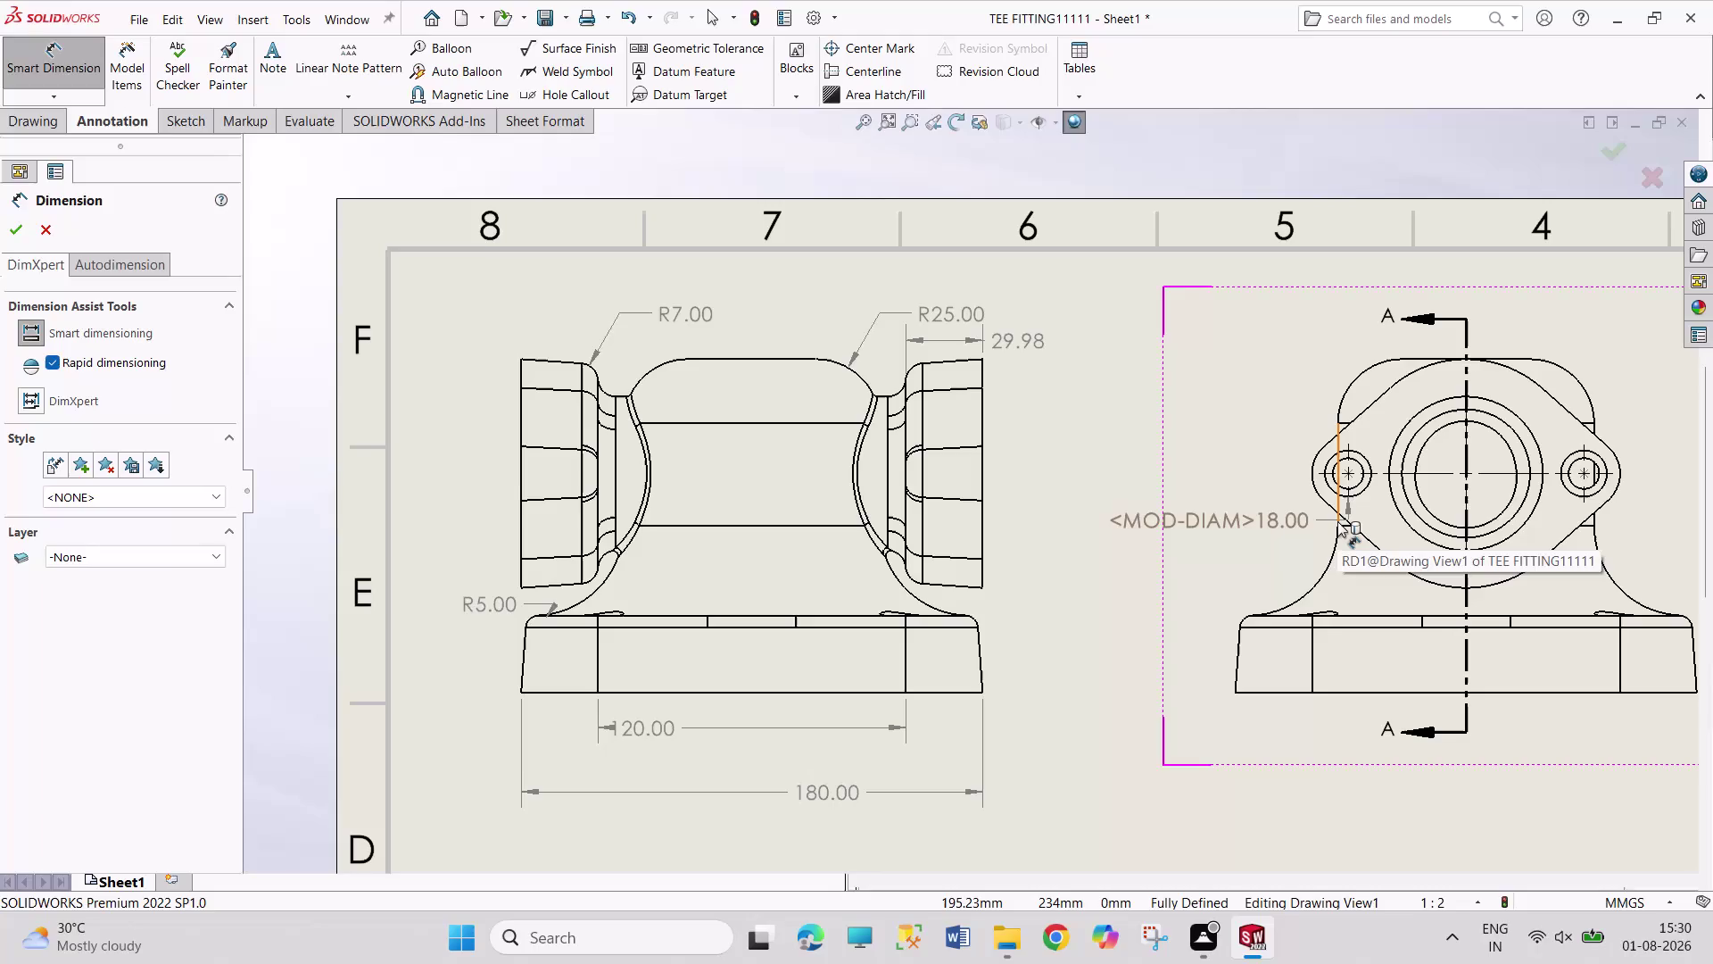
Dimension the two flange bolt holes 92.00 apart above the view.
click(1349, 473)
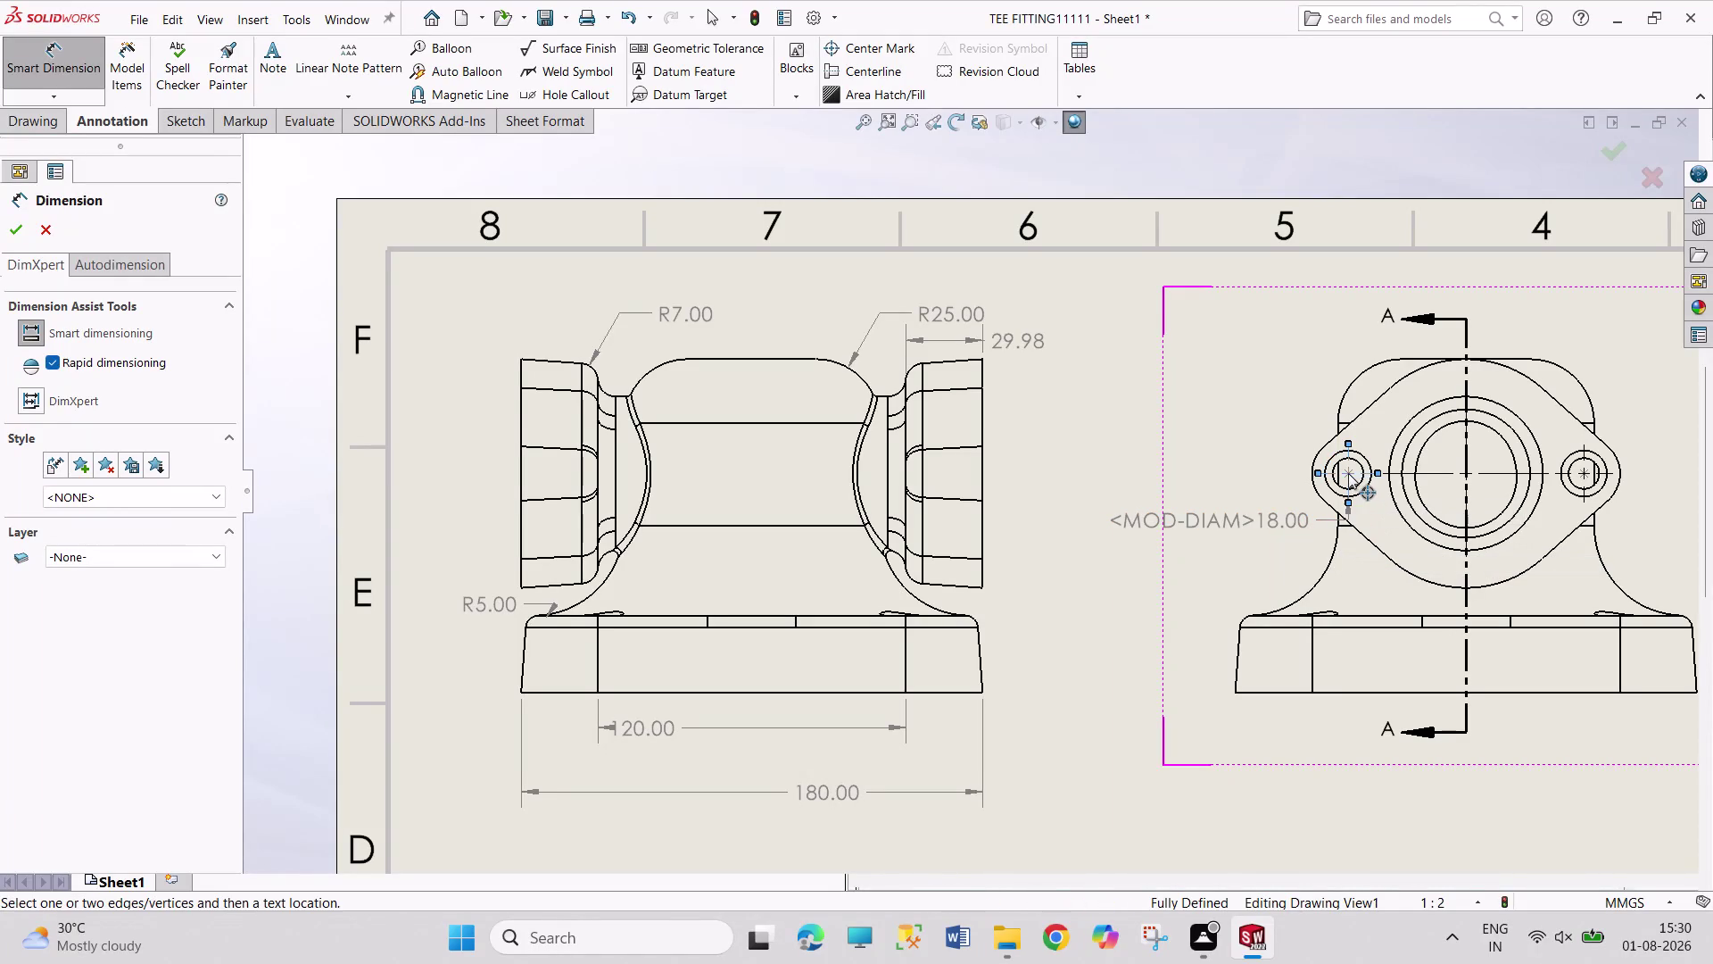
click(1582, 474)
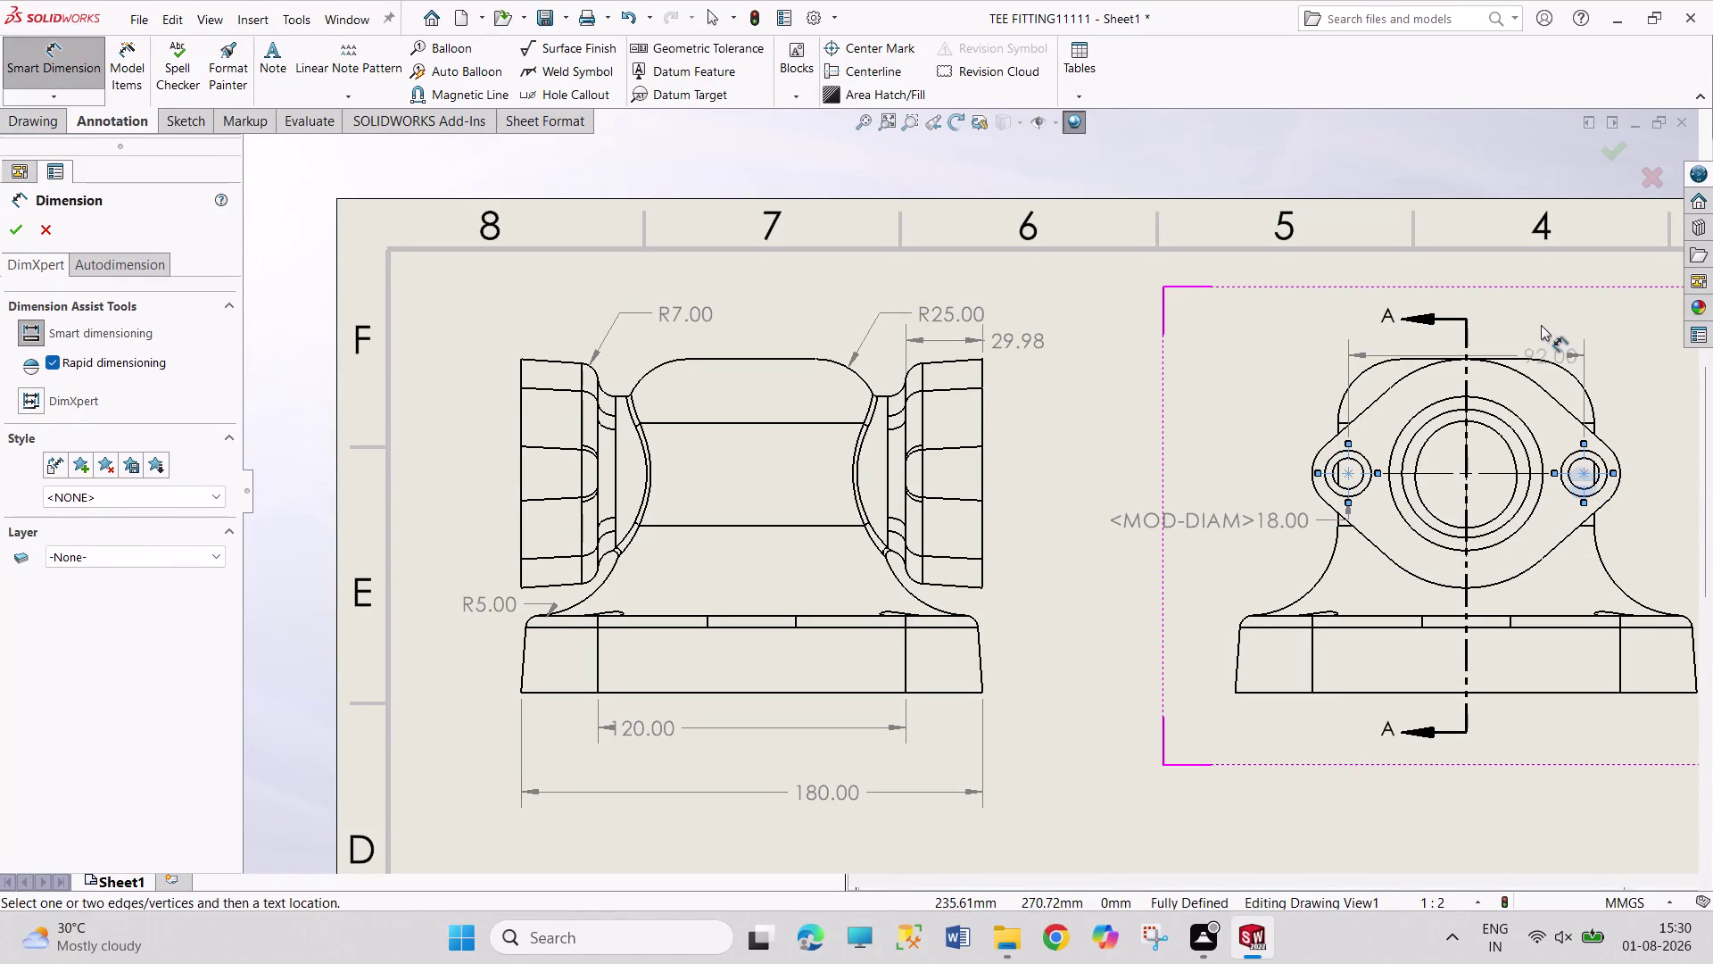
click(1500, 278)
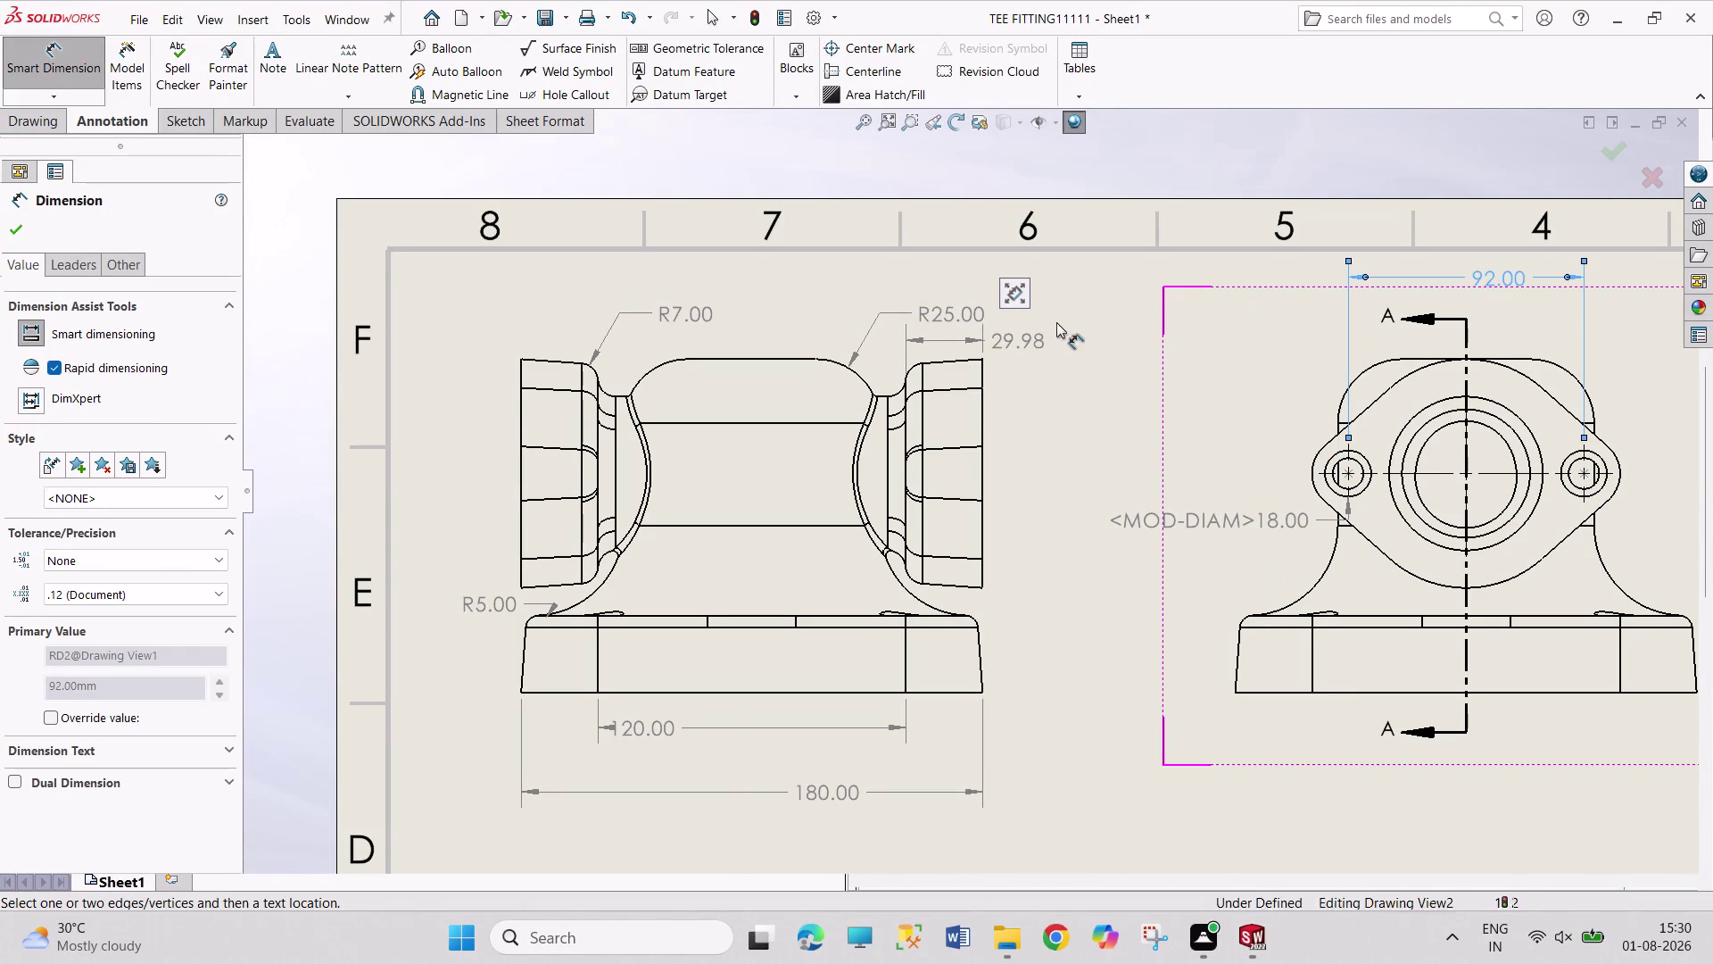
Delete the 29.98 dimension.
right_click(1041, 341)
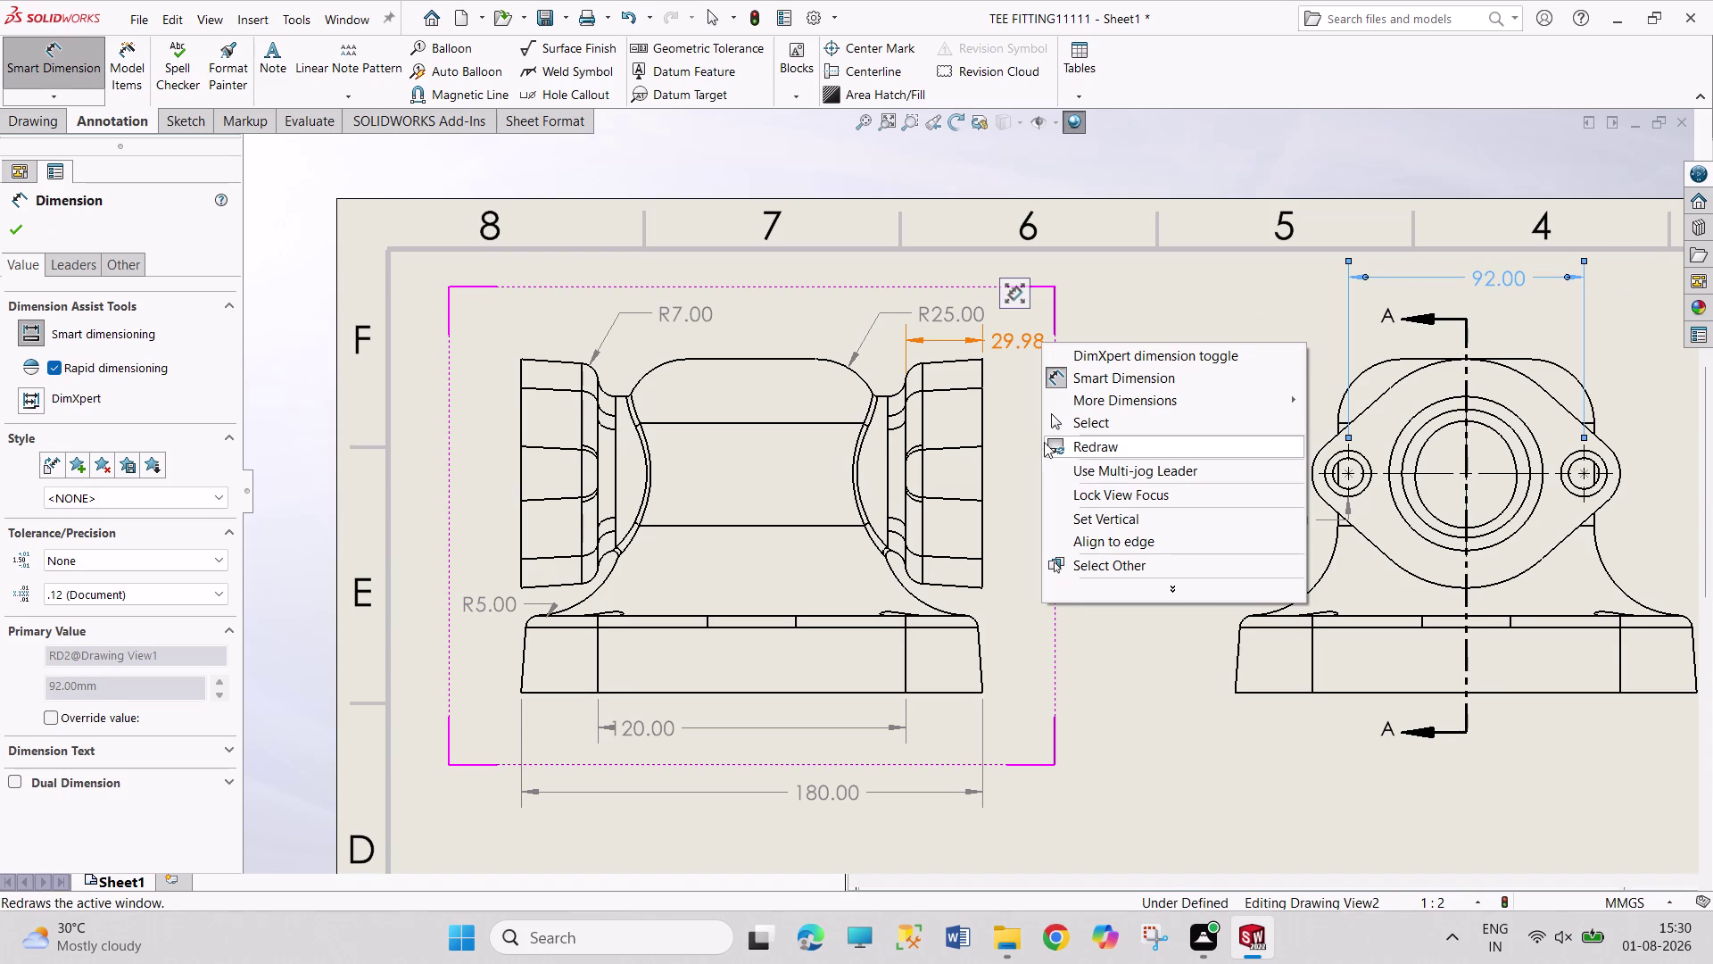
key(Delete)
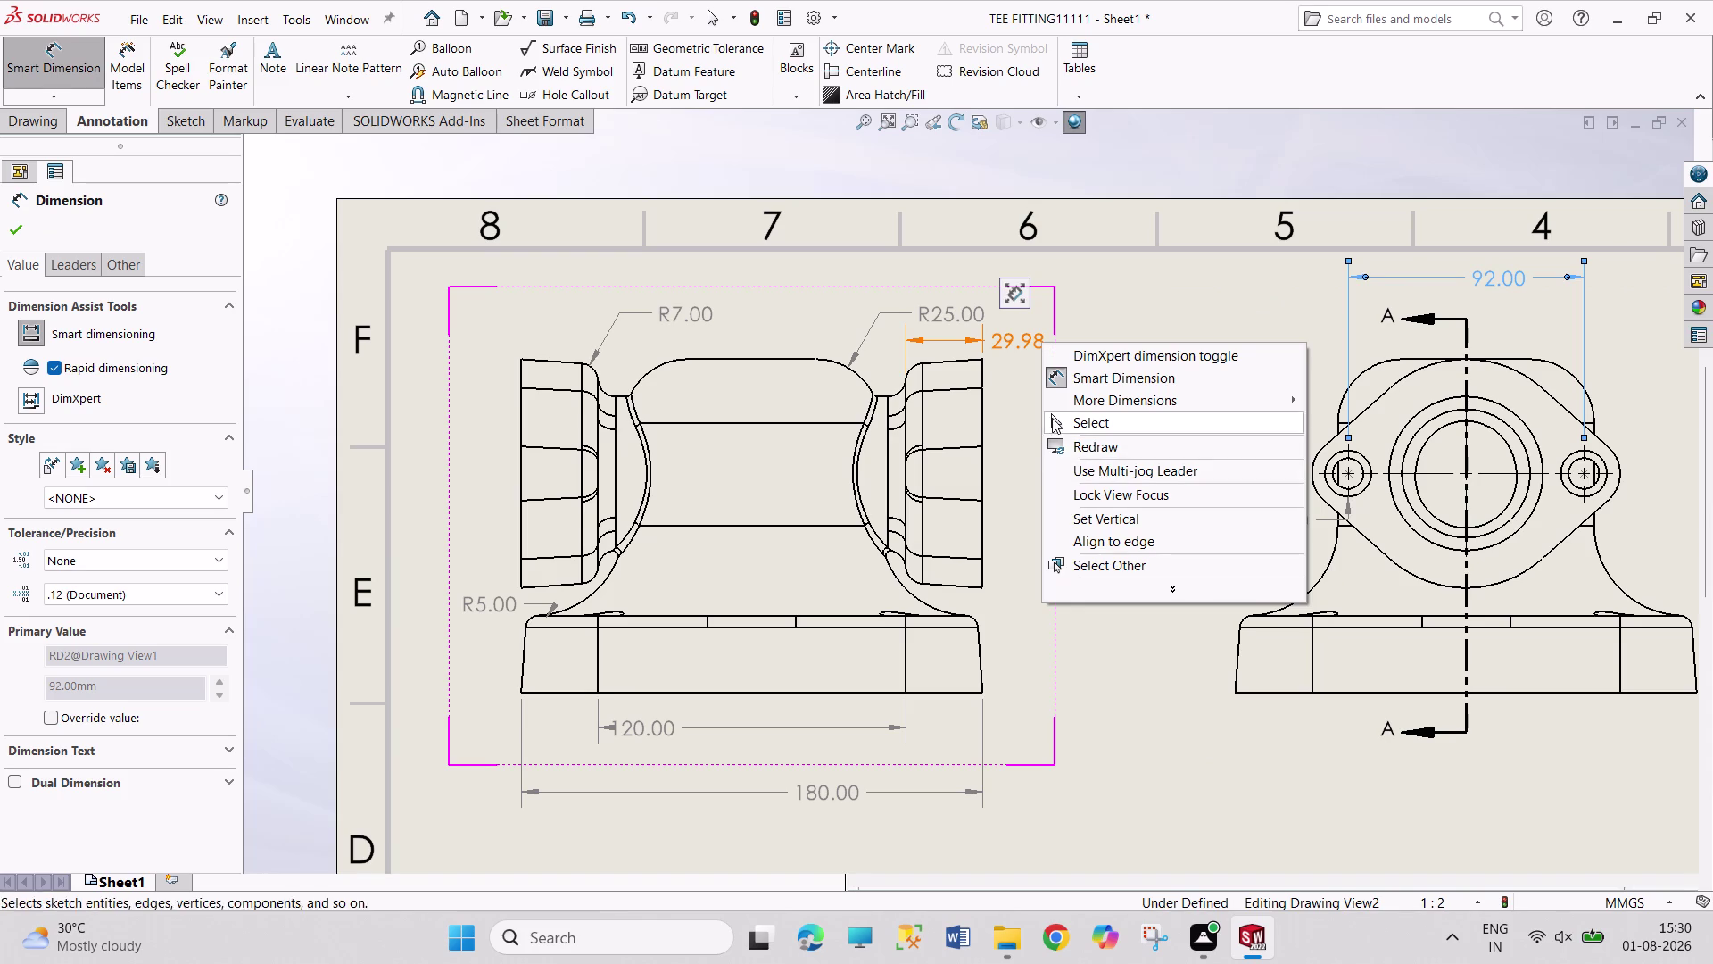
click(1016, 350)
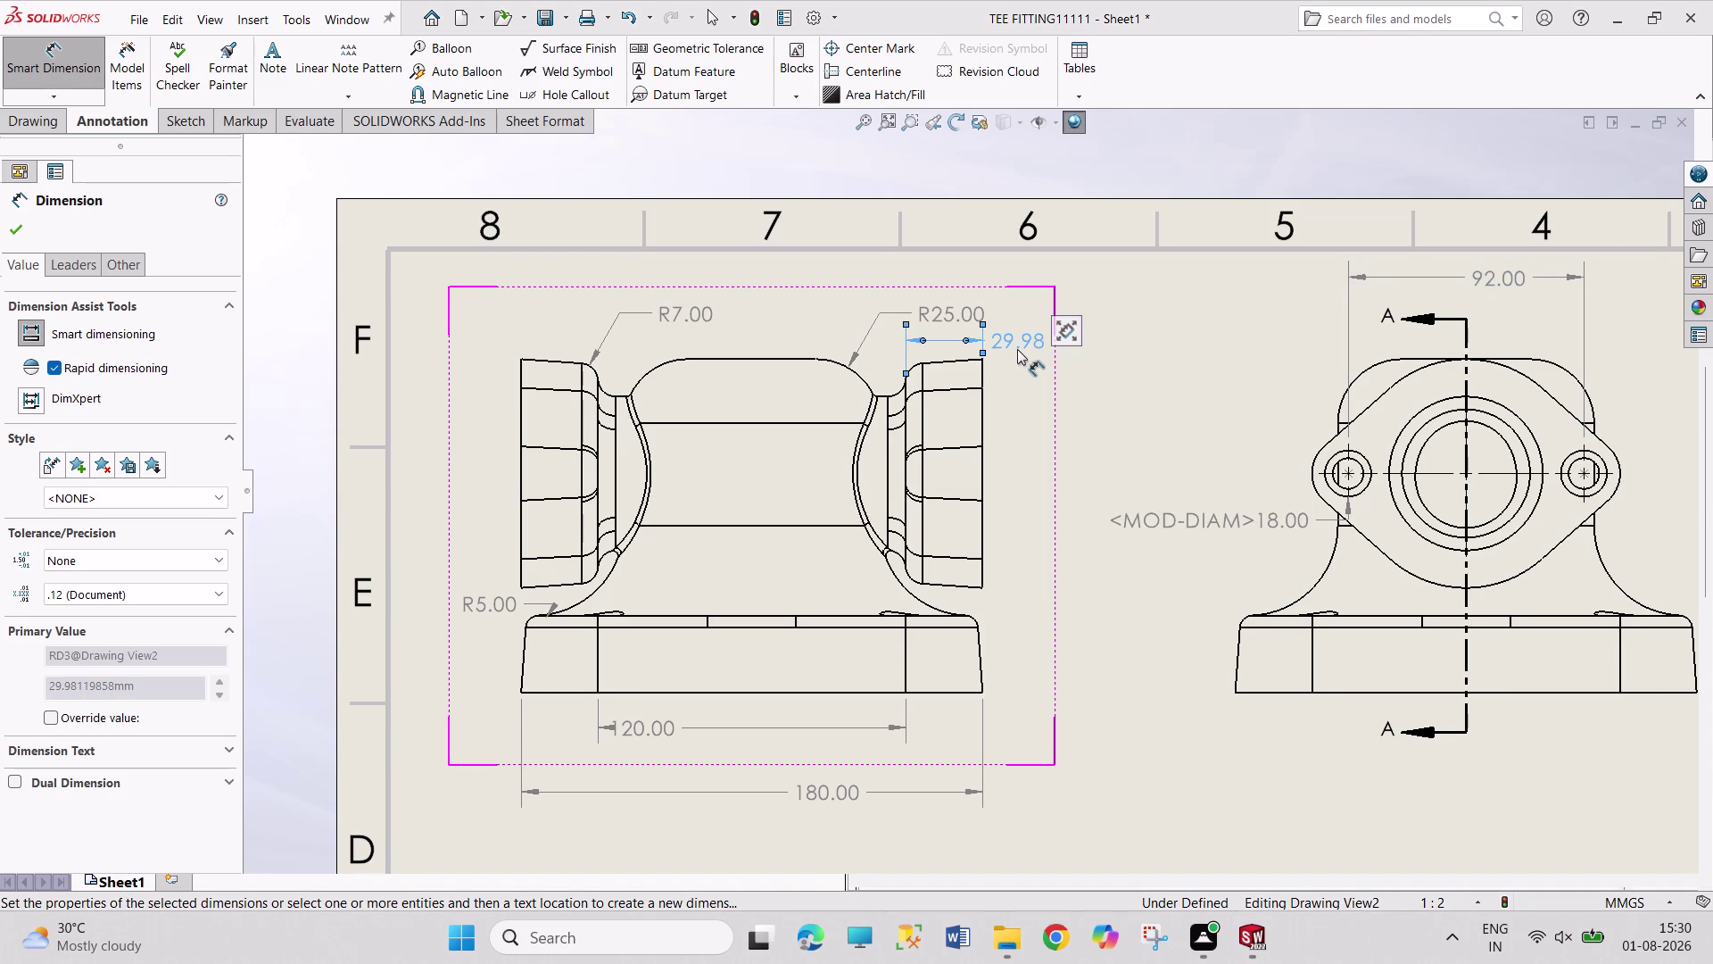
key(Delete)
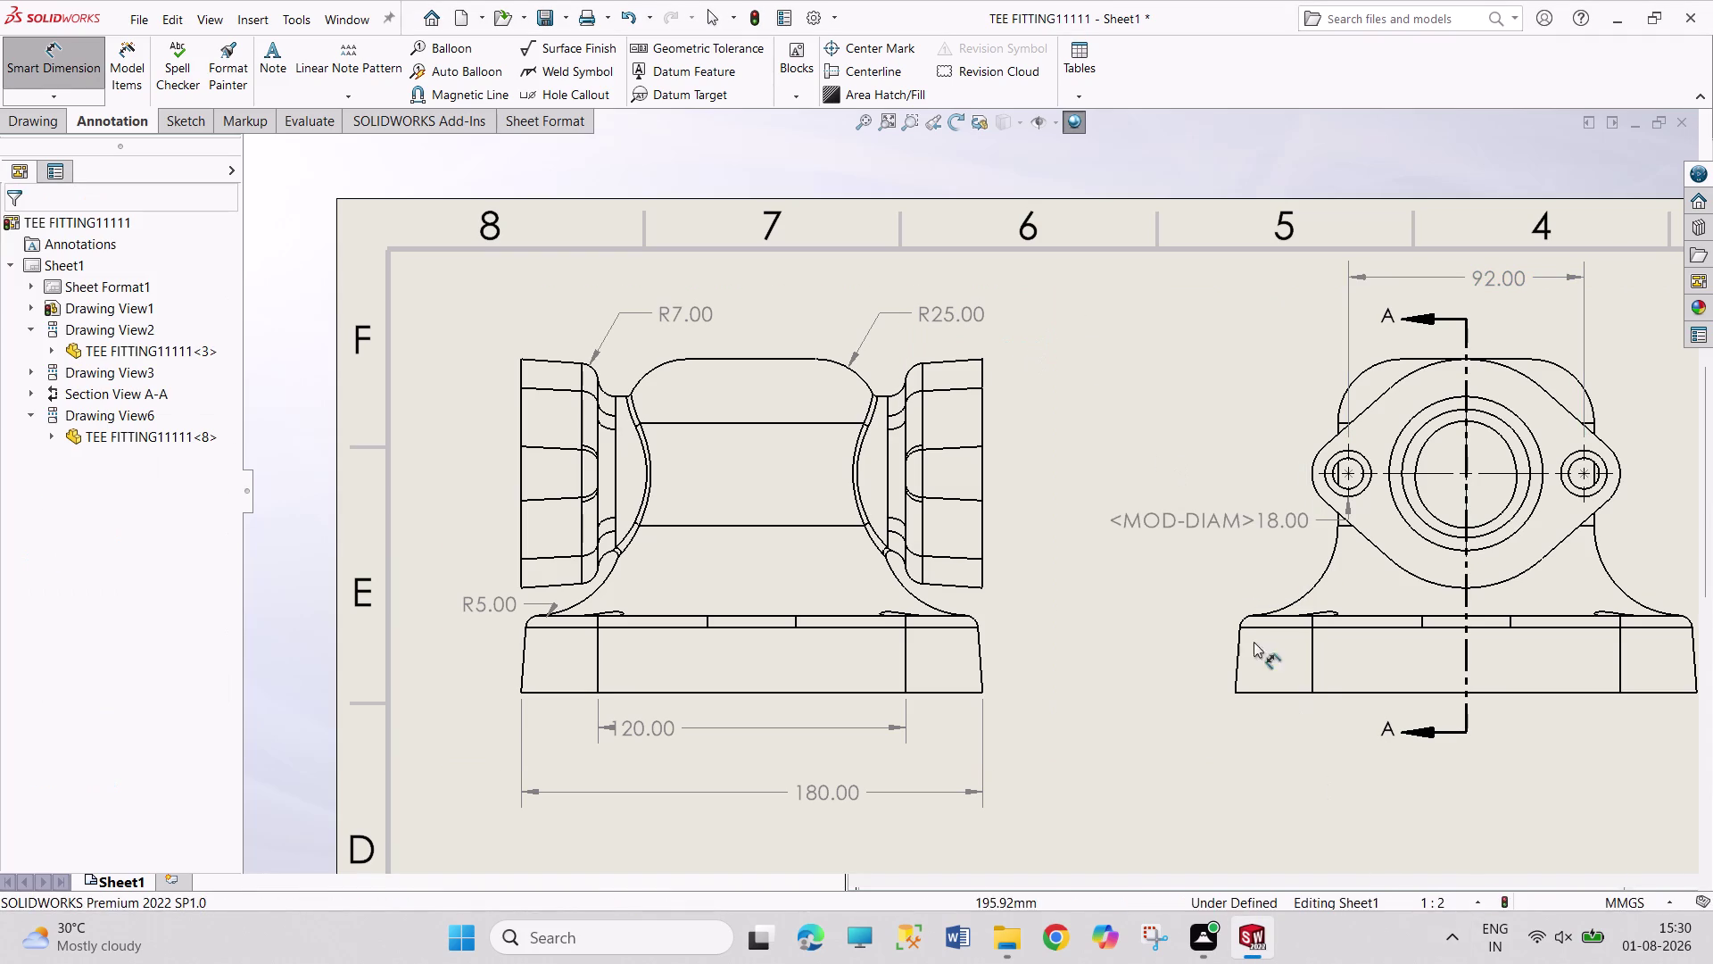
Display the 18.00 hole diameter as radius R9.00.
right_click(1239, 518)
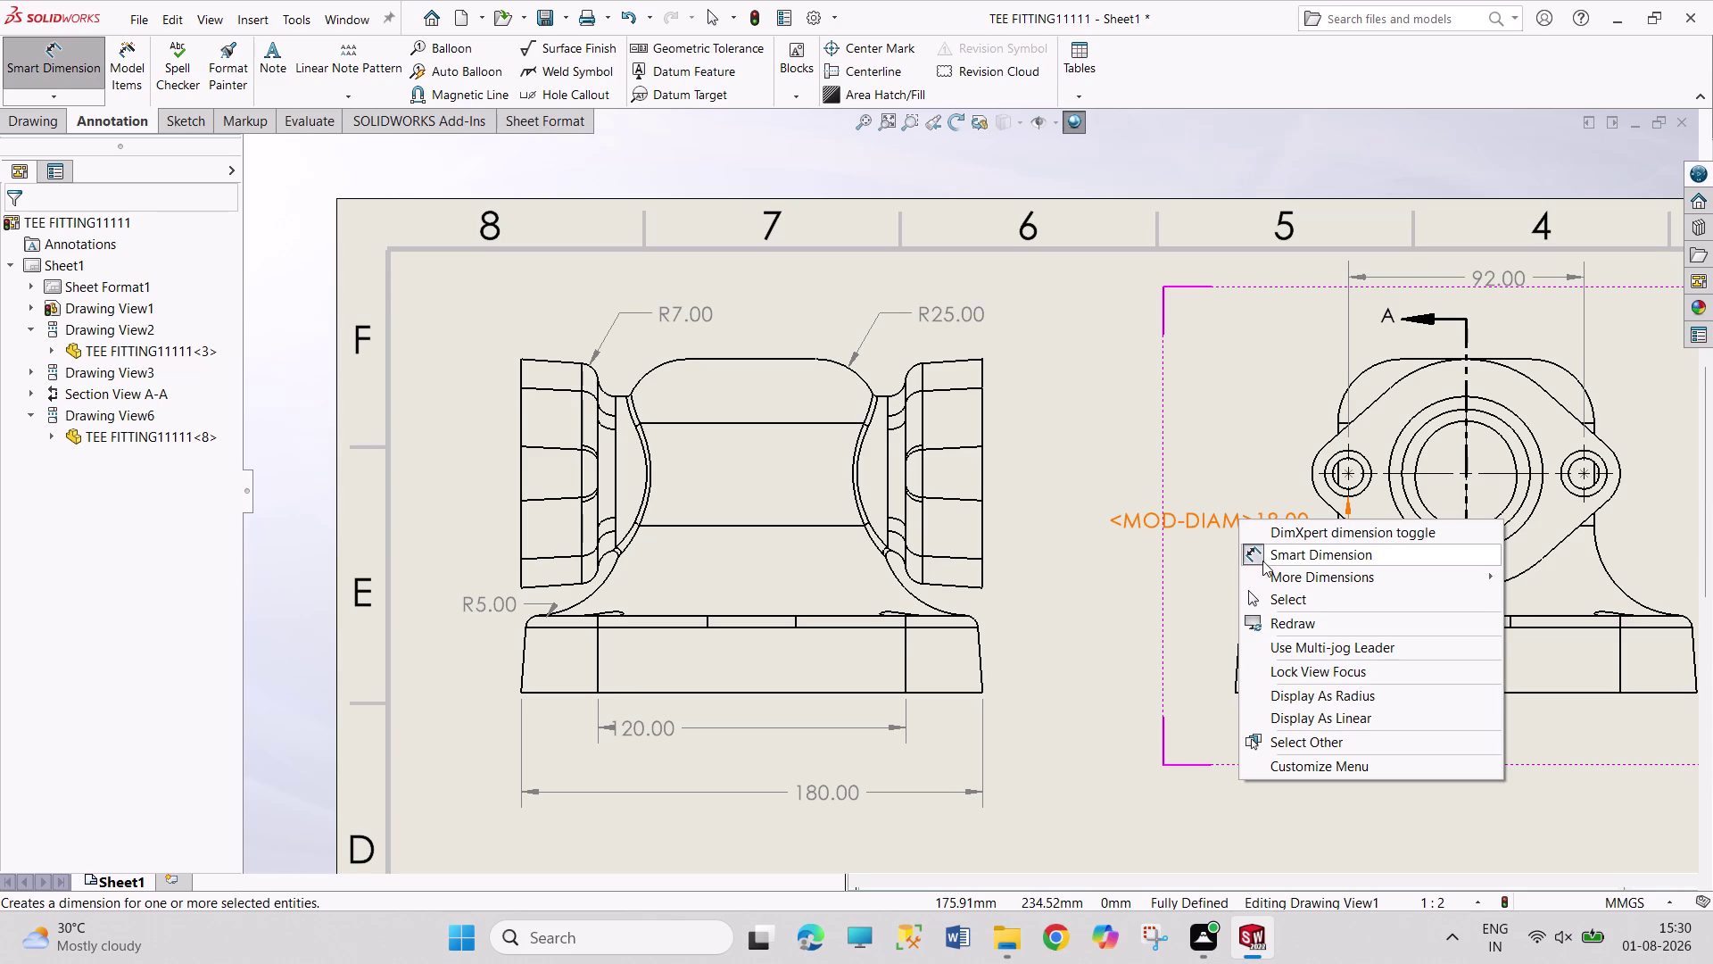
click(1234, 524)
right_click(1254, 563)
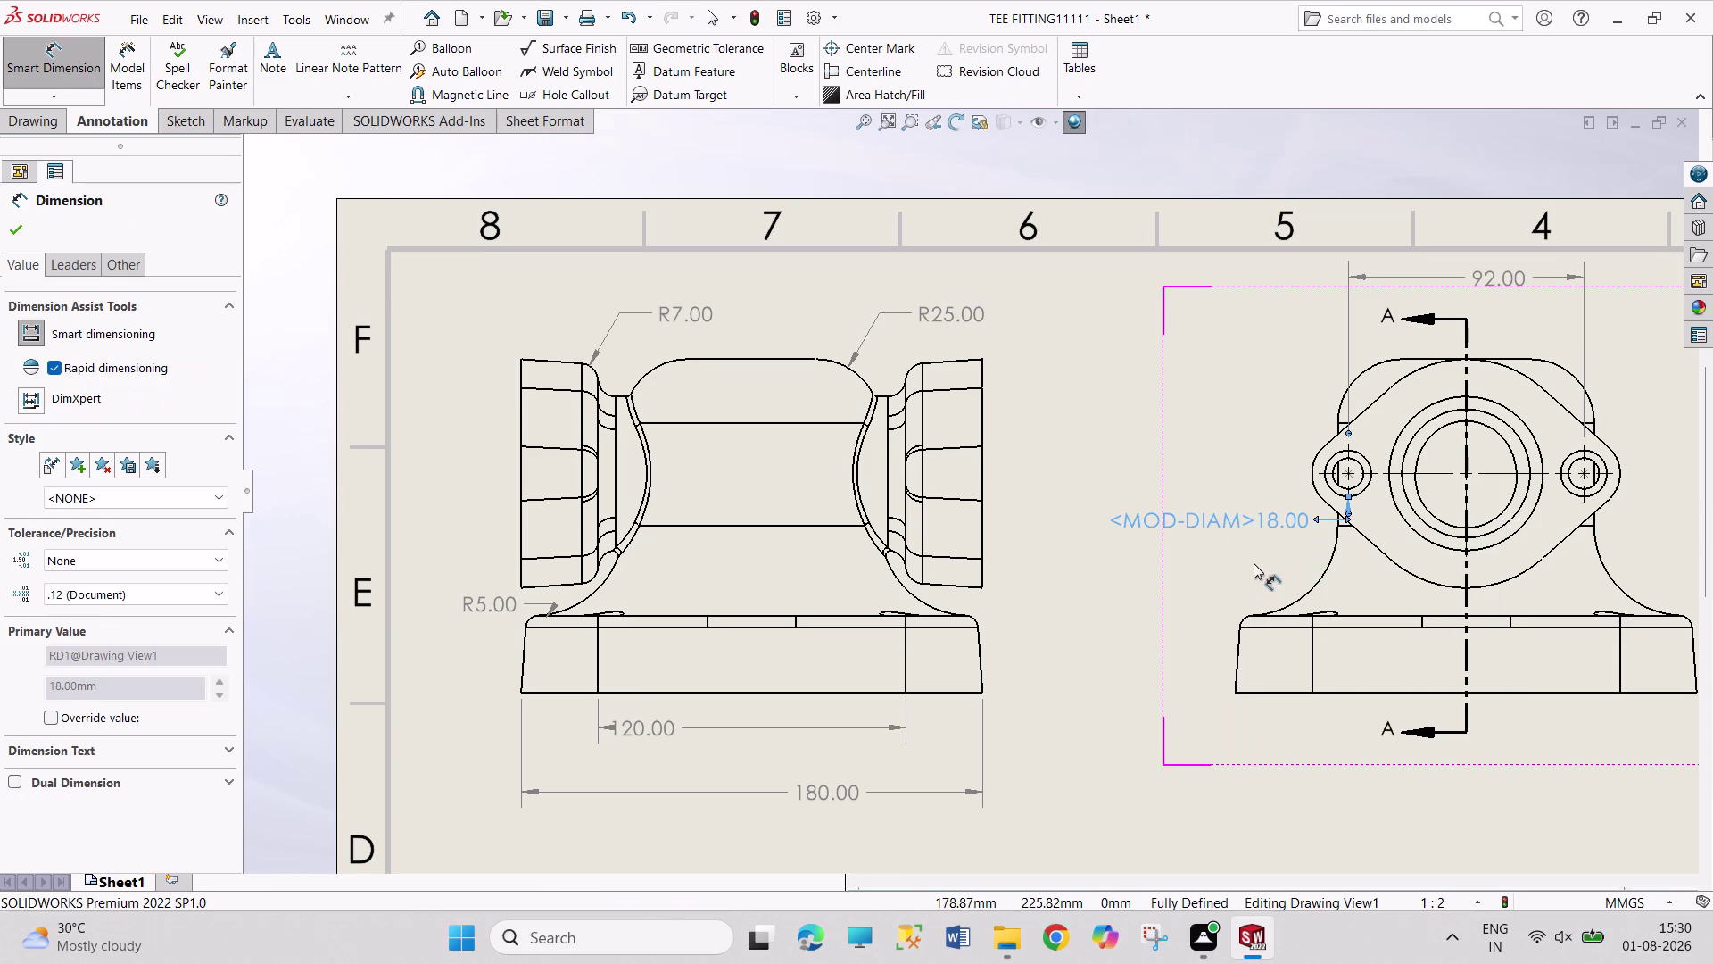
click(1298, 649)
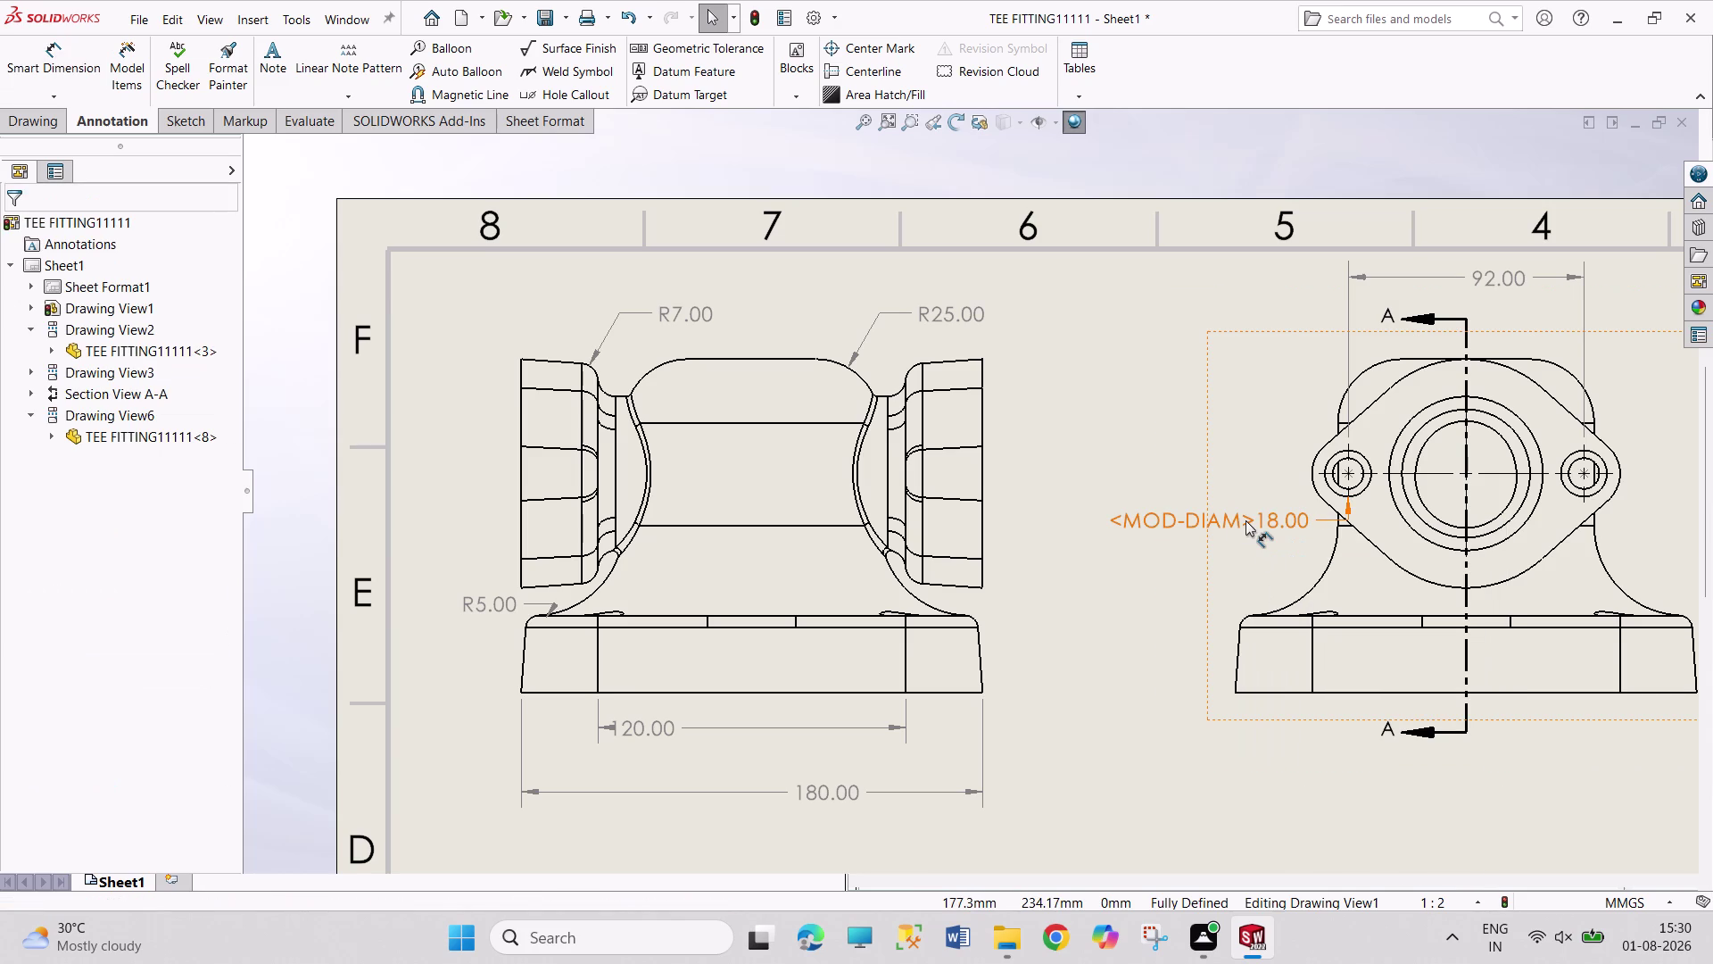
right_click(1245, 520)
click(1264, 496)
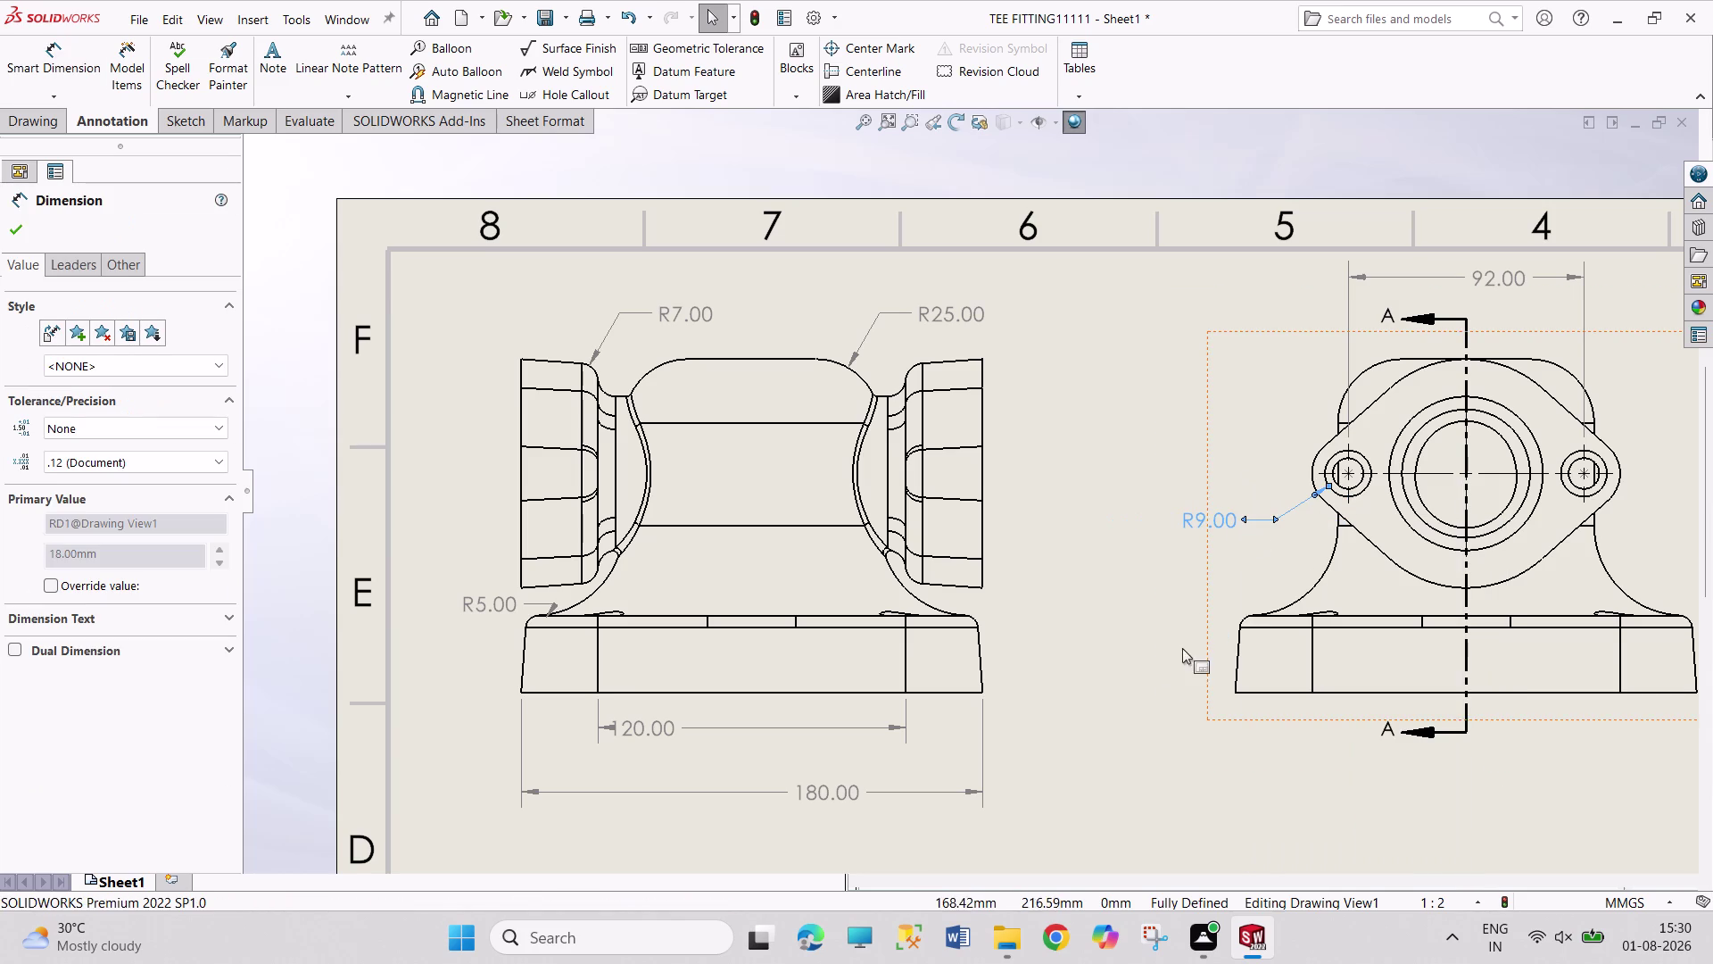
click(1125, 670)
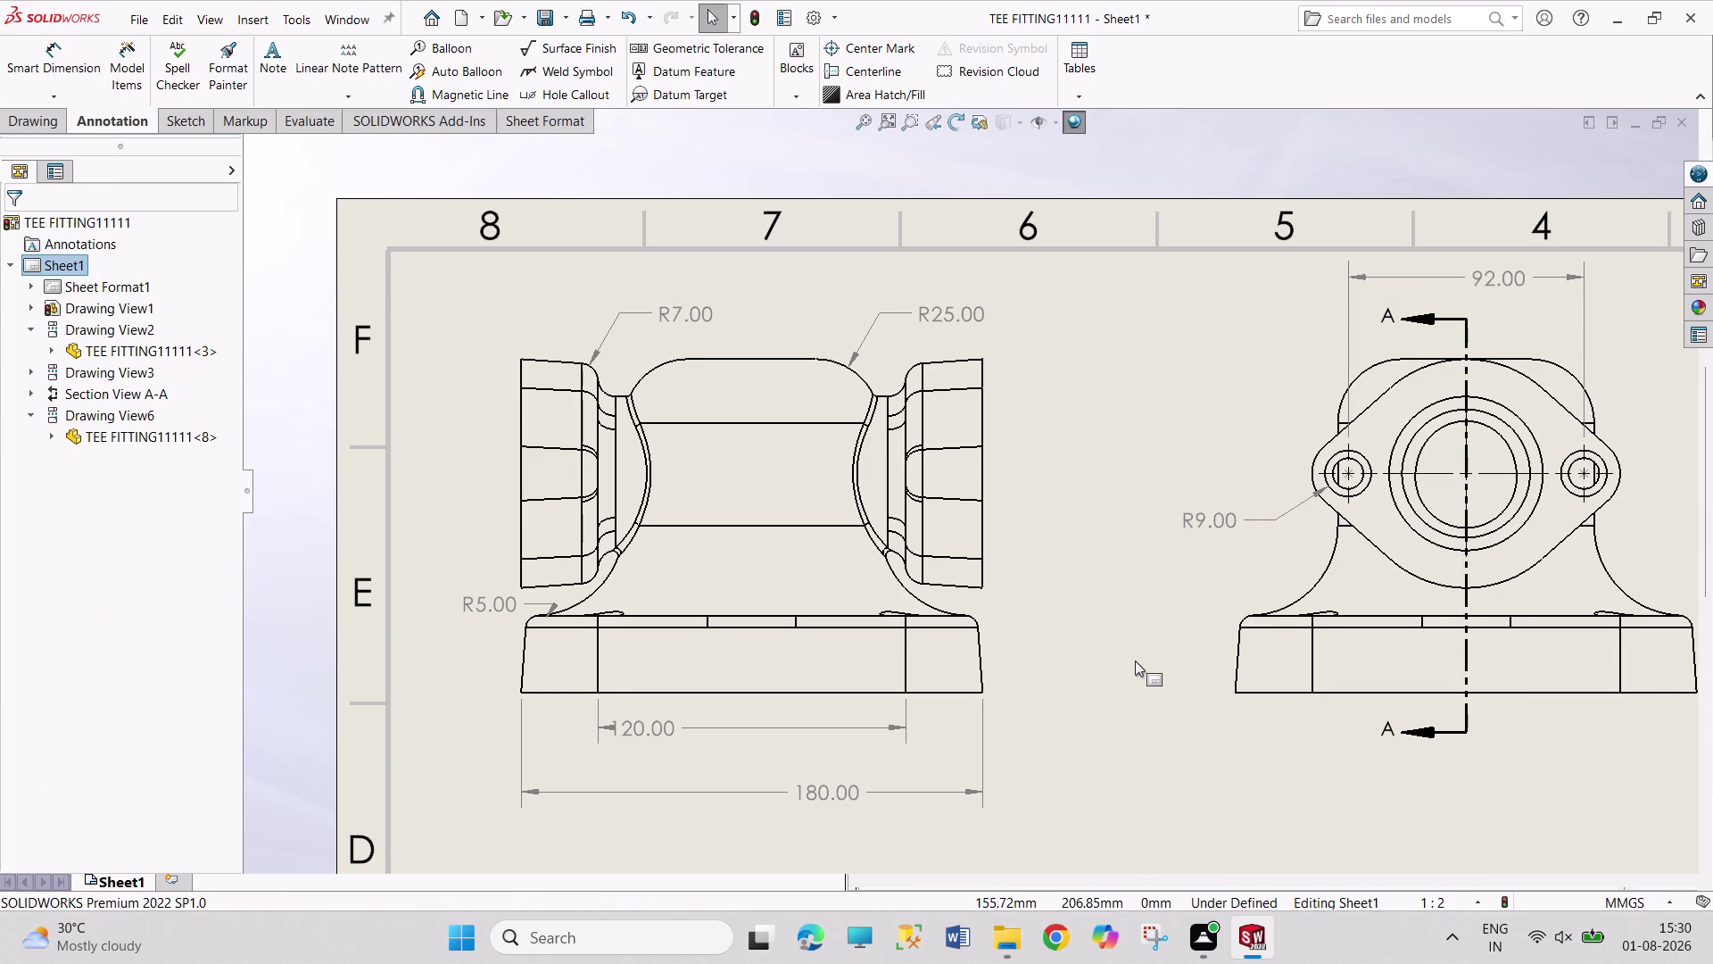
right_drag(1139, 584, 1131, 364)
Add the R14.10 flange boss radius and the 30.00 base height.
click(1316, 463)
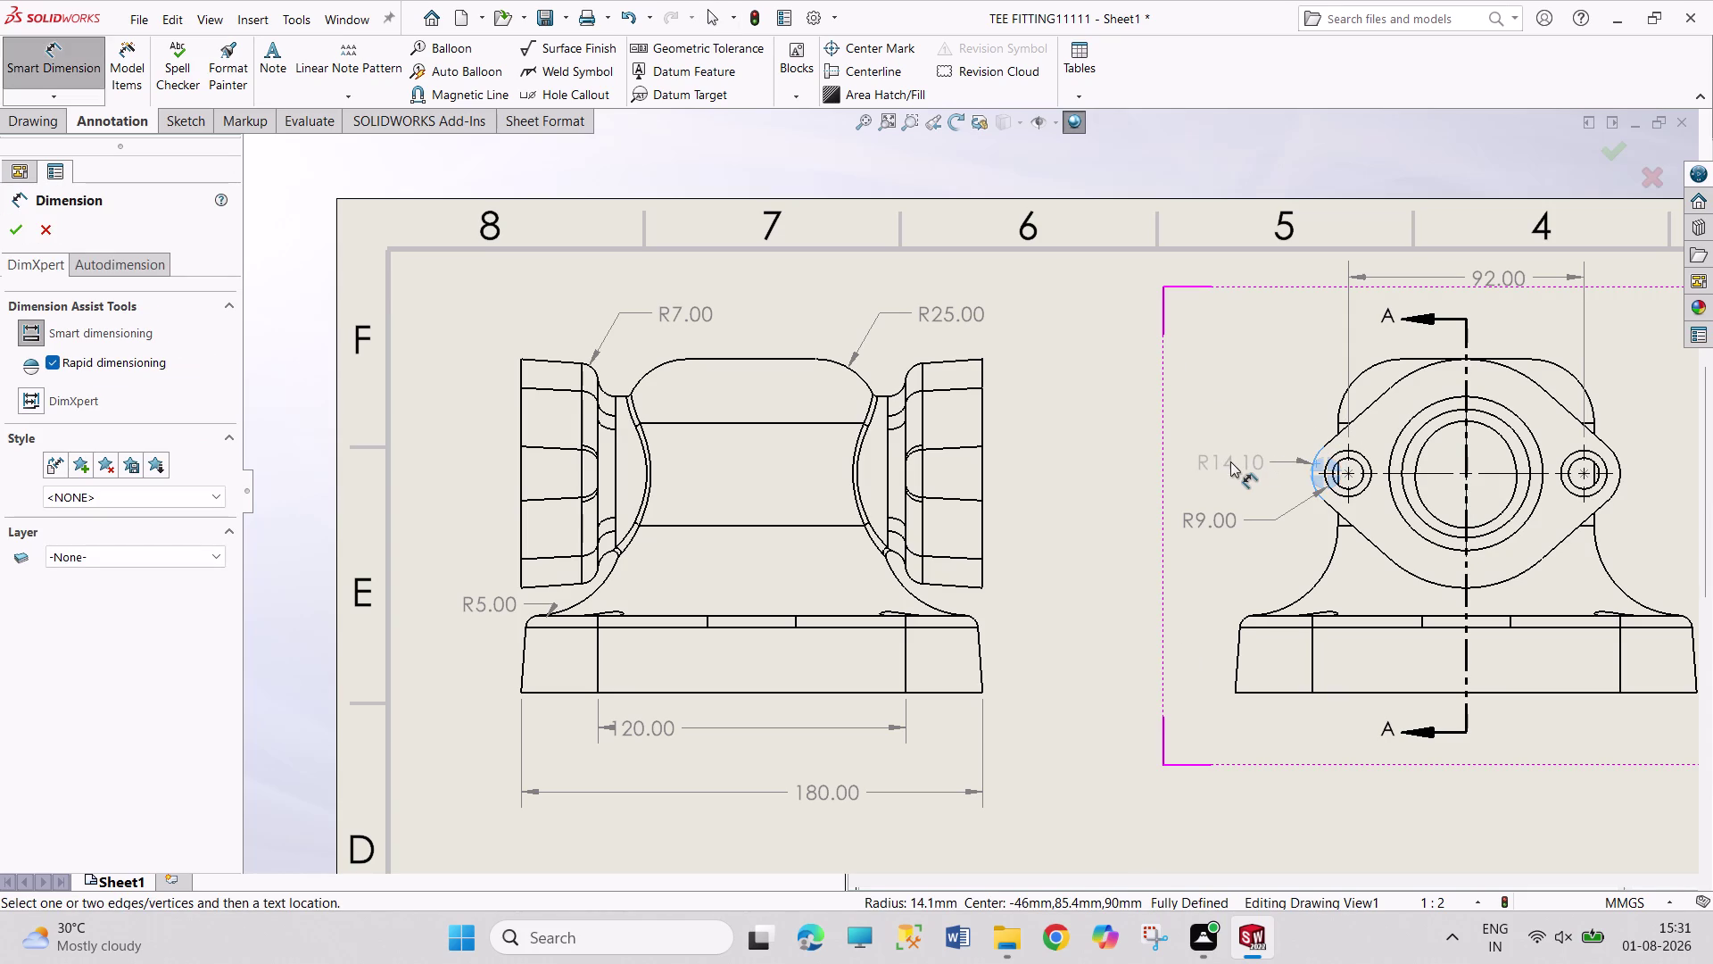
click(1231, 462)
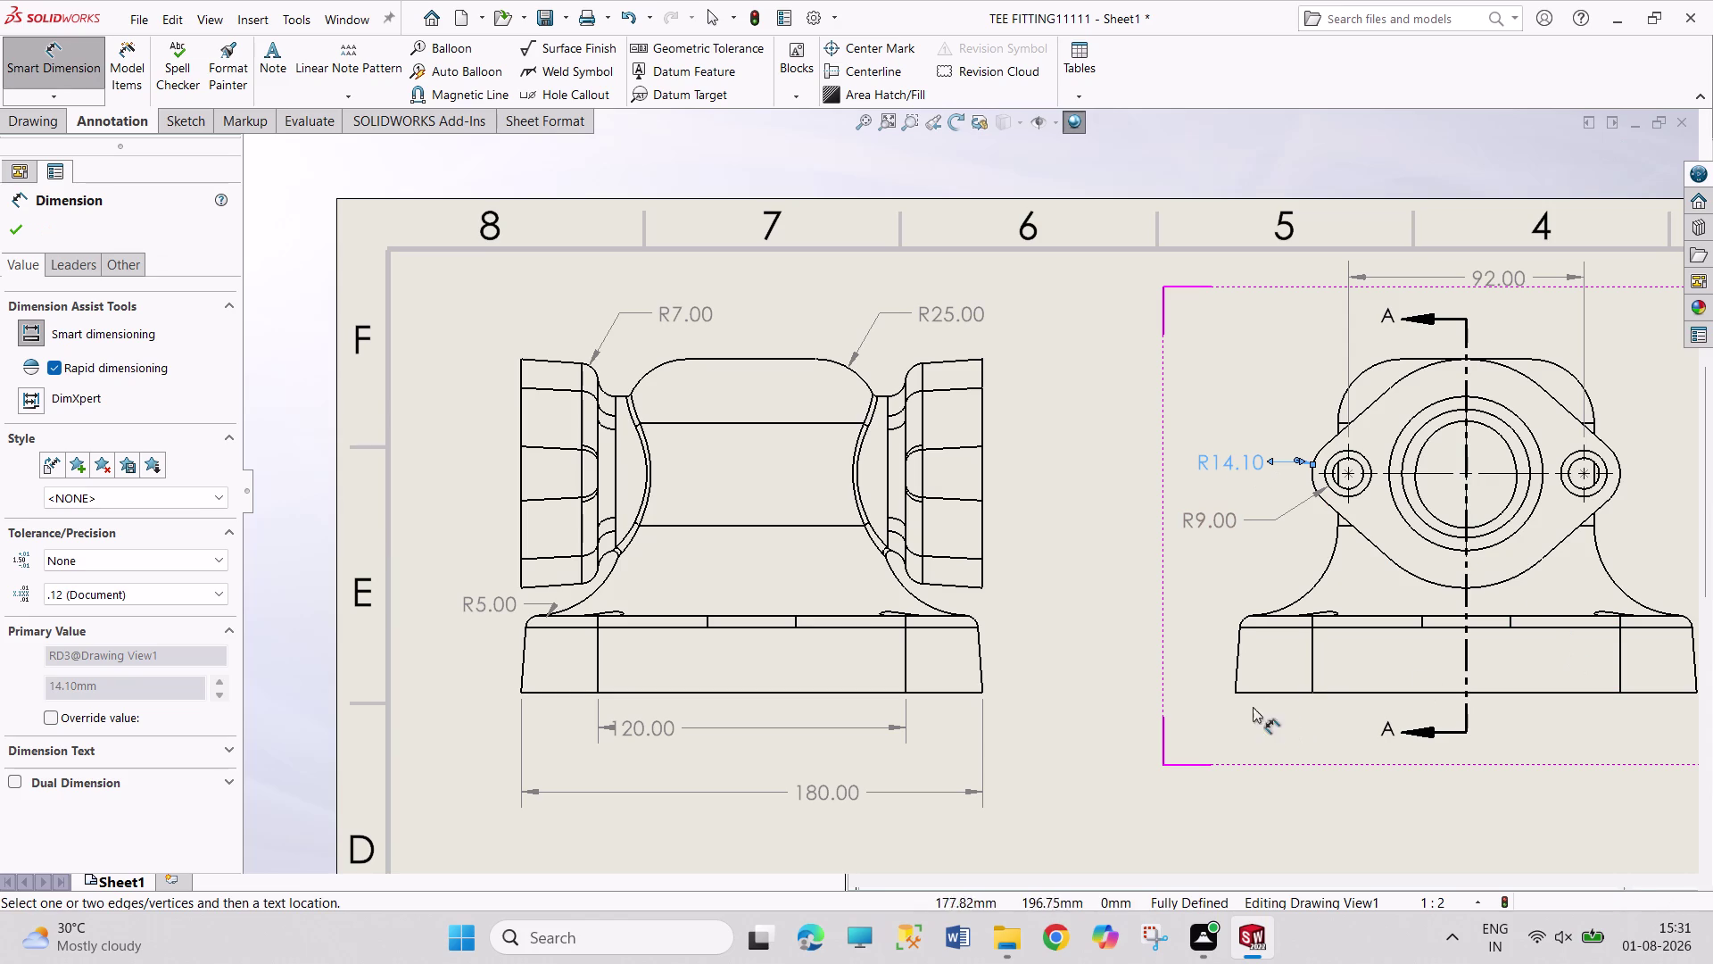
click(1265, 691)
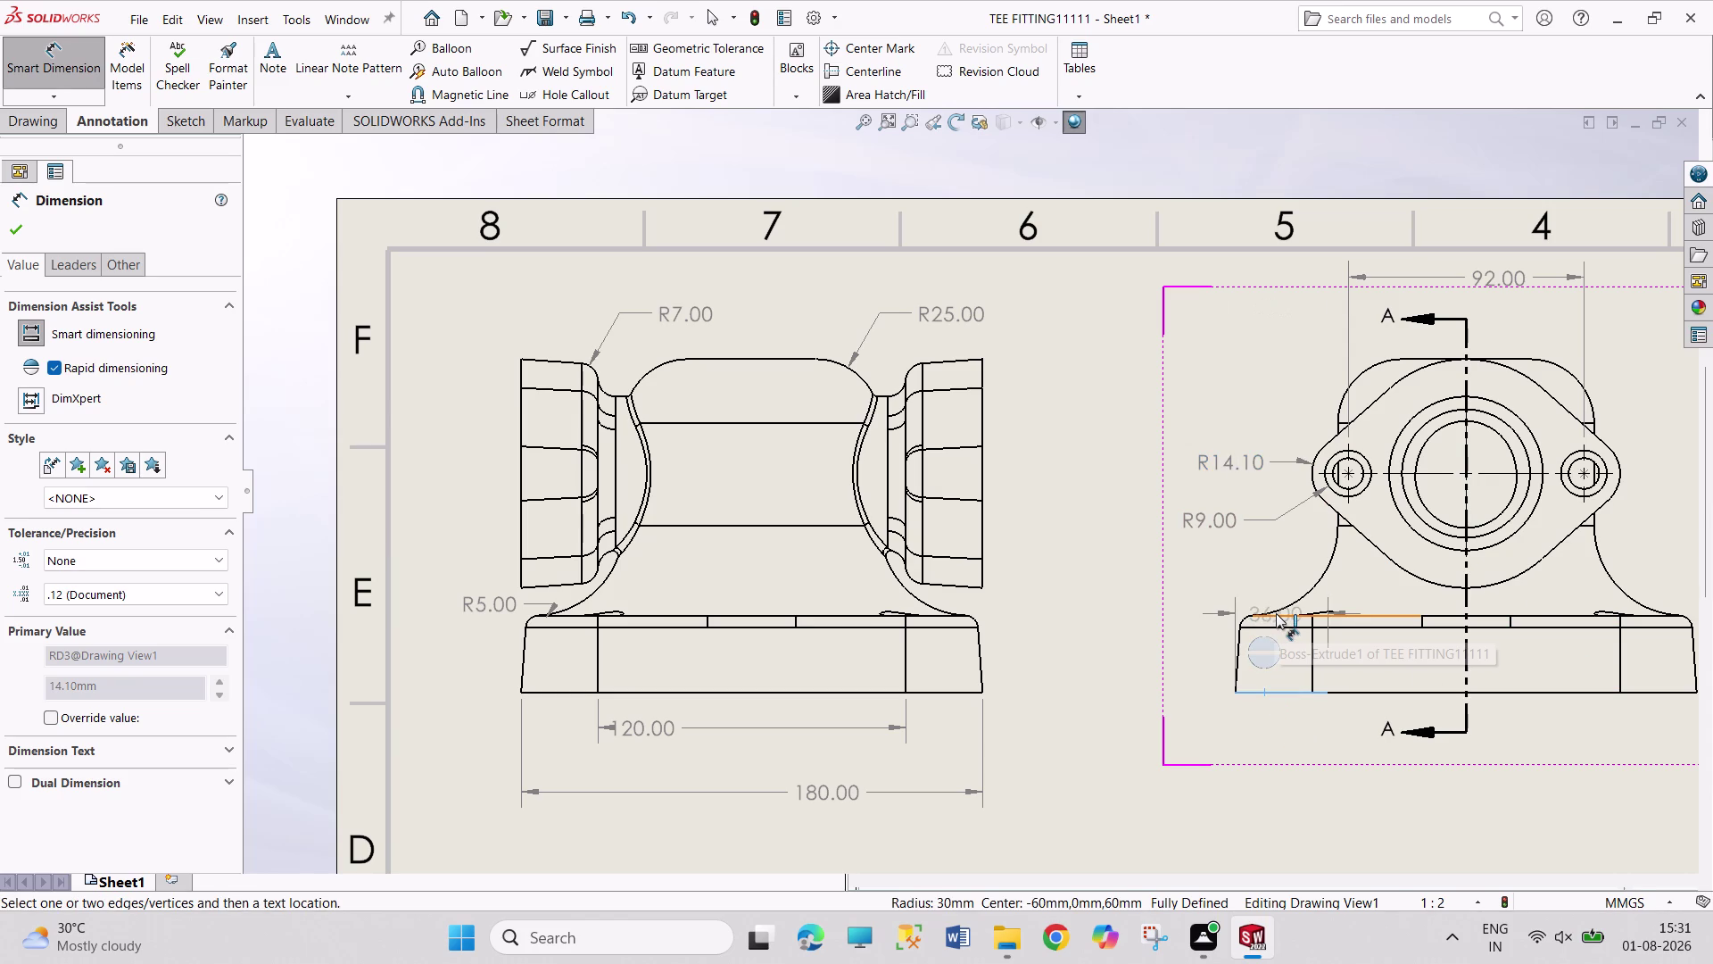
click(1276, 613)
click(1189, 662)
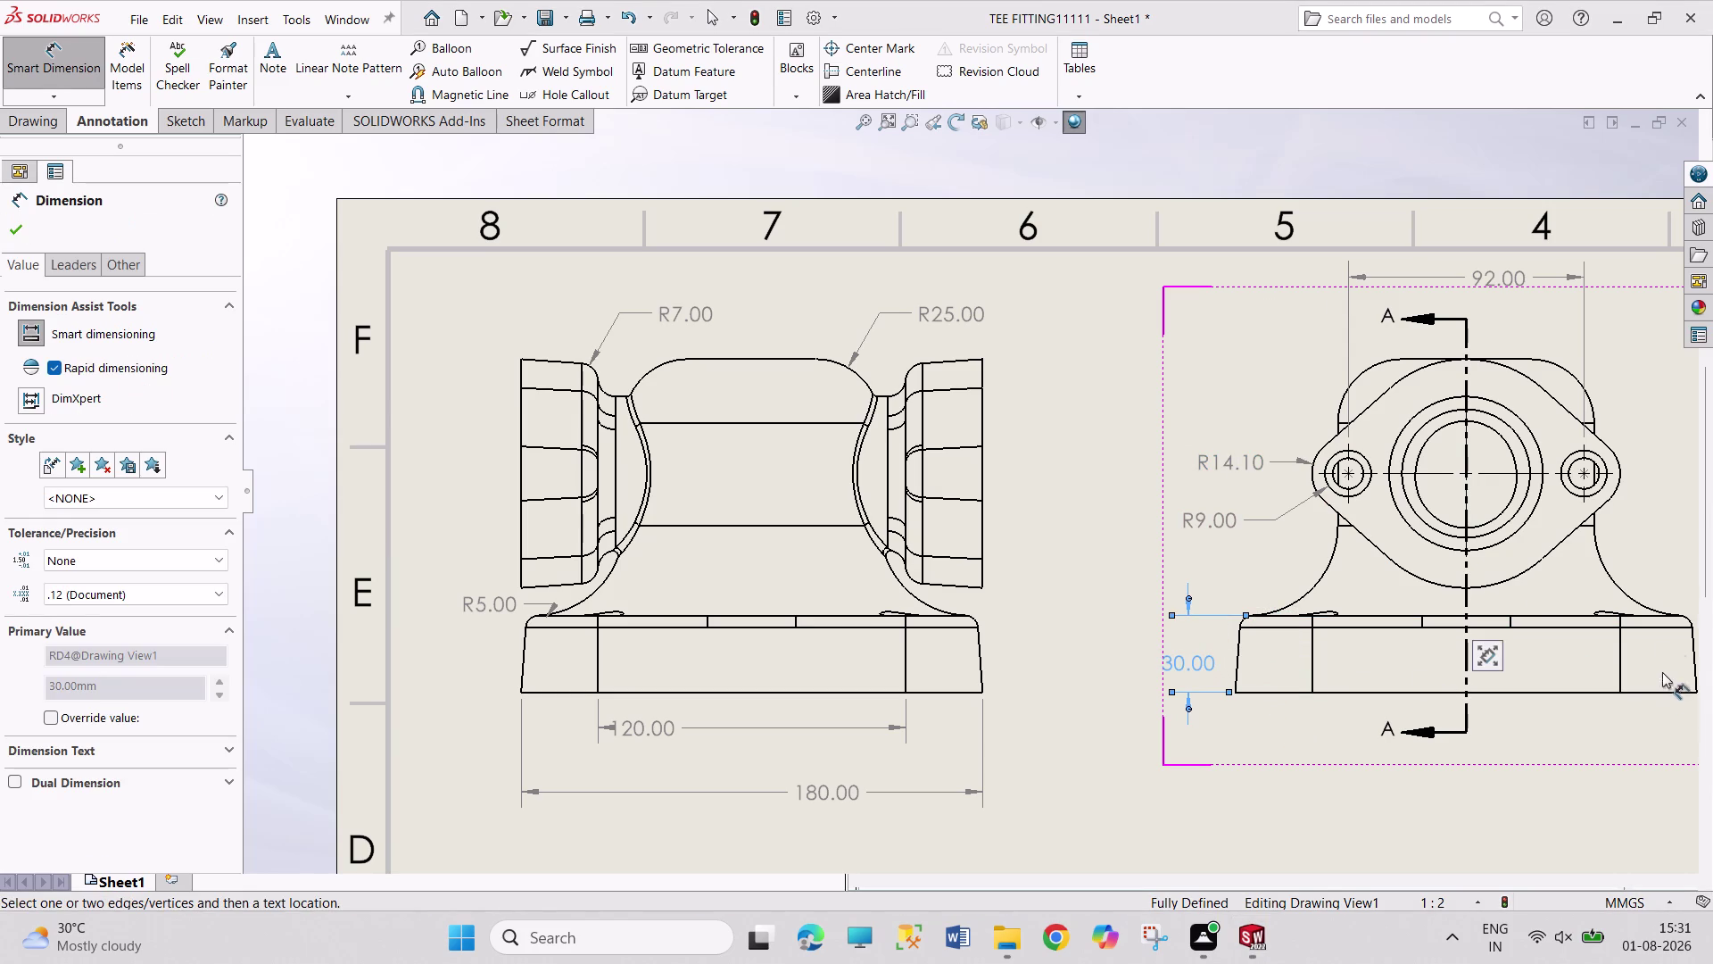
click(1613, 576)
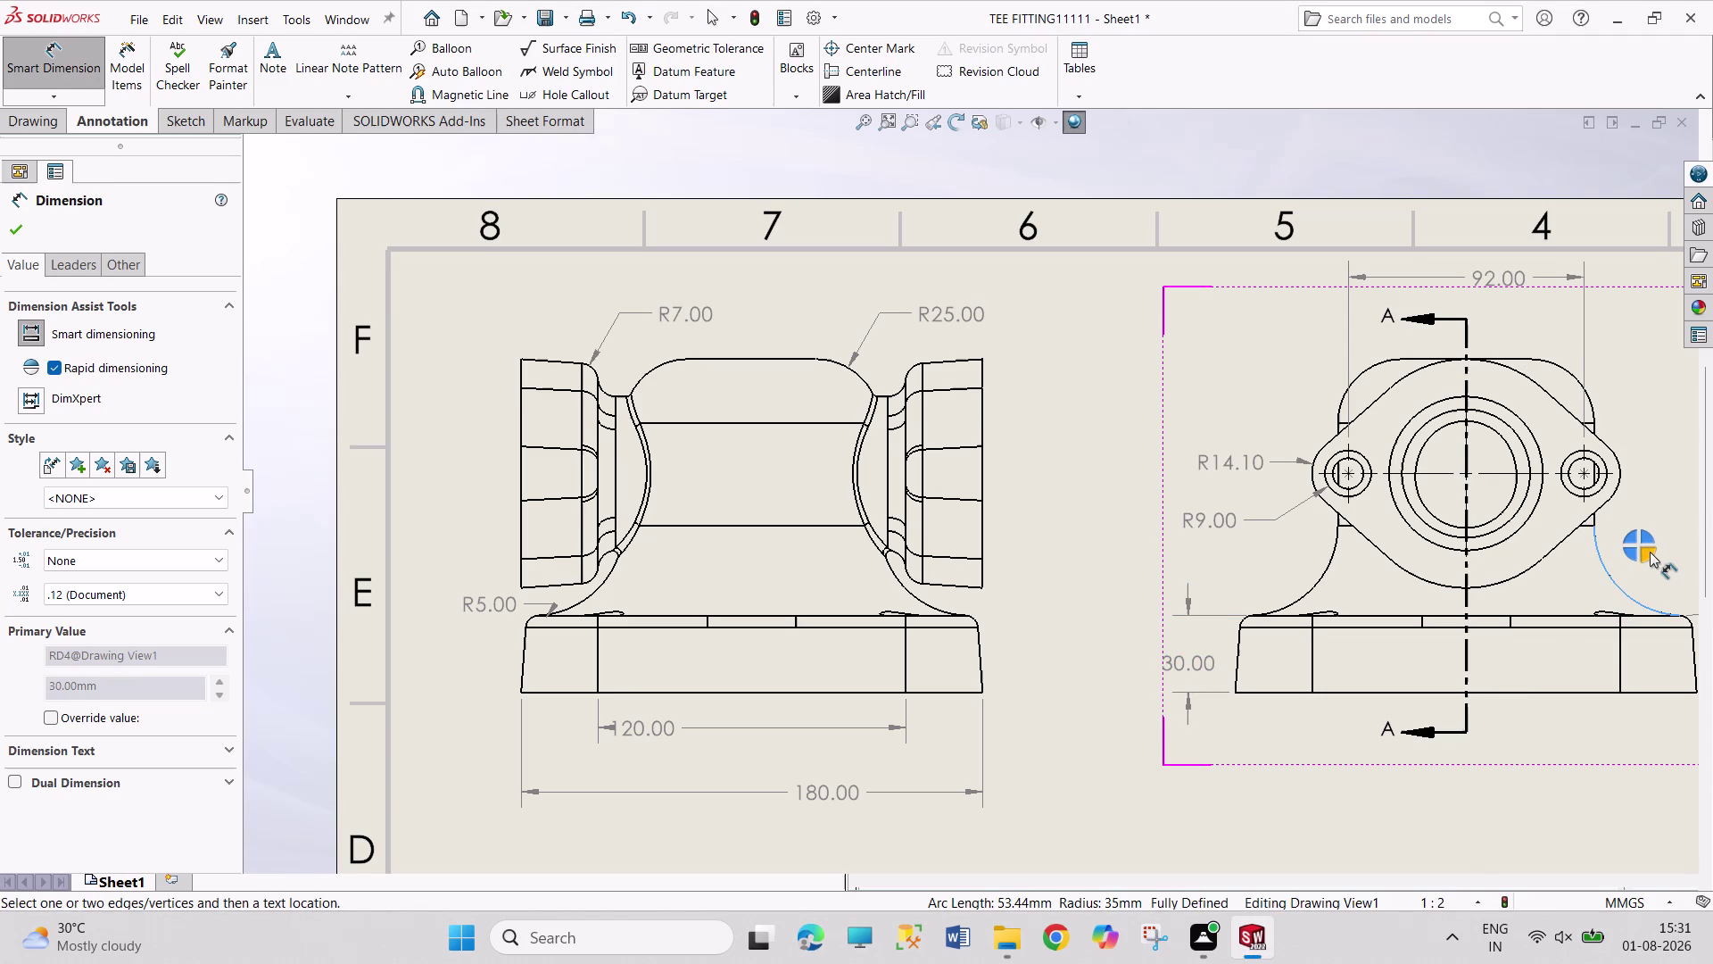
Add the R35.00 side-arc radius and the 100.00 vertical dimension.
click(1650, 552)
scroll(up, 3)
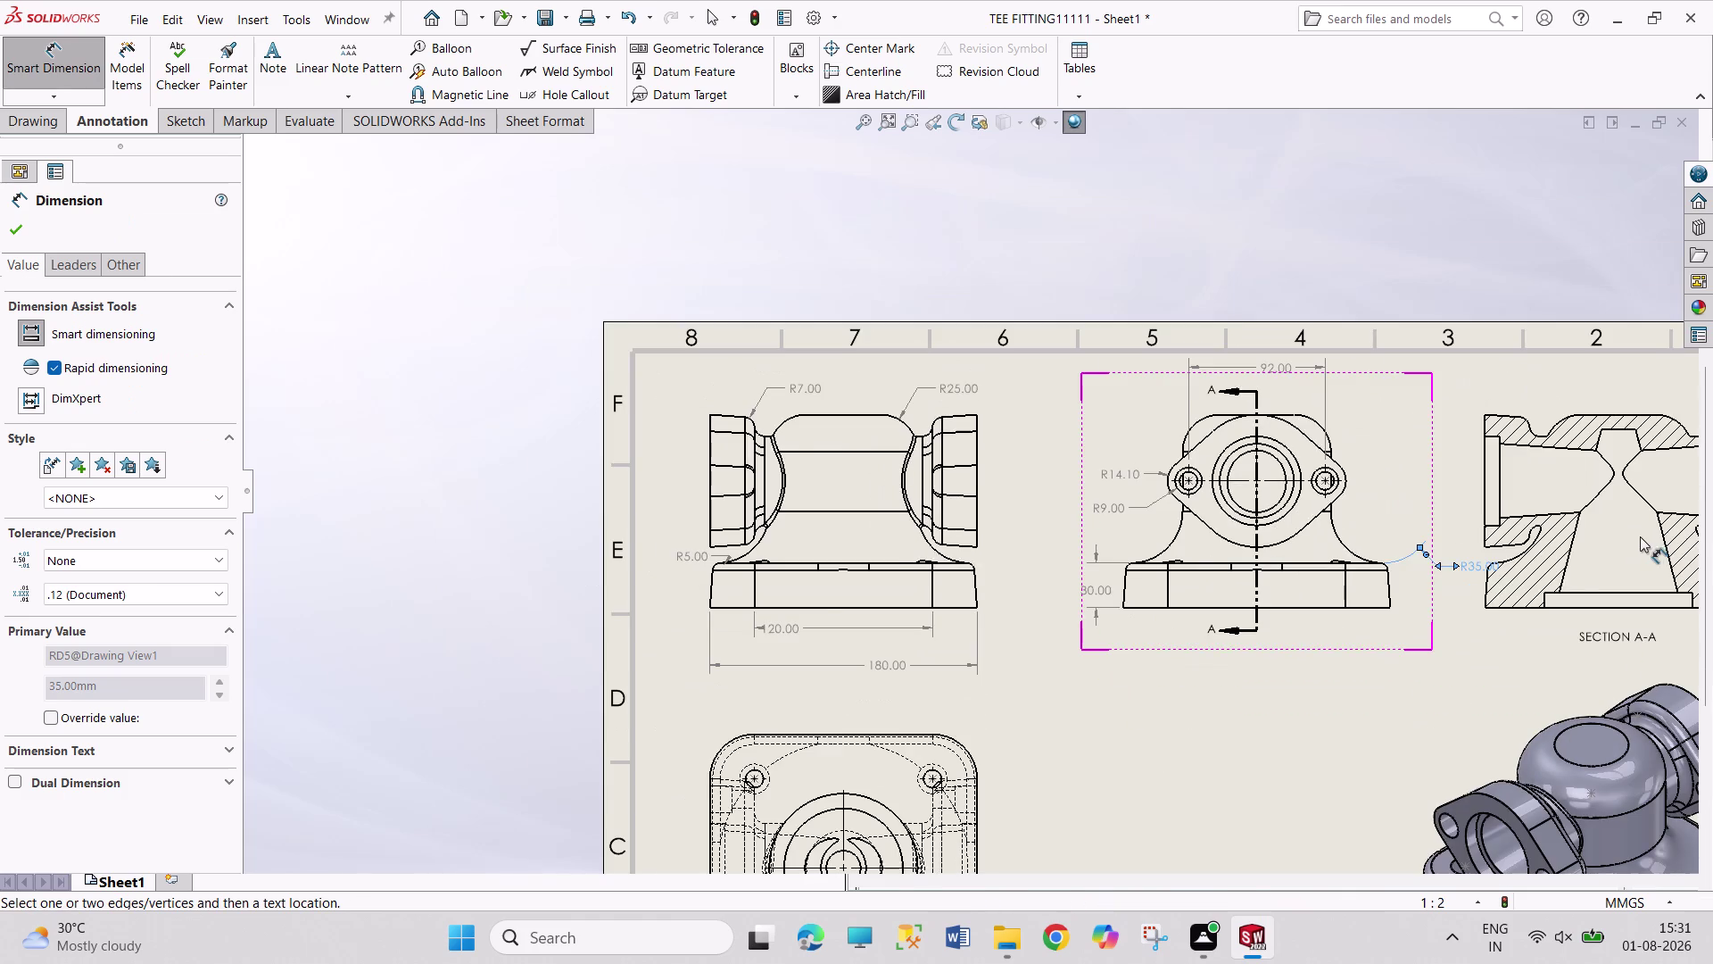
scroll(down, 3)
drag(1390, 564, 1348, 512)
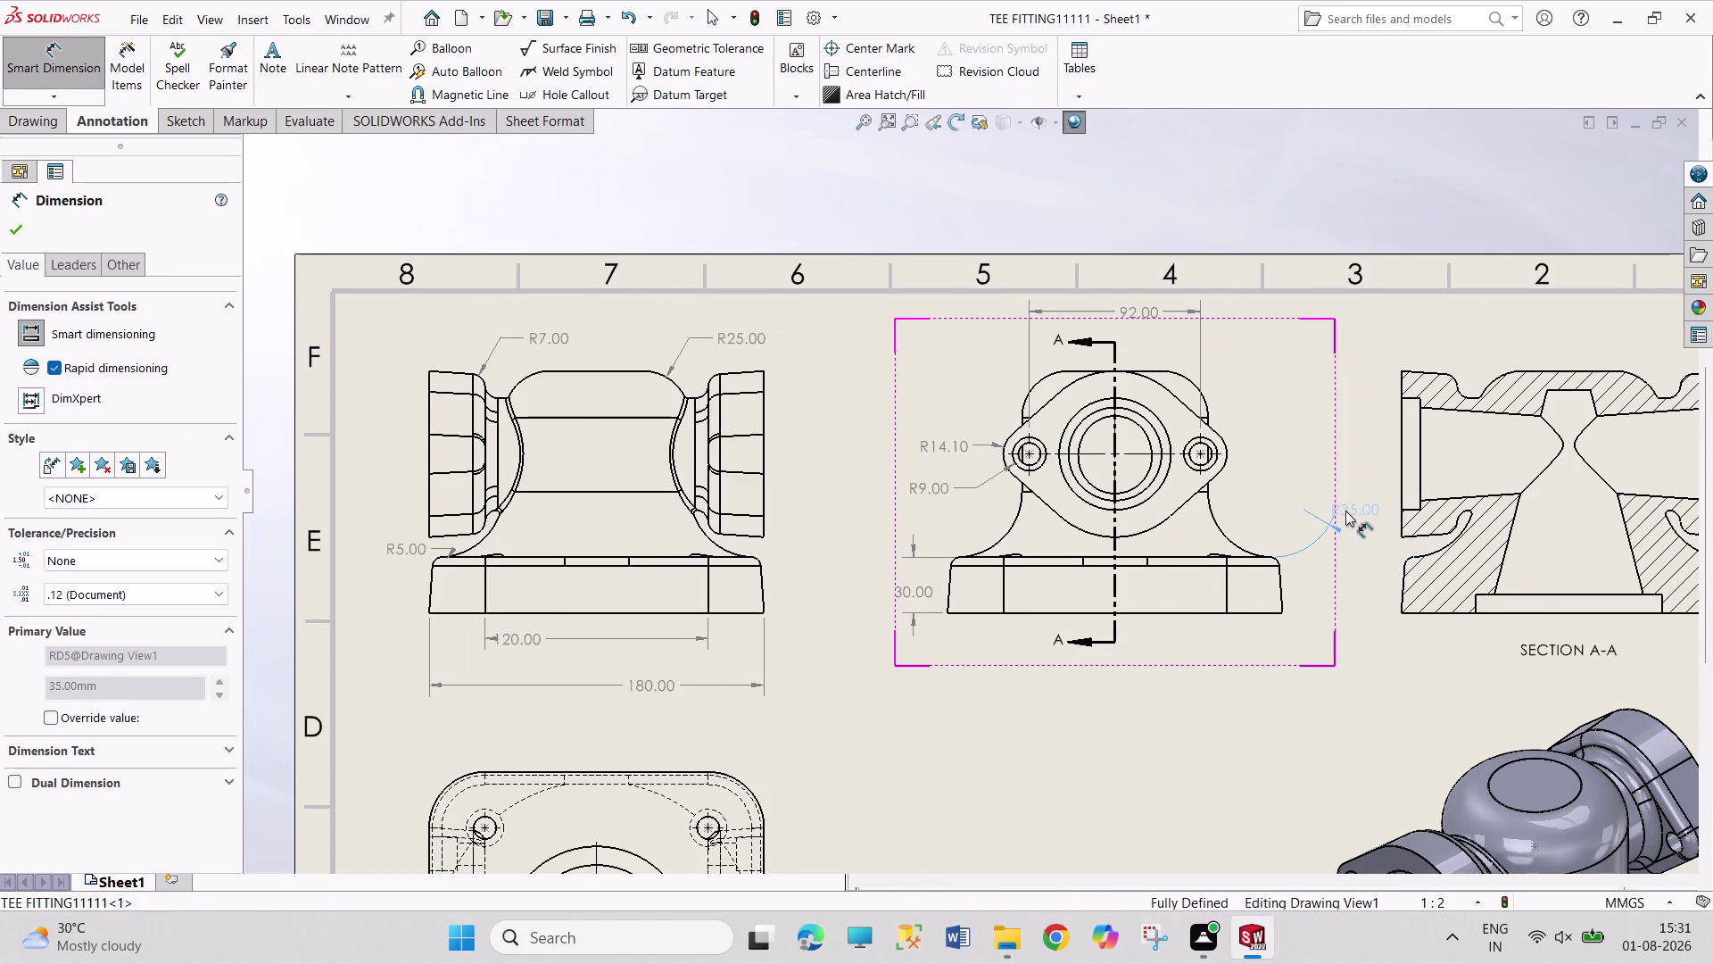
drag(1348, 512, 1294, 505)
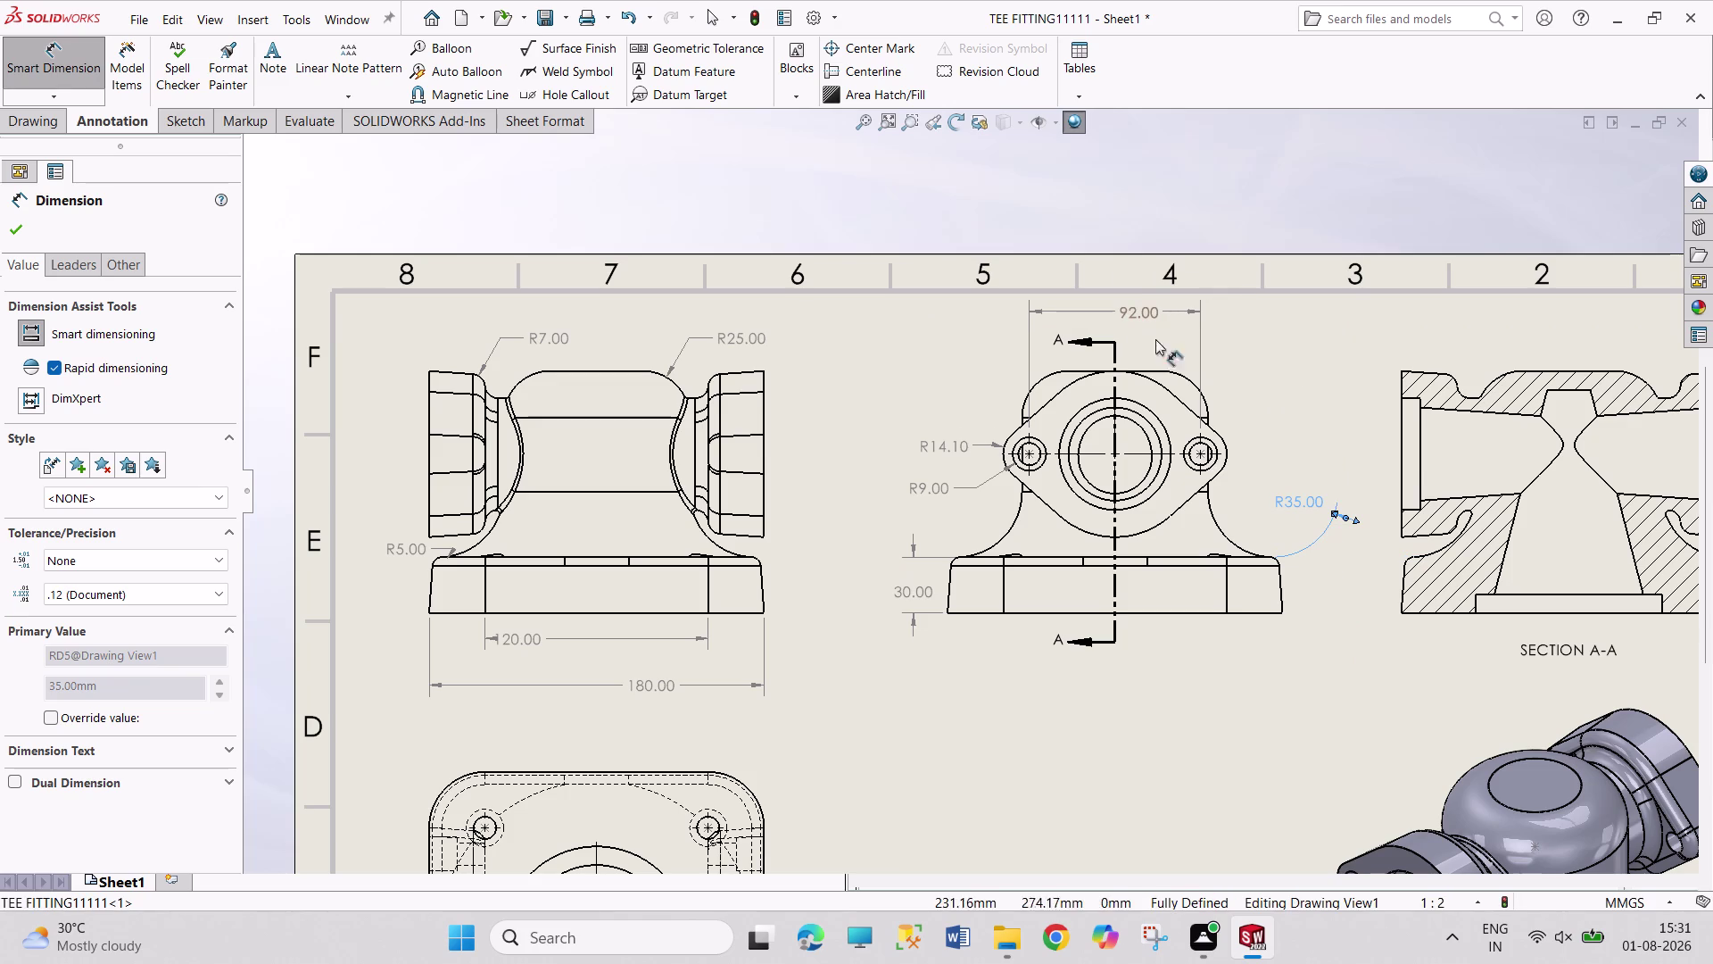
click(1153, 371)
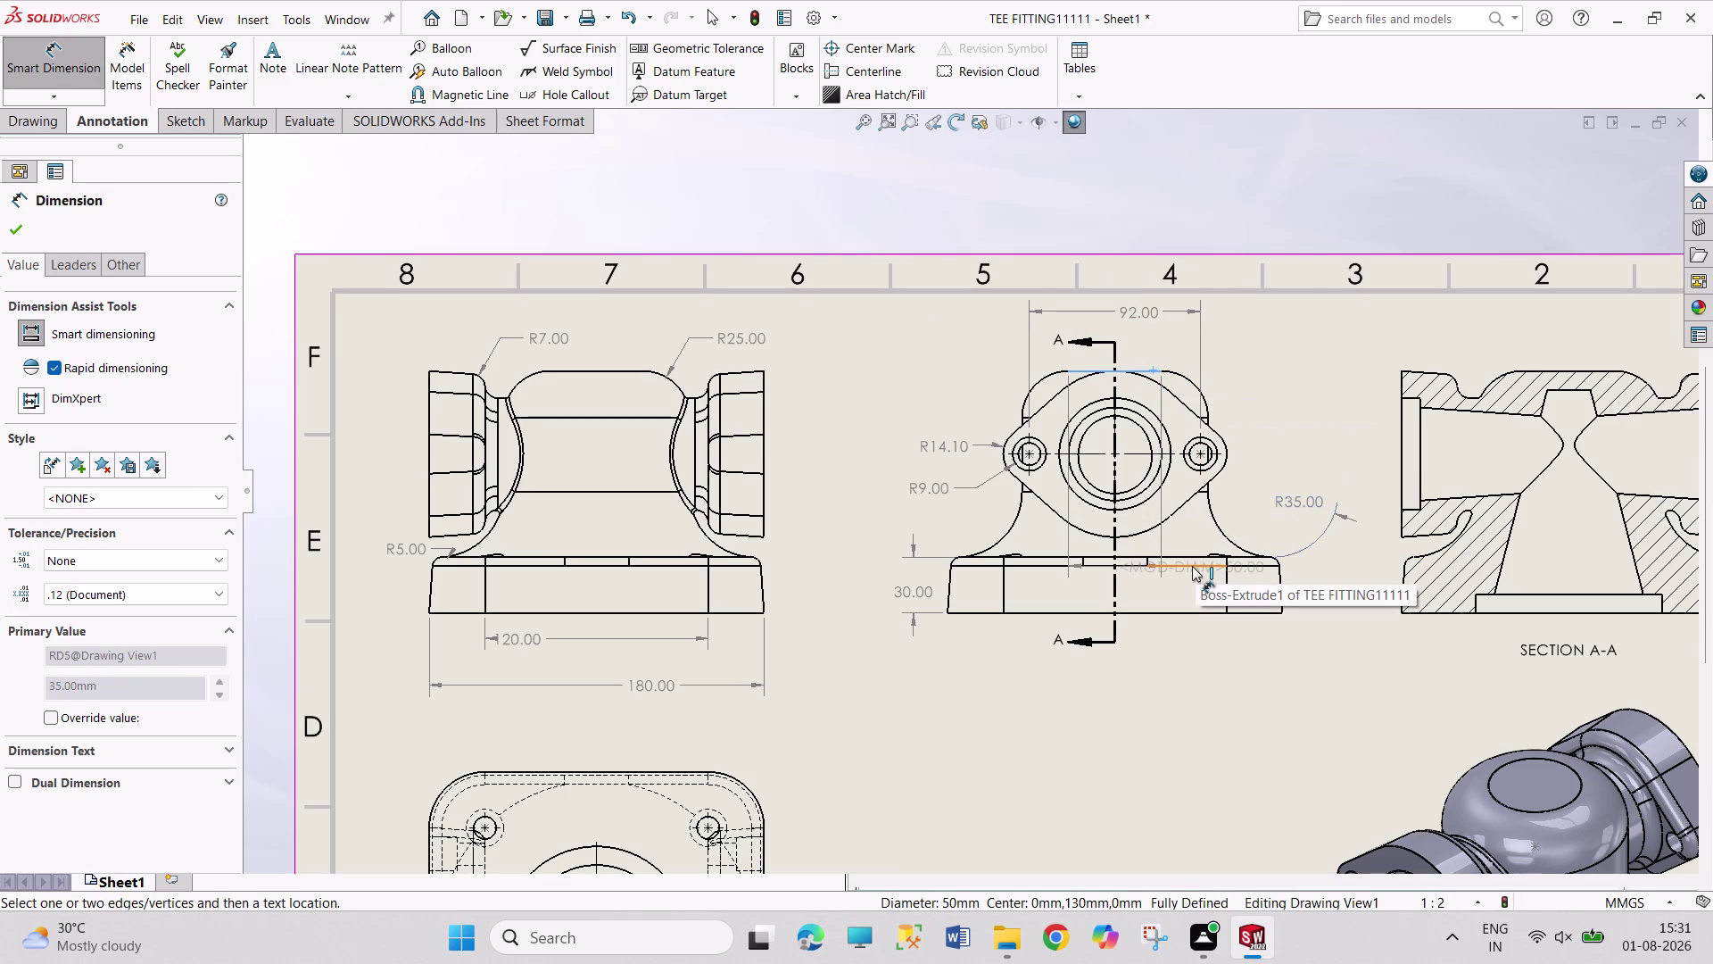
click(1245, 556)
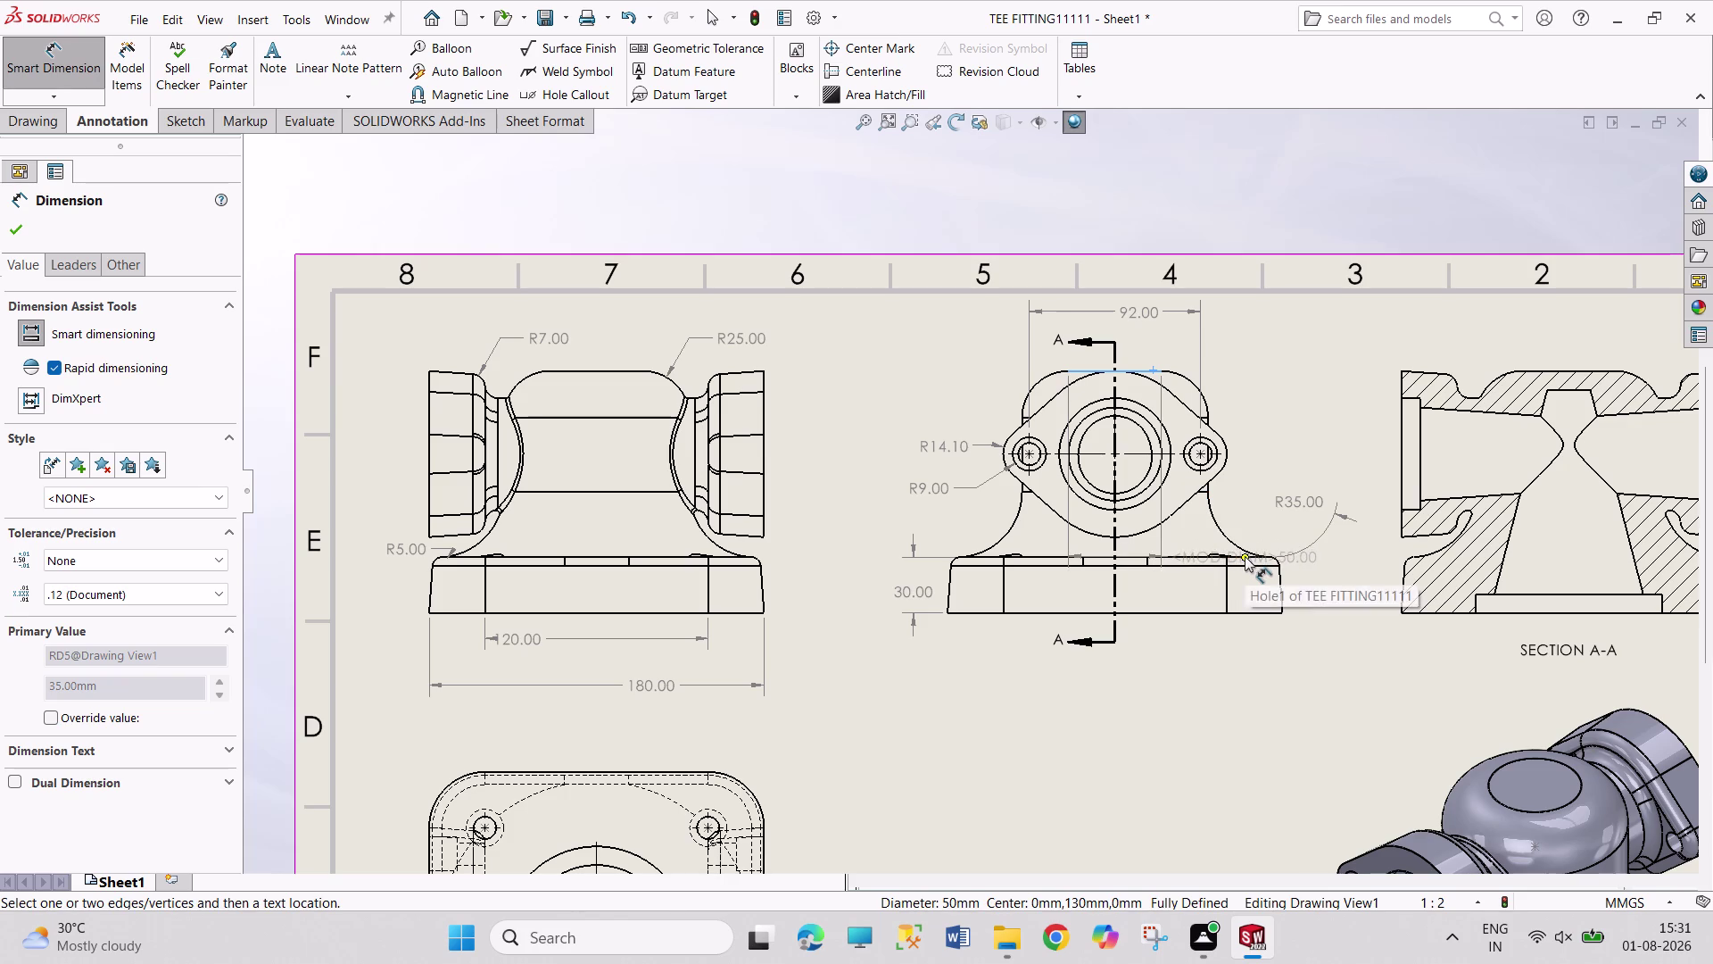
click(1365, 459)
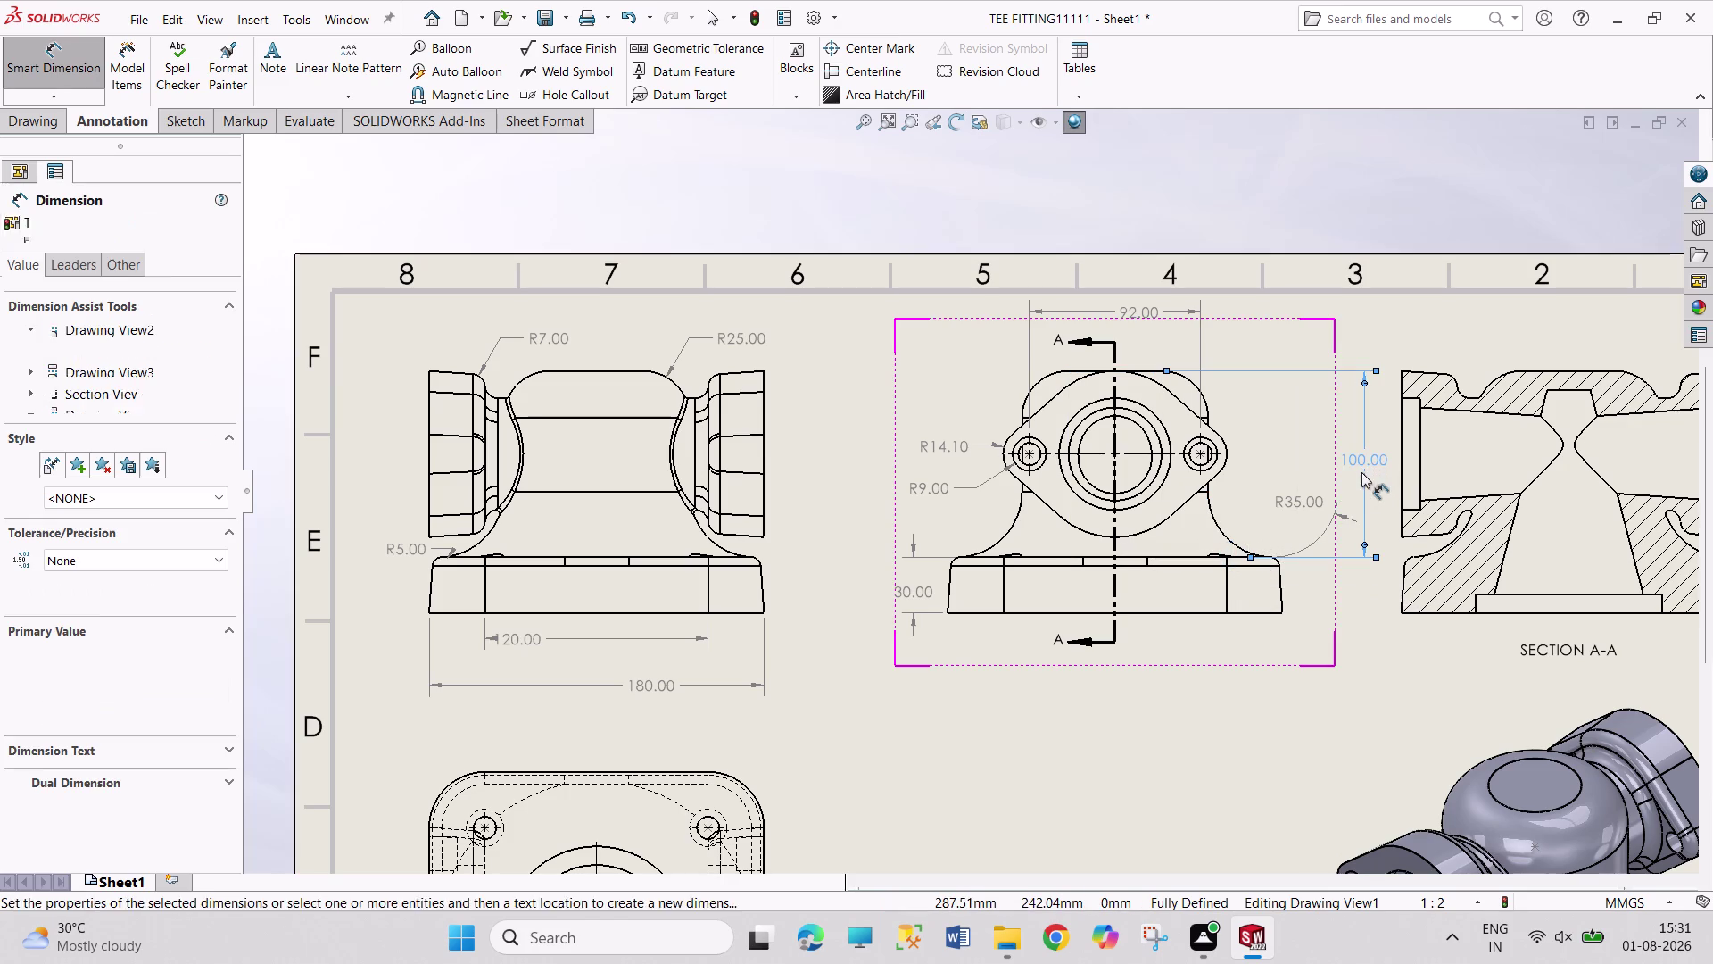
scroll(up, 3)
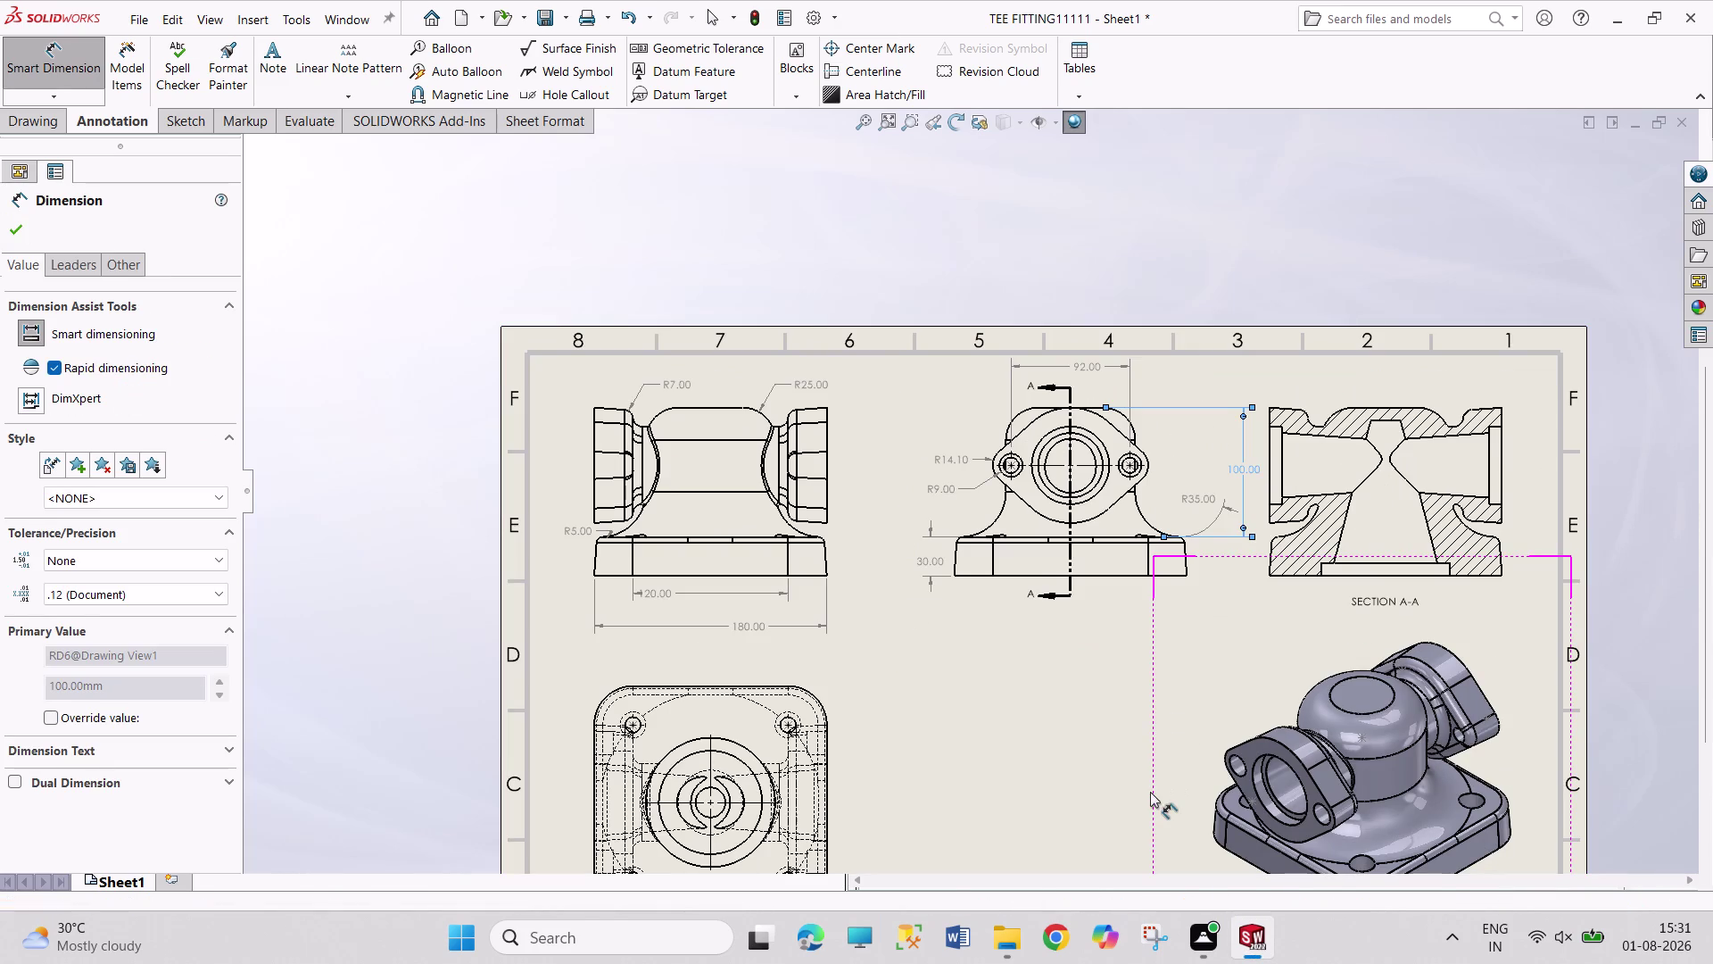
Dimension the 29° and 8° taper angles in Section View A-A.
scroll(up, 3)
scroll(down, 3)
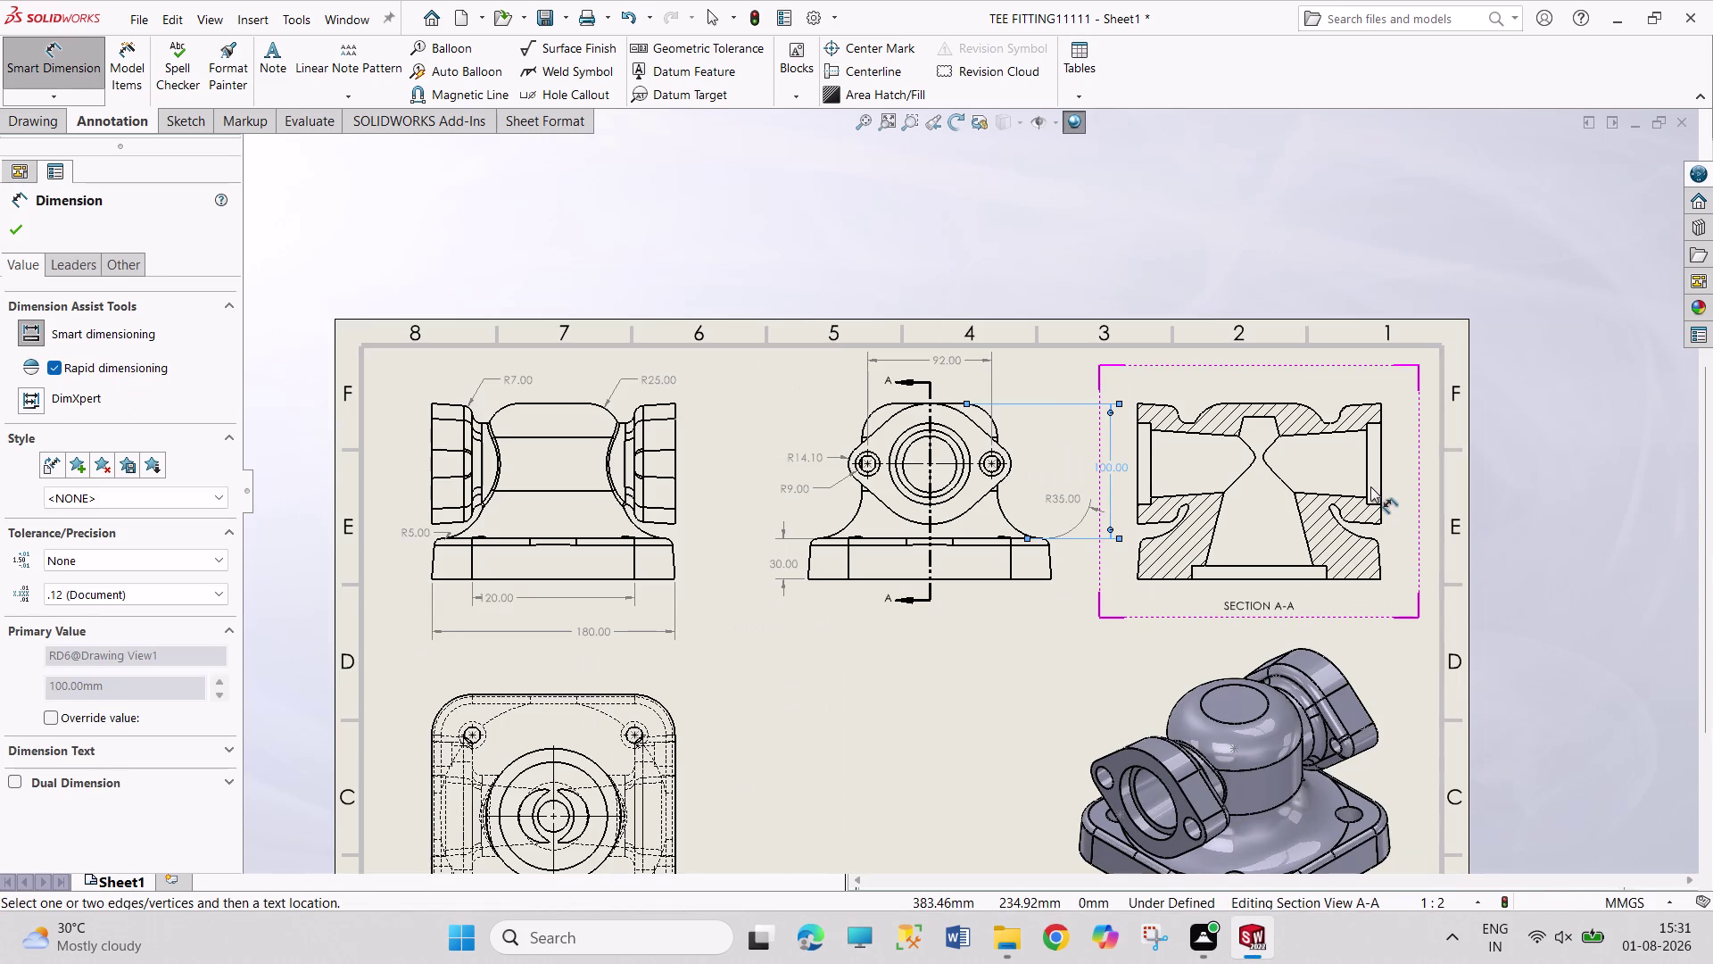
click(1215, 529)
click(1302, 532)
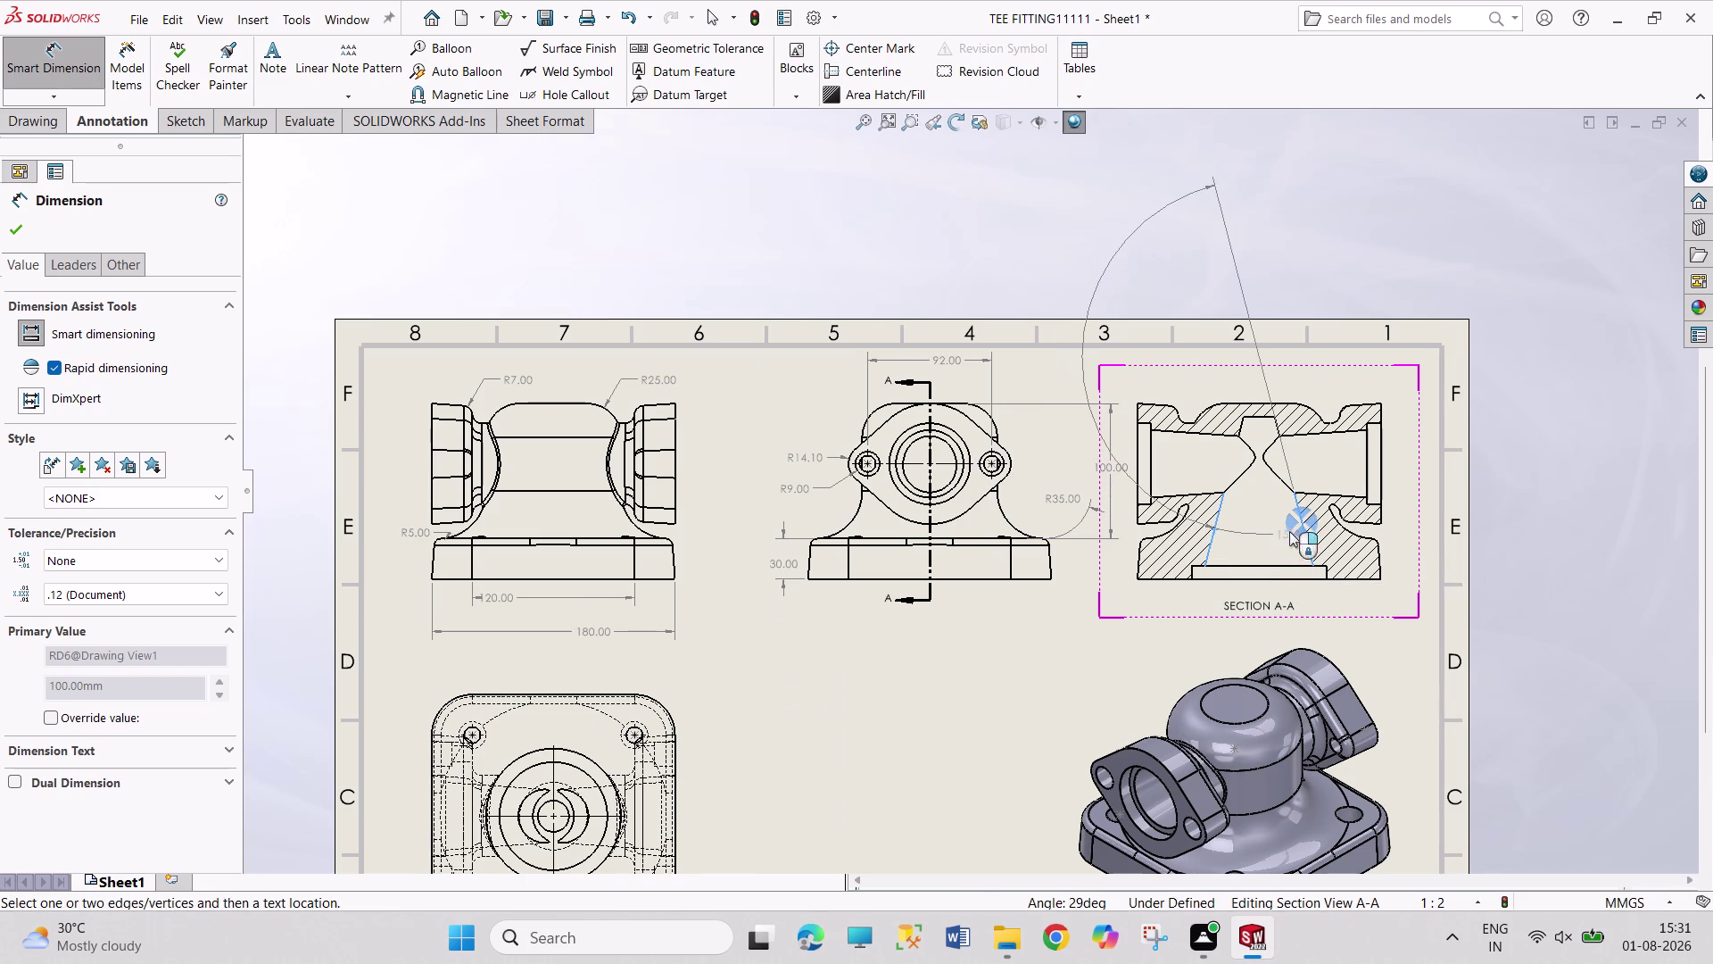
click(1269, 554)
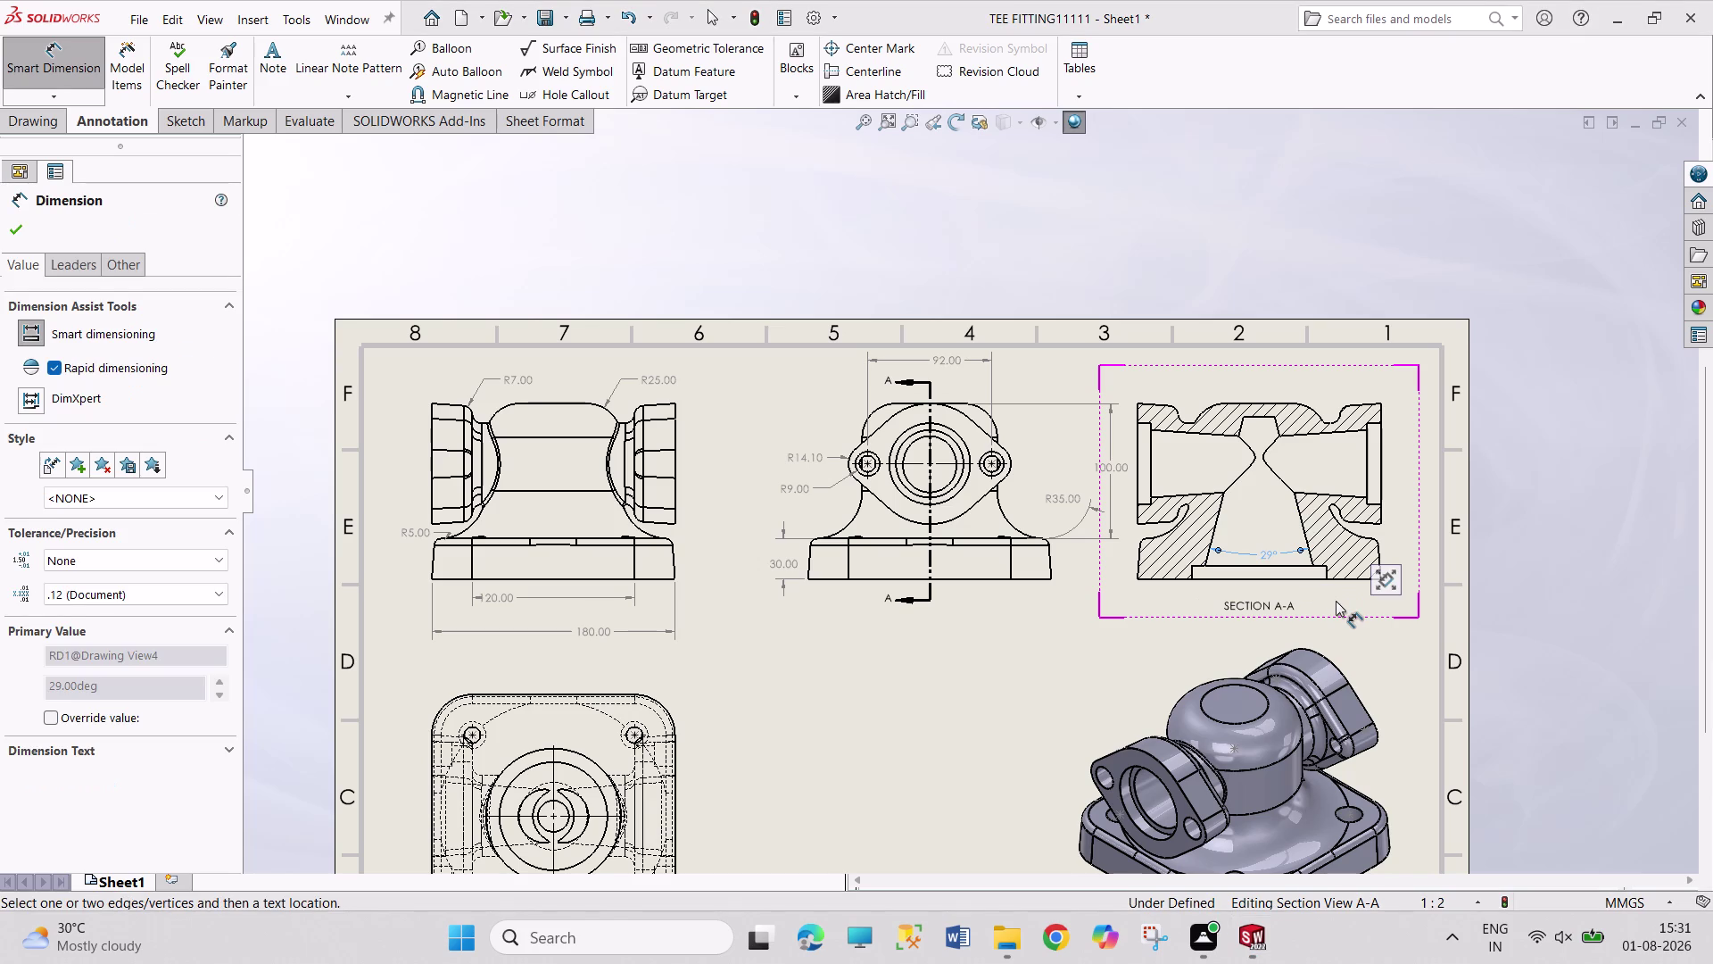
click(1333, 434)
click(1310, 492)
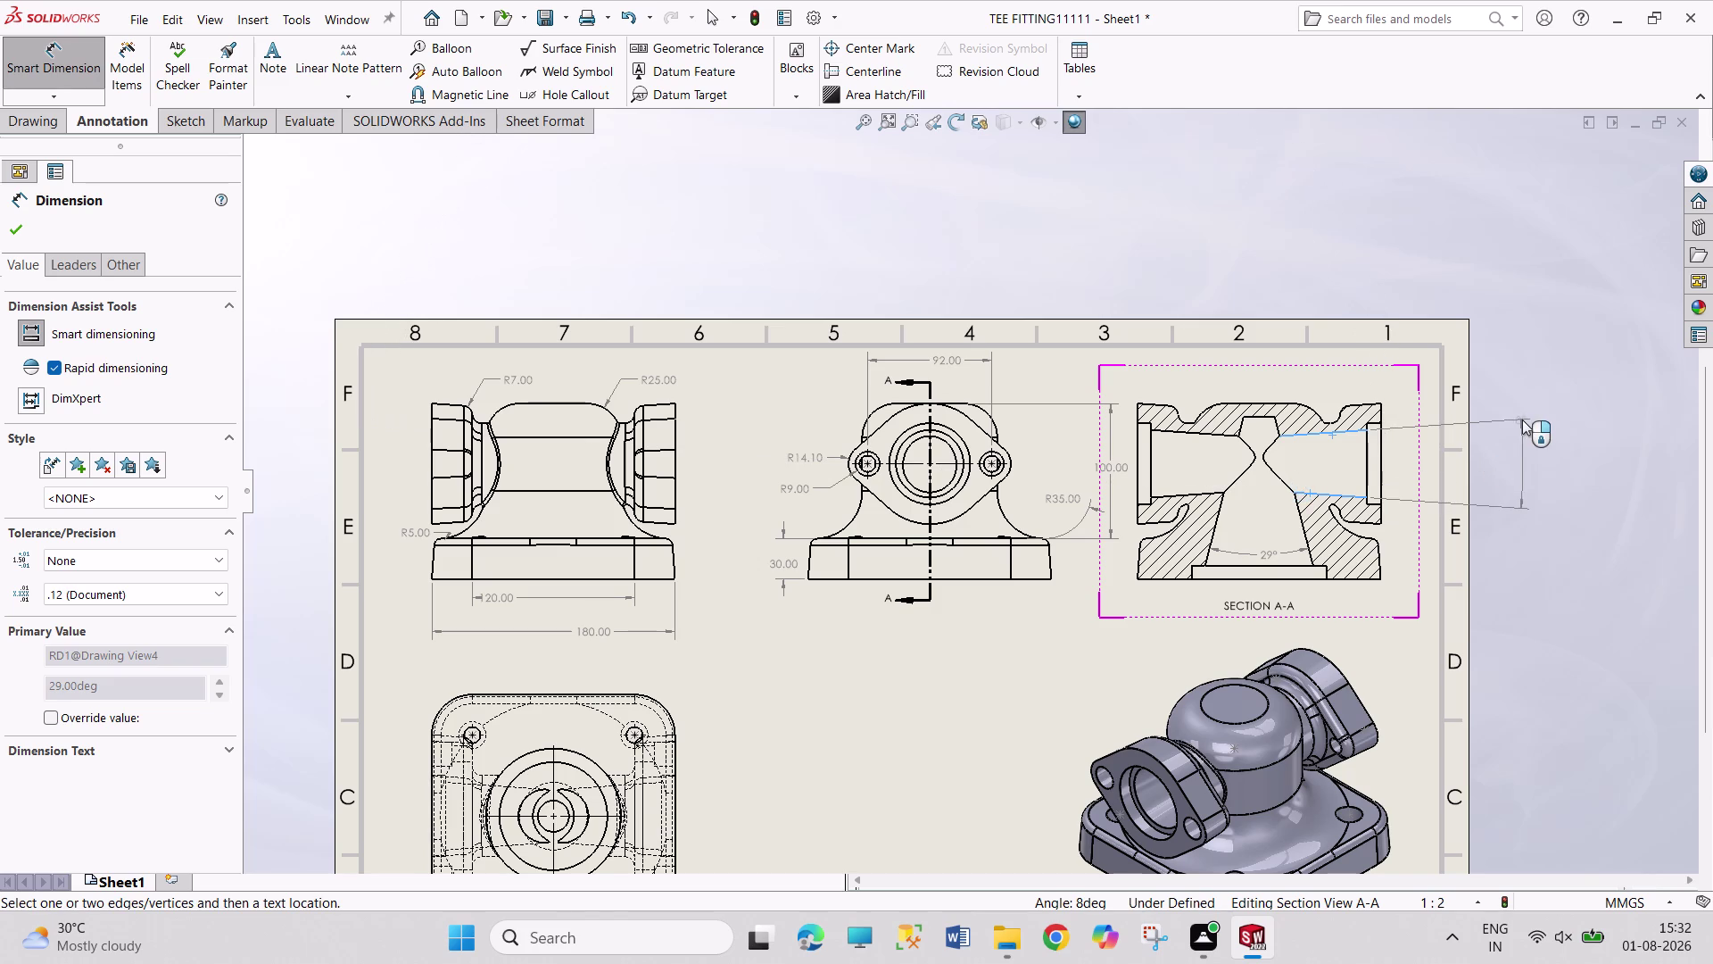
click(1409, 462)
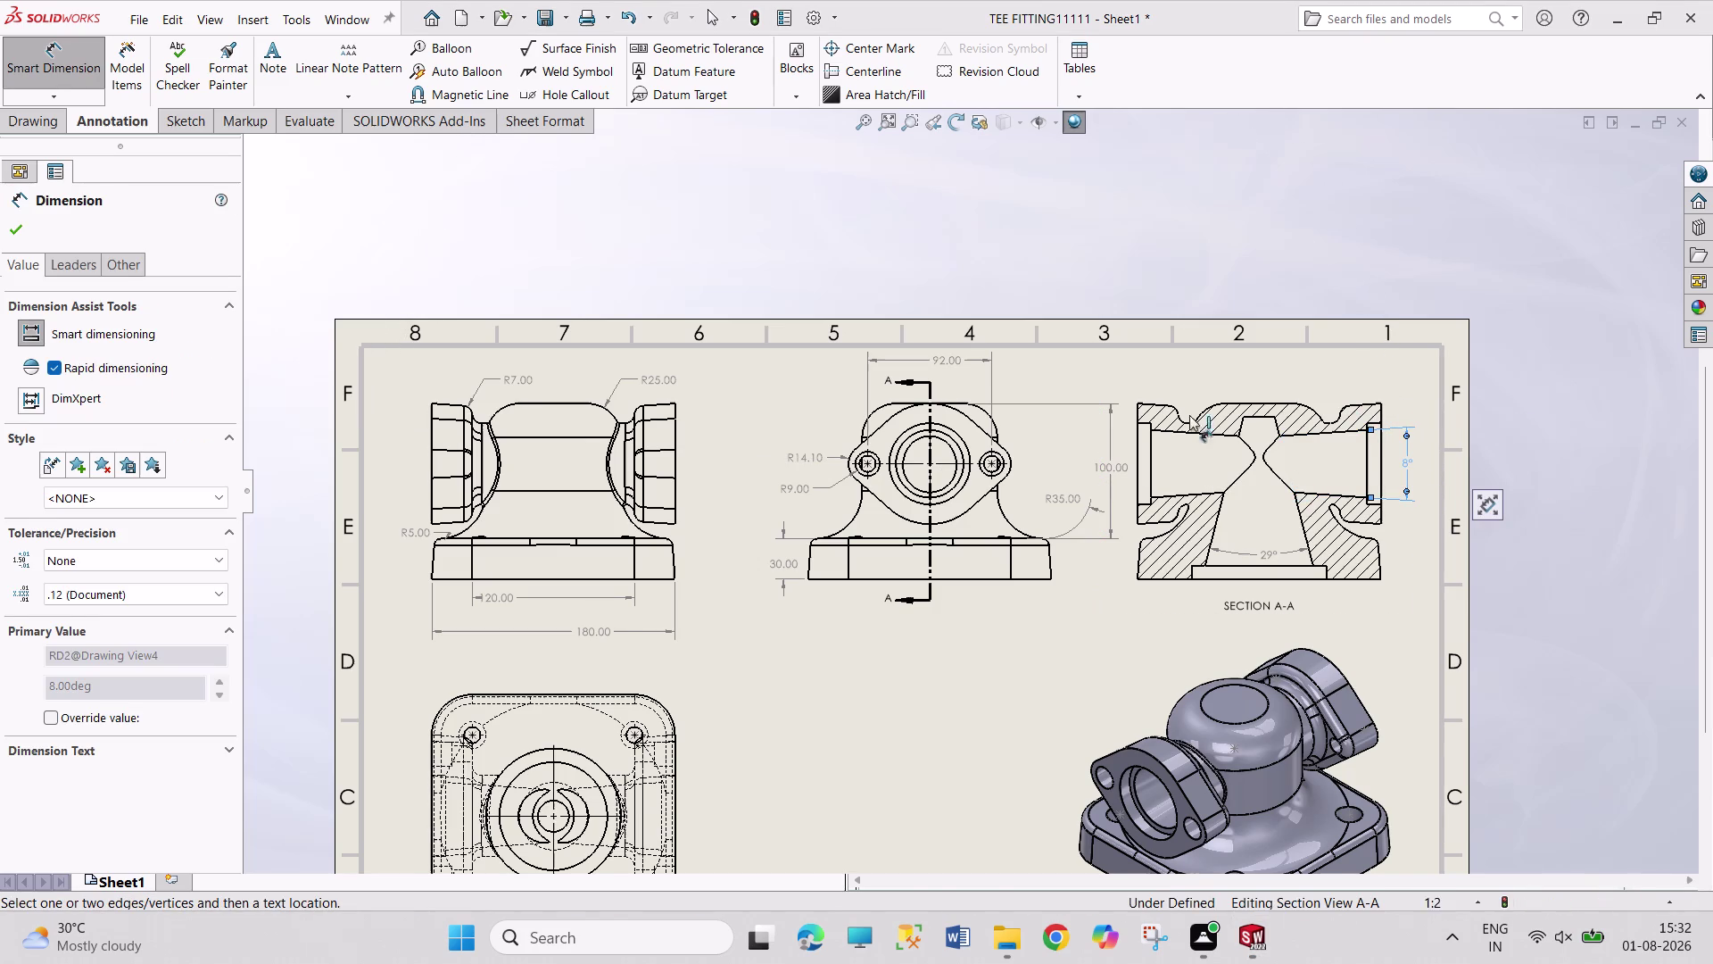
Add the 10.00 left bore size and the 180.00 overall length.
click(1139, 457)
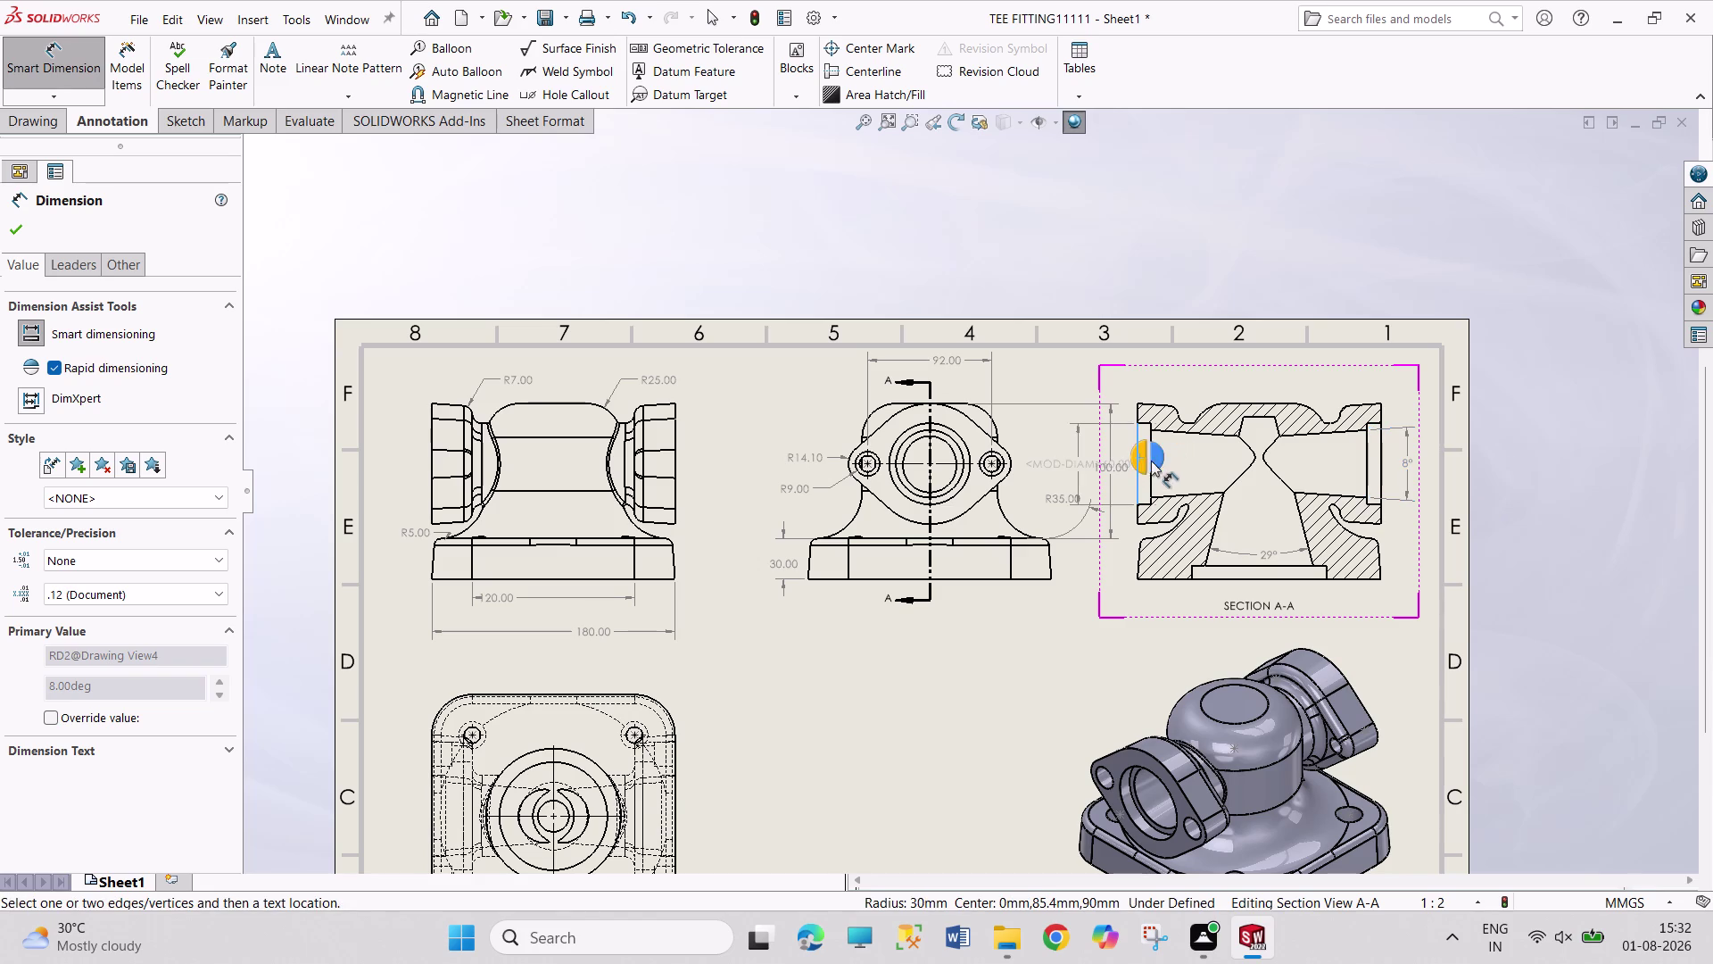
click(1150, 481)
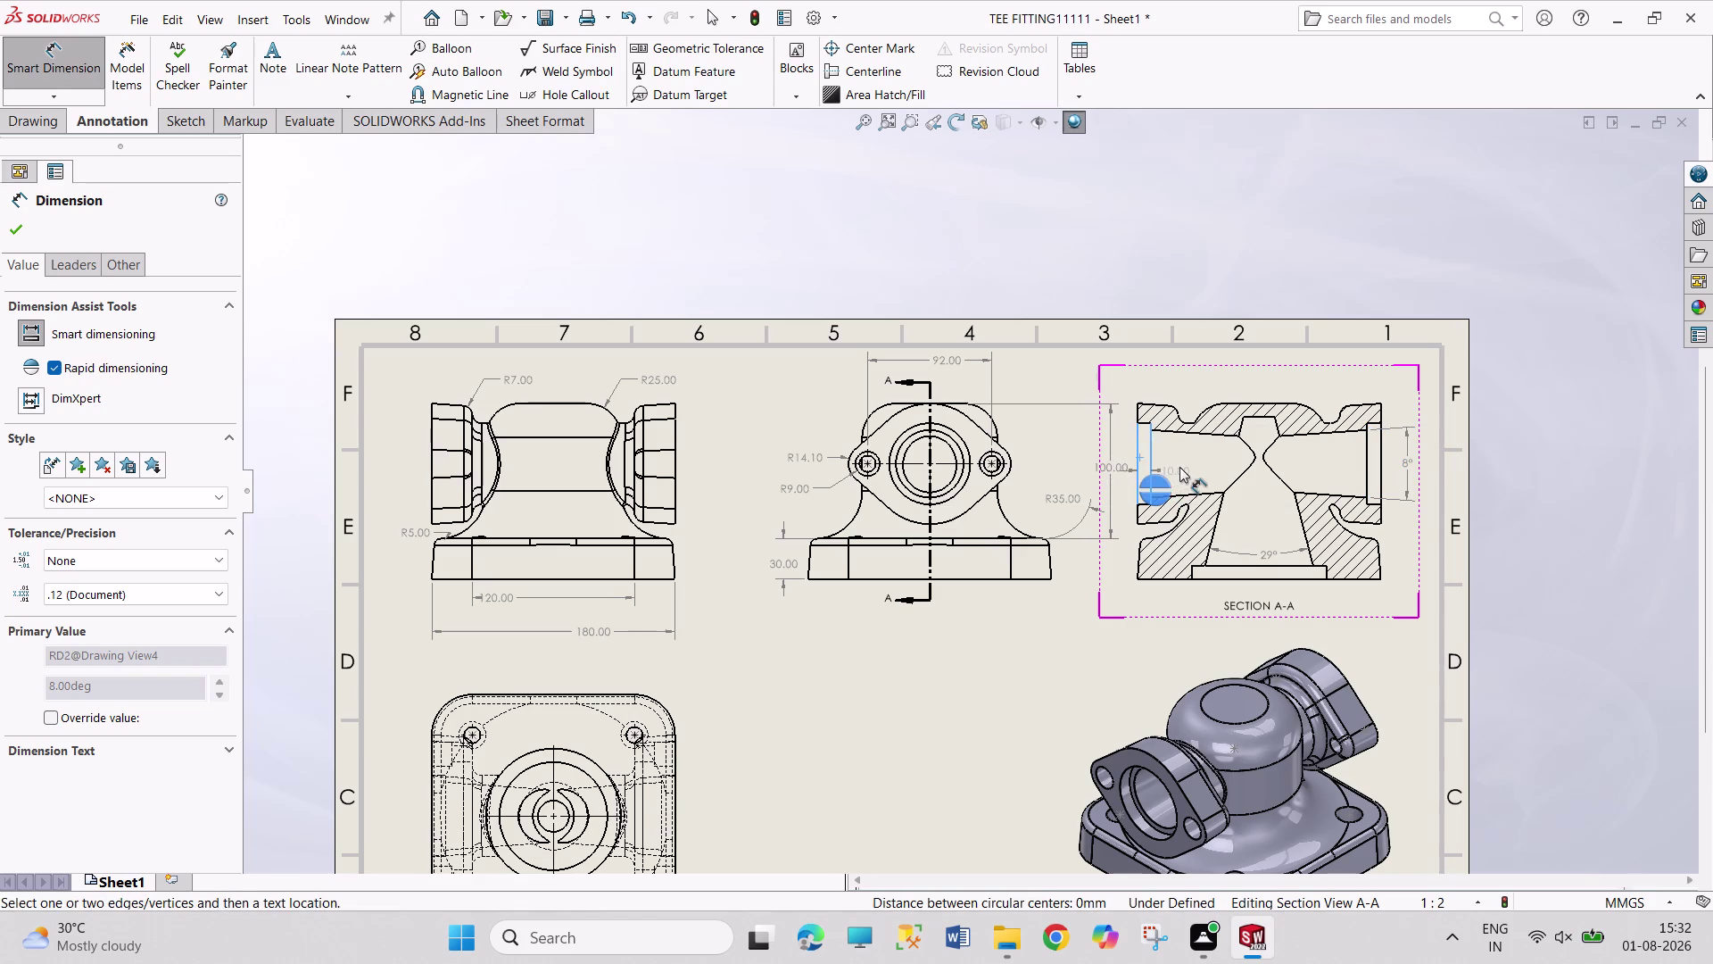
click(1186, 455)
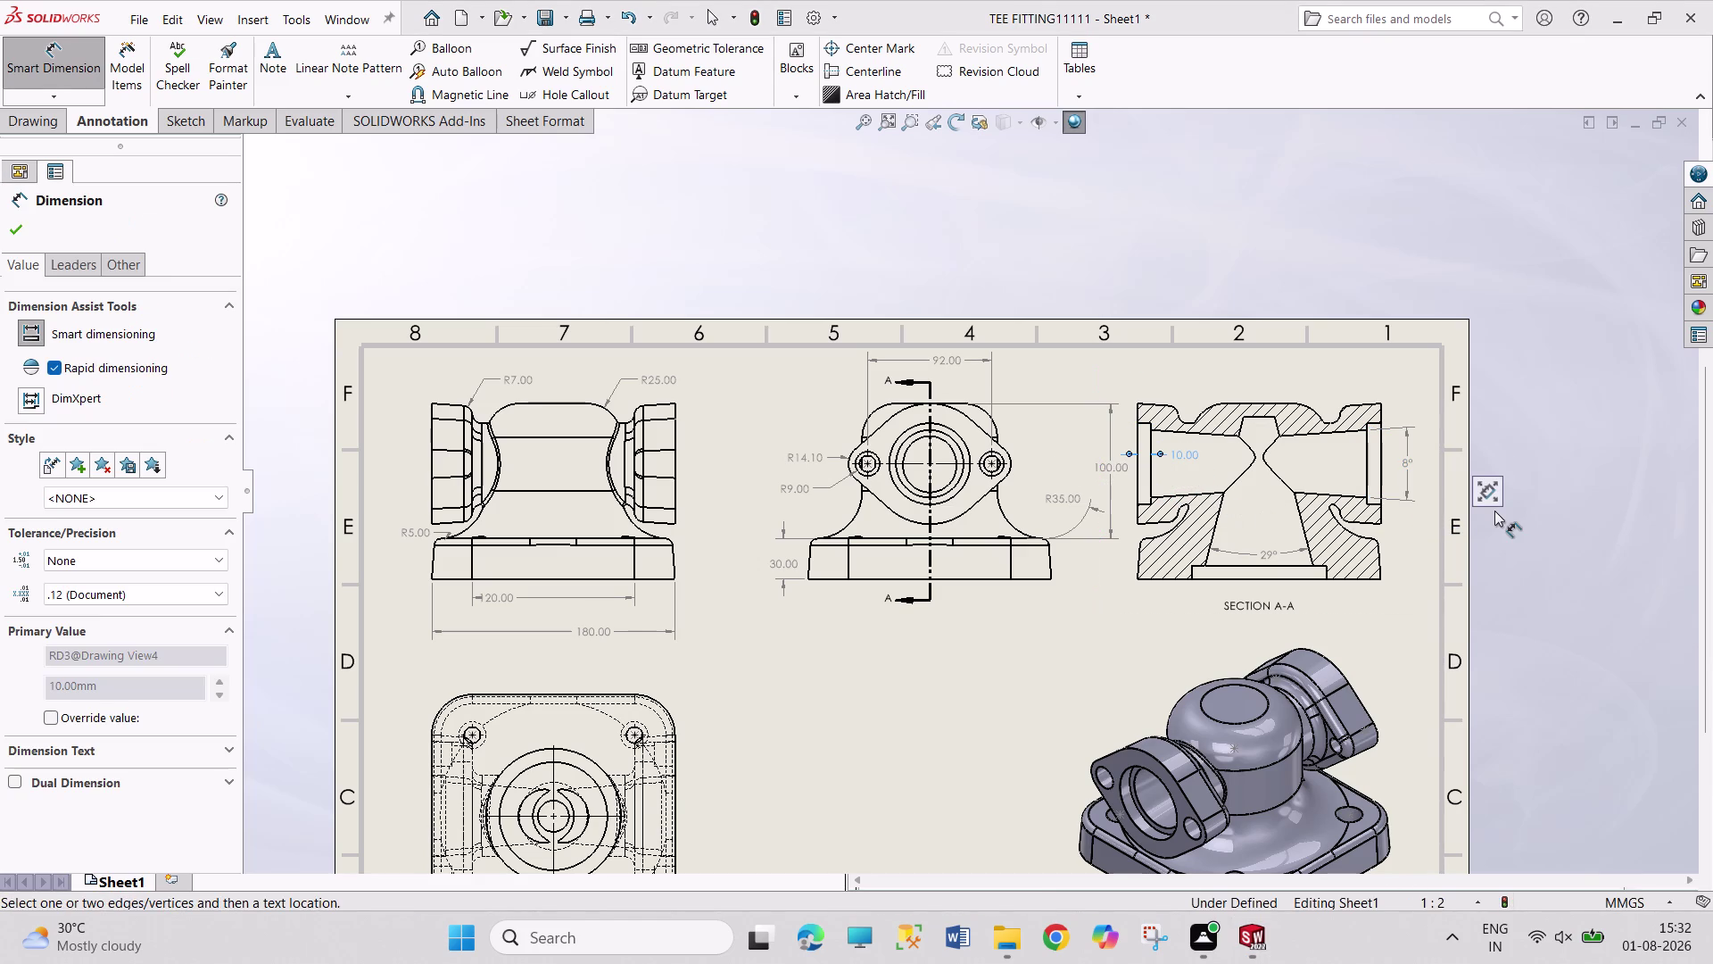
click(1138, 412)
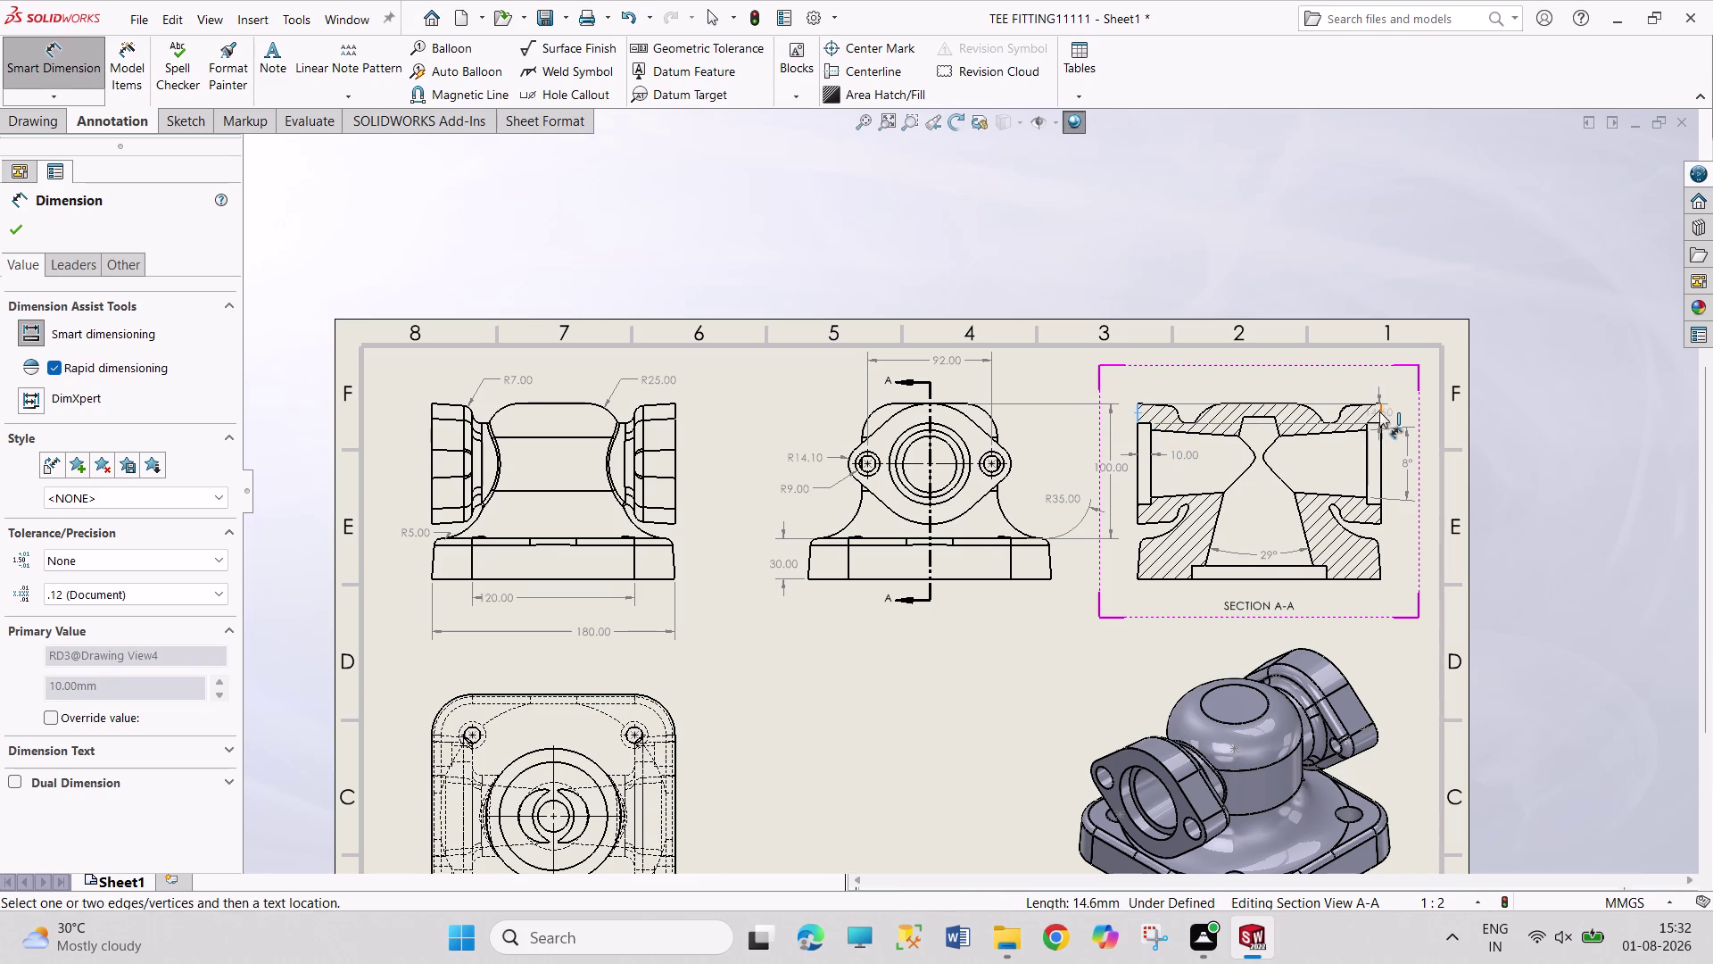
click(1380, 412)
click(1282, 380)
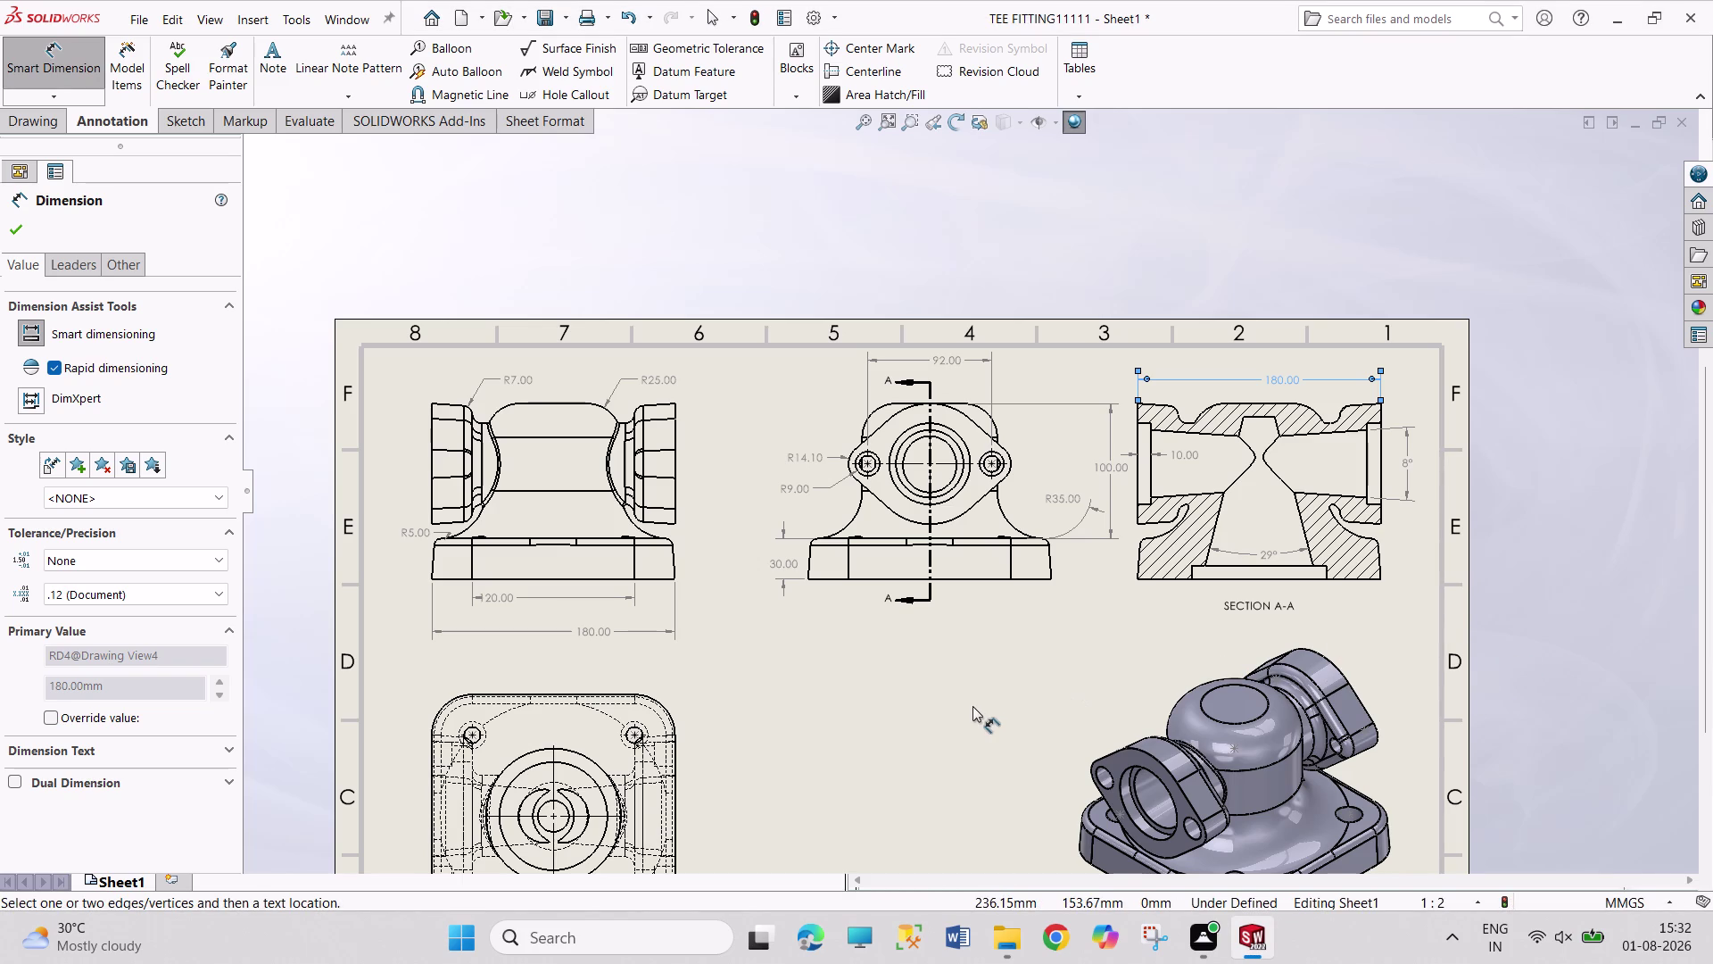
scroll(down, 3)
Dimension the 80 mm central circle and display it as R40.00.
scroll(up, 3)
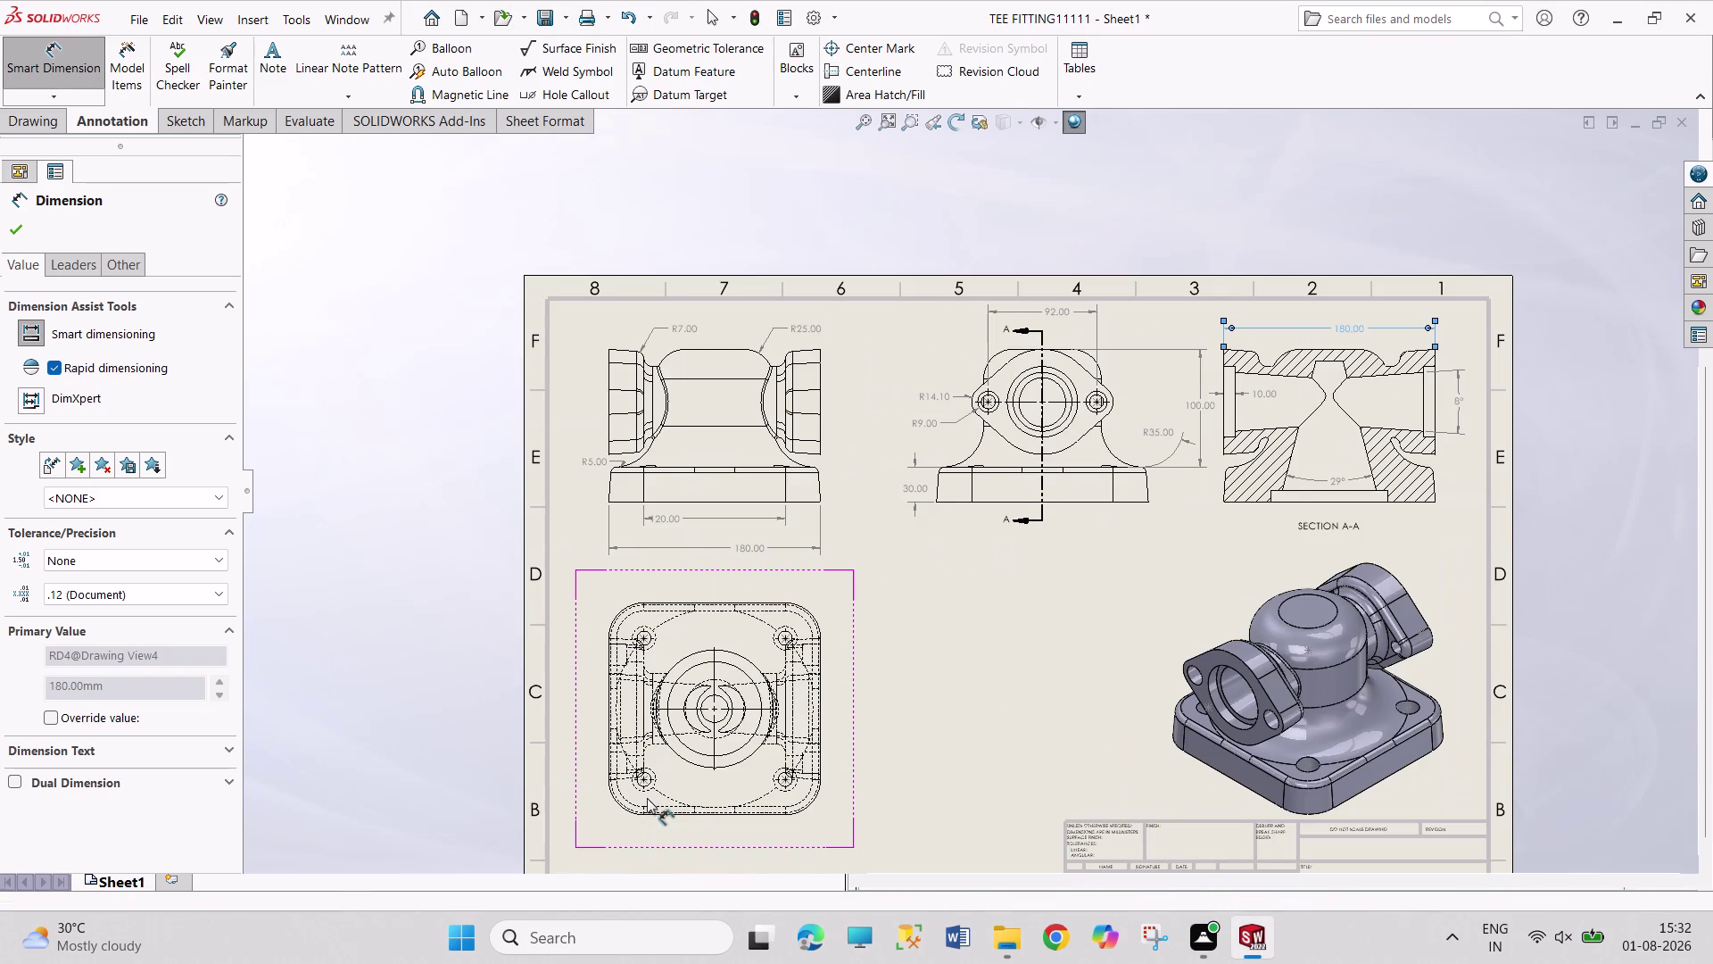
scroll(down, 3)
scroll(down, 3)
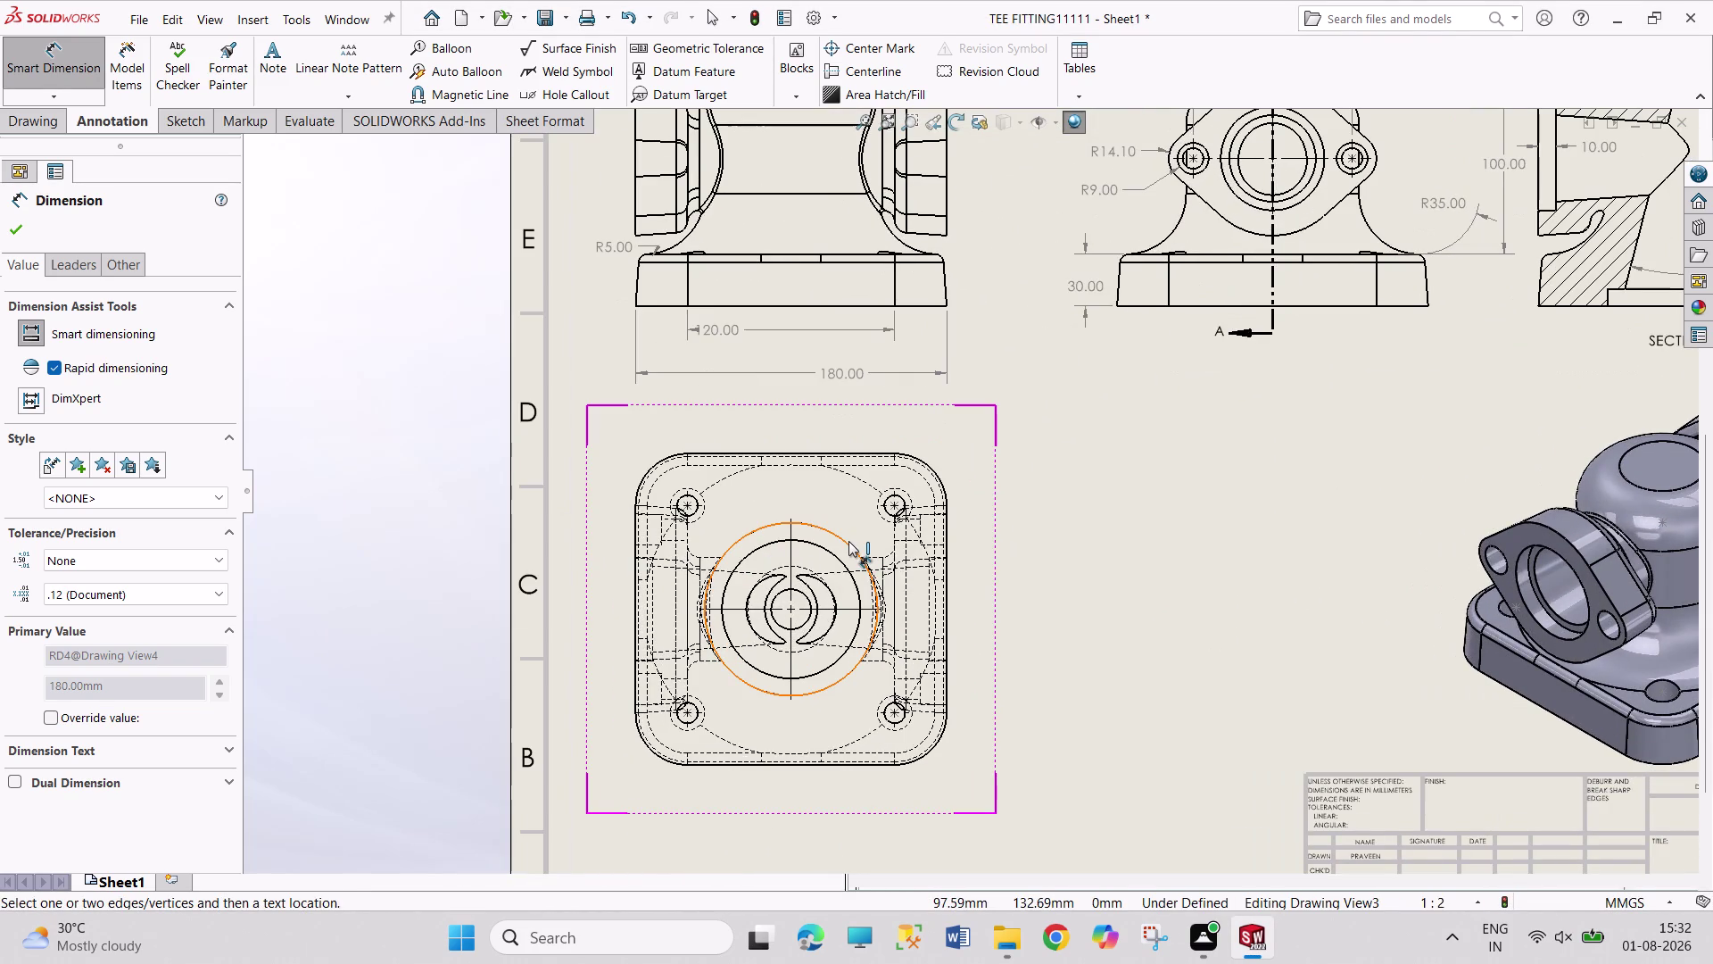
click(849, 541)
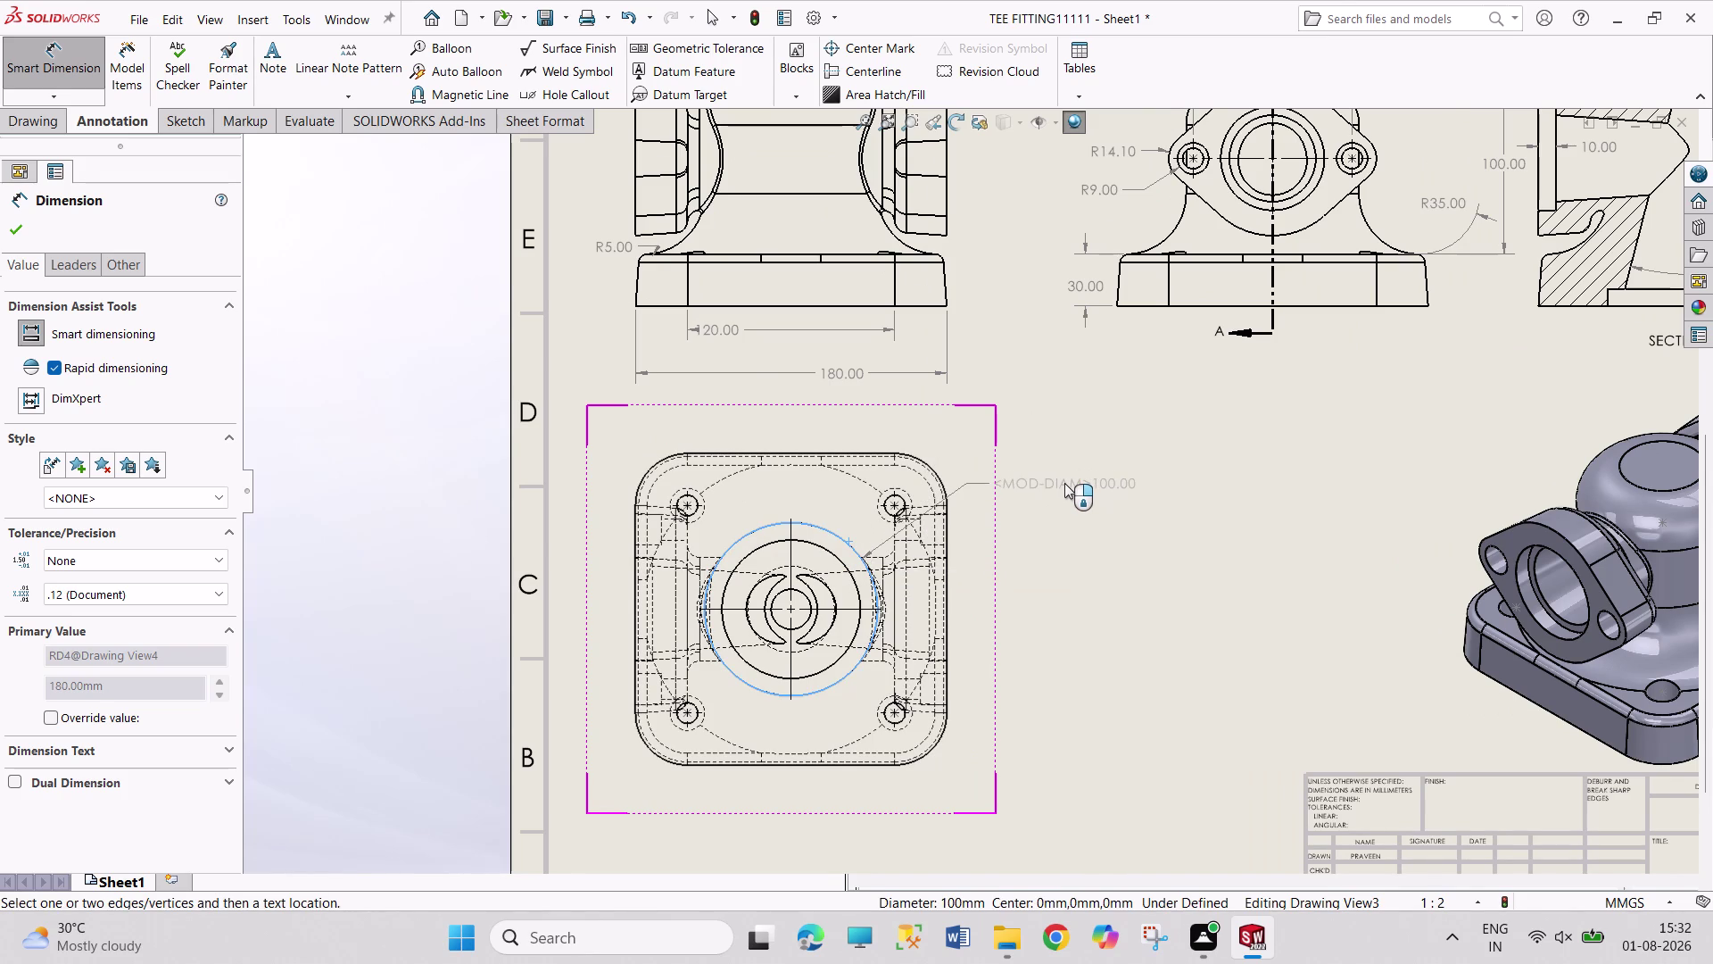
key(Escape)
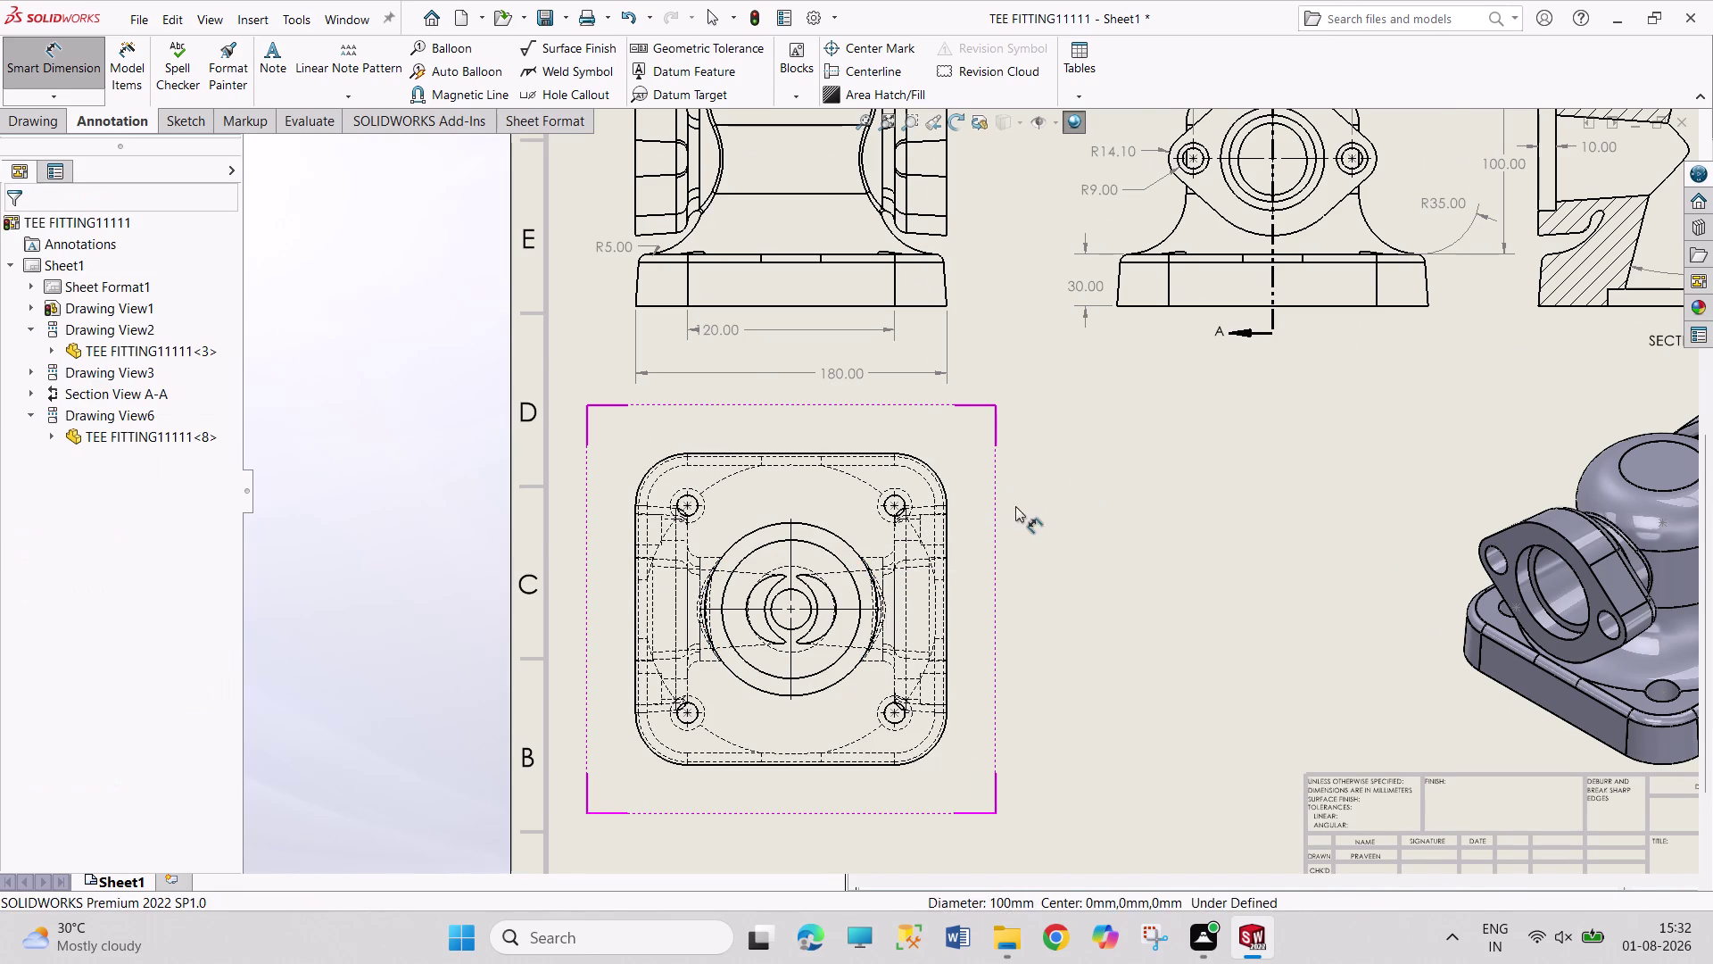
click(832, 553)
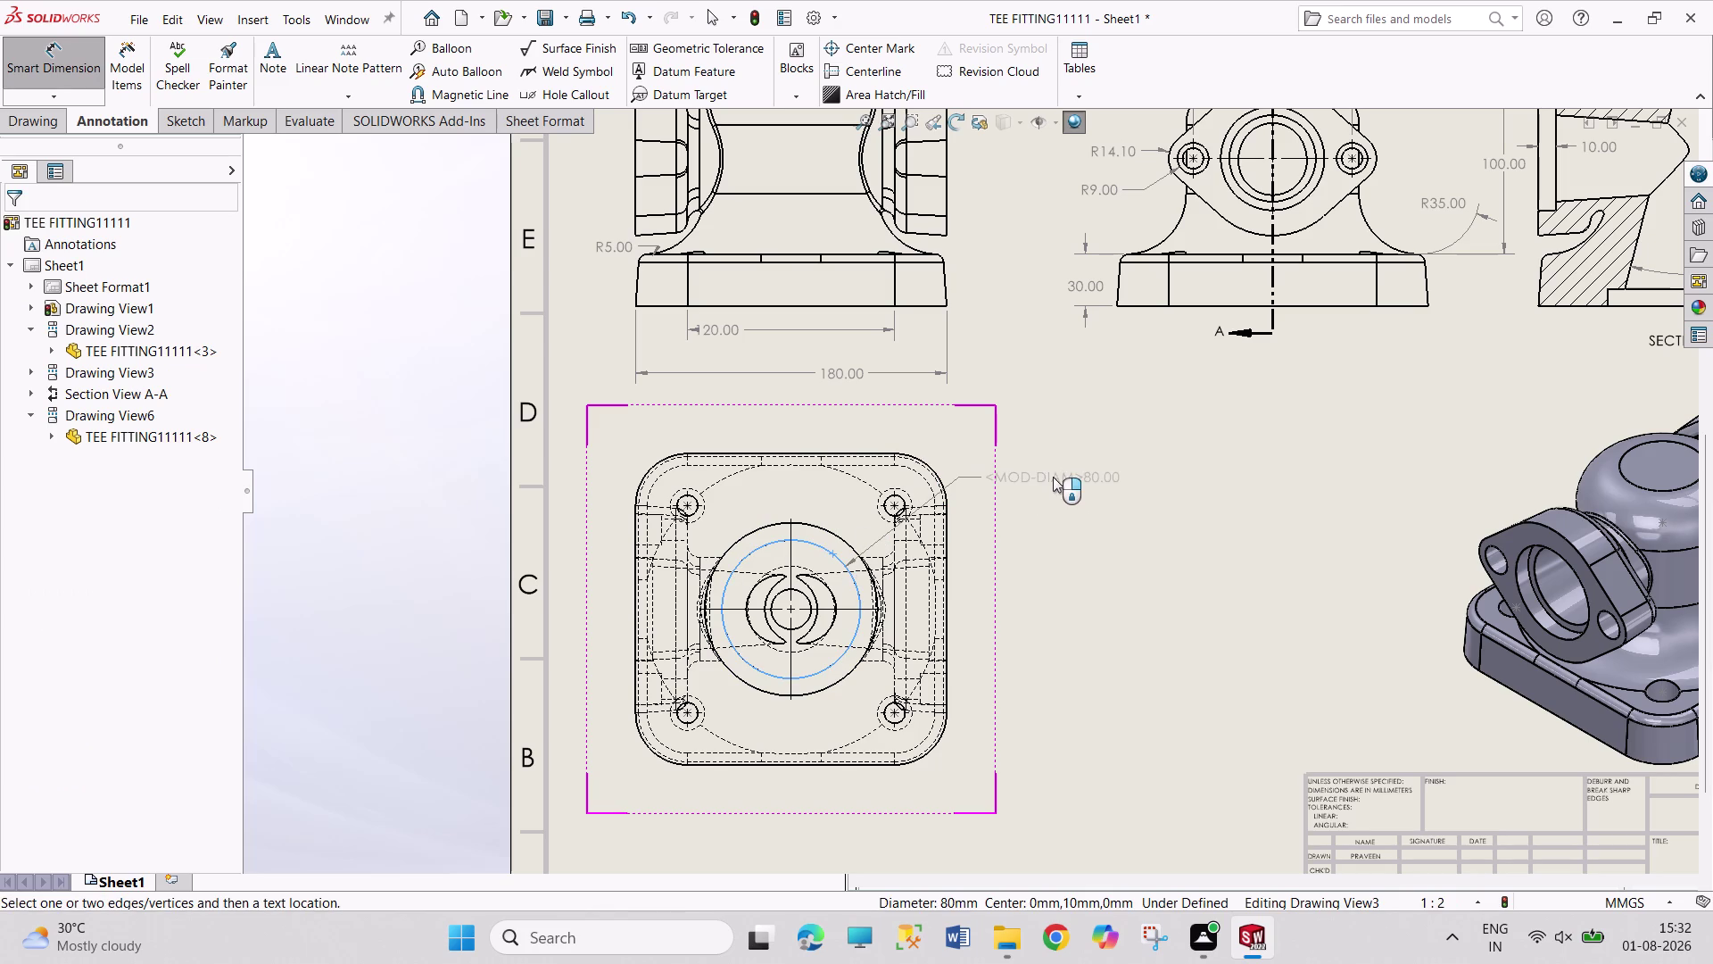
click(1042, 461)
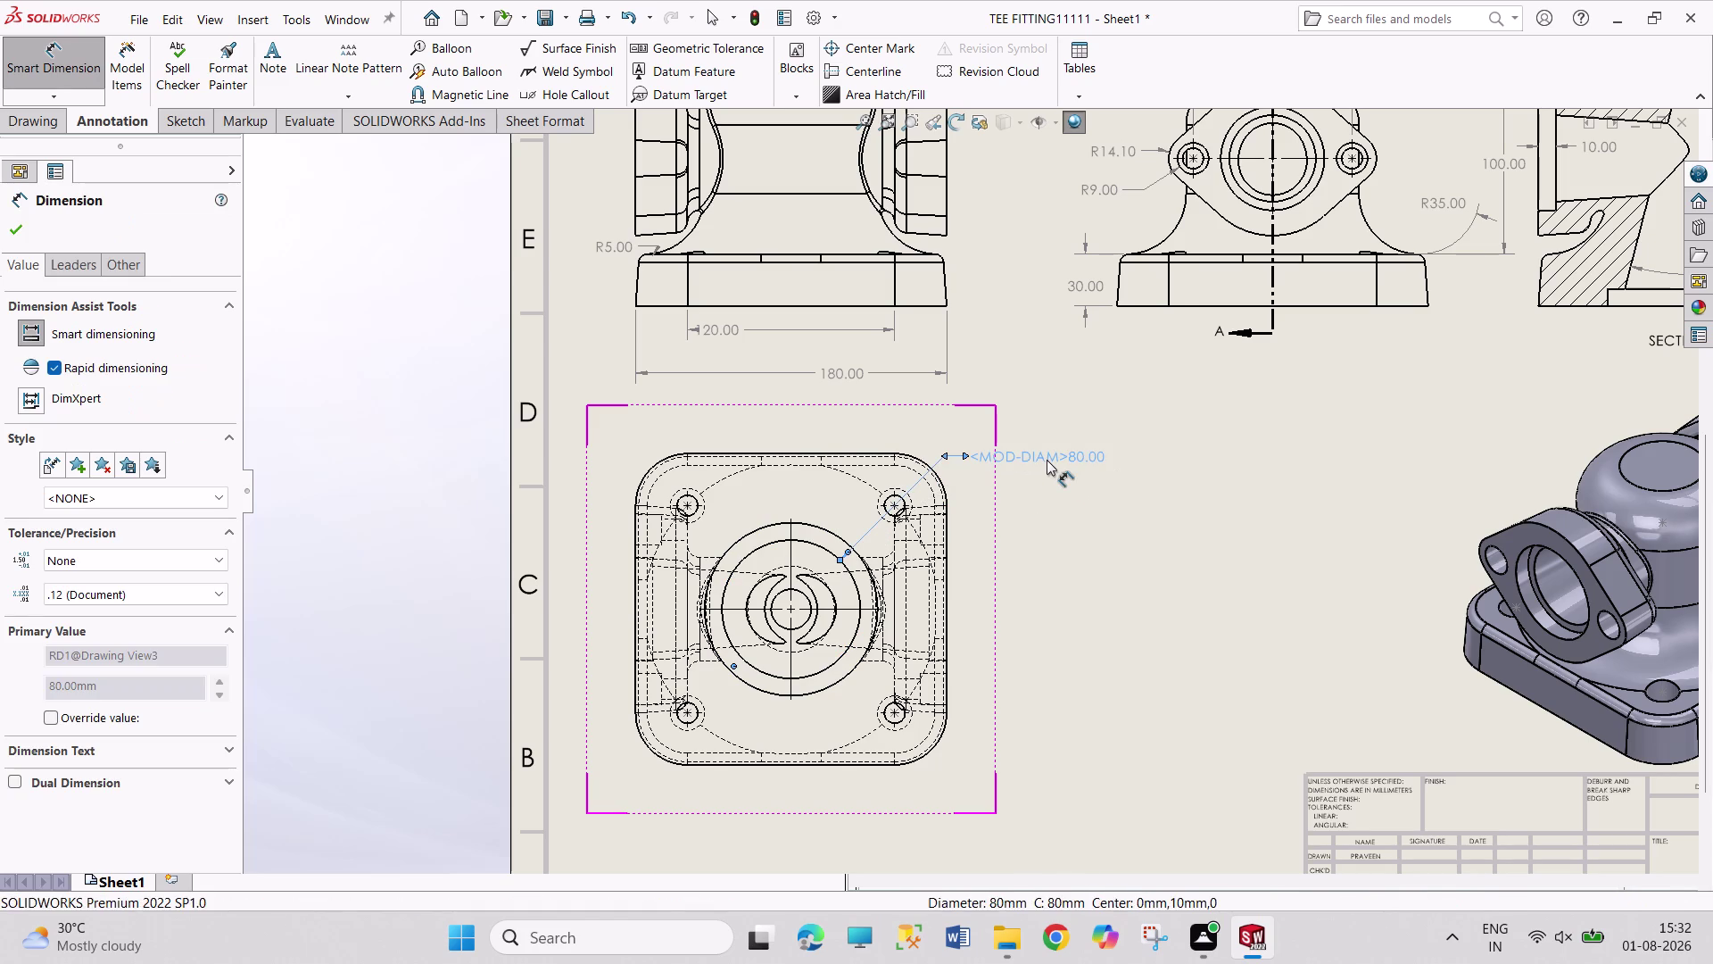
right_click(1047, 459)
click(1059, 439)
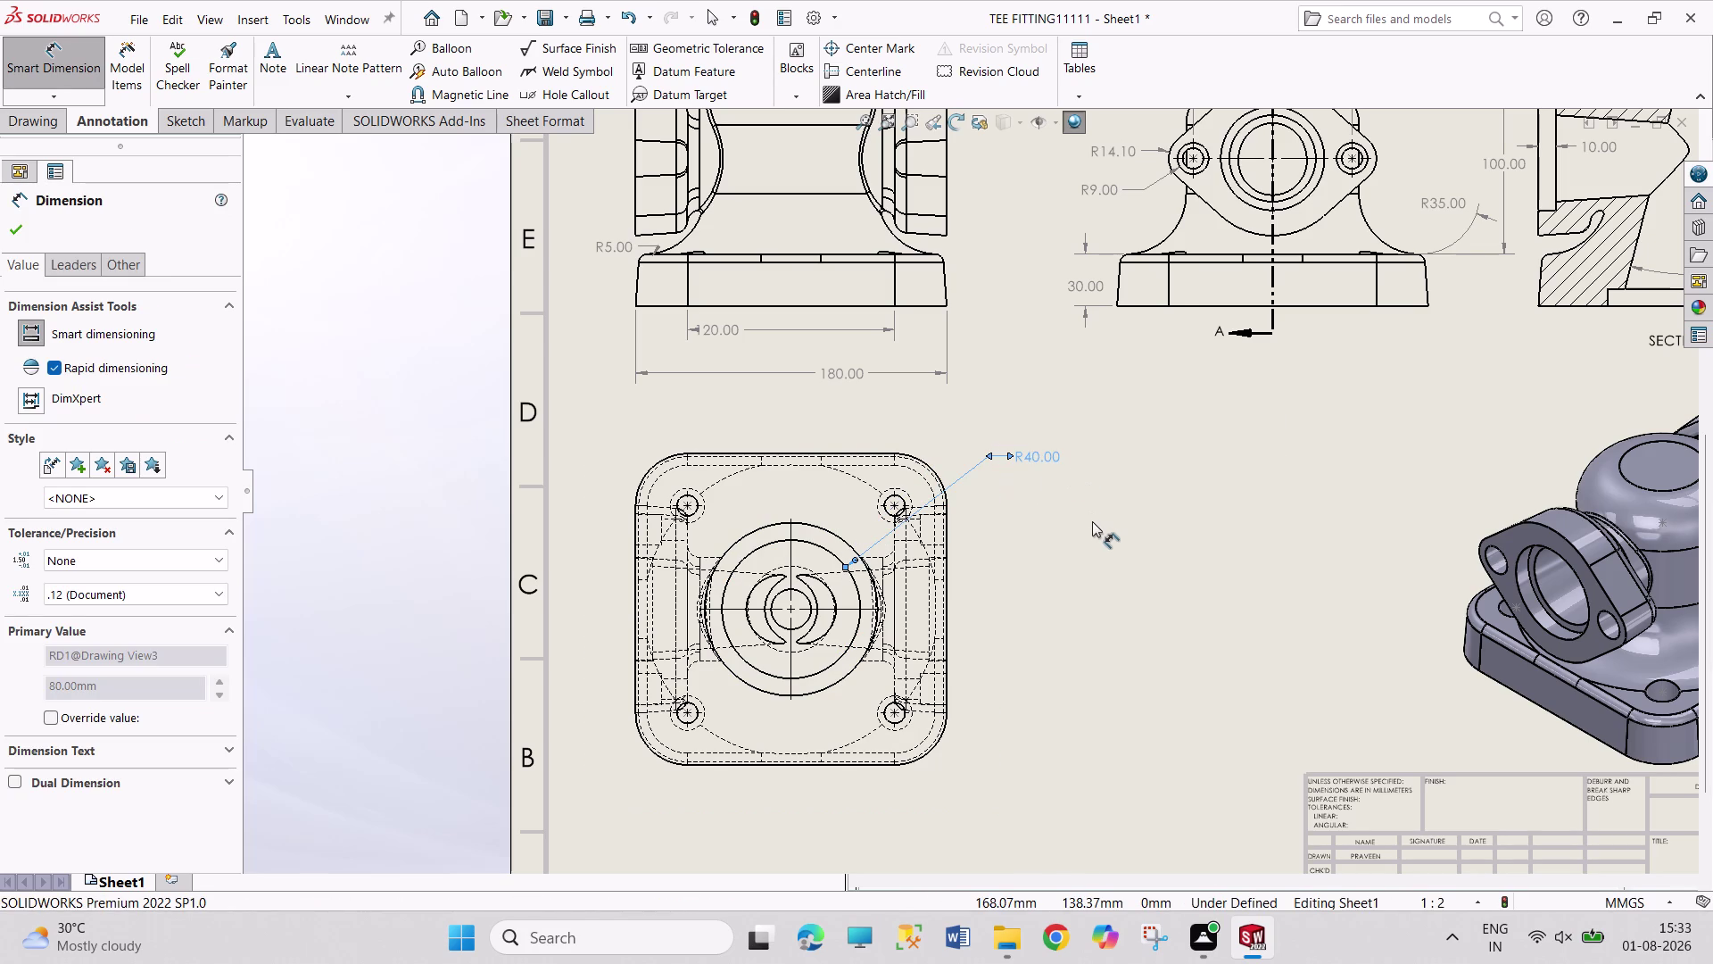
Add the 100 mm circle as R50.00 and delete the R40.00 dimension.
click(842, 539)
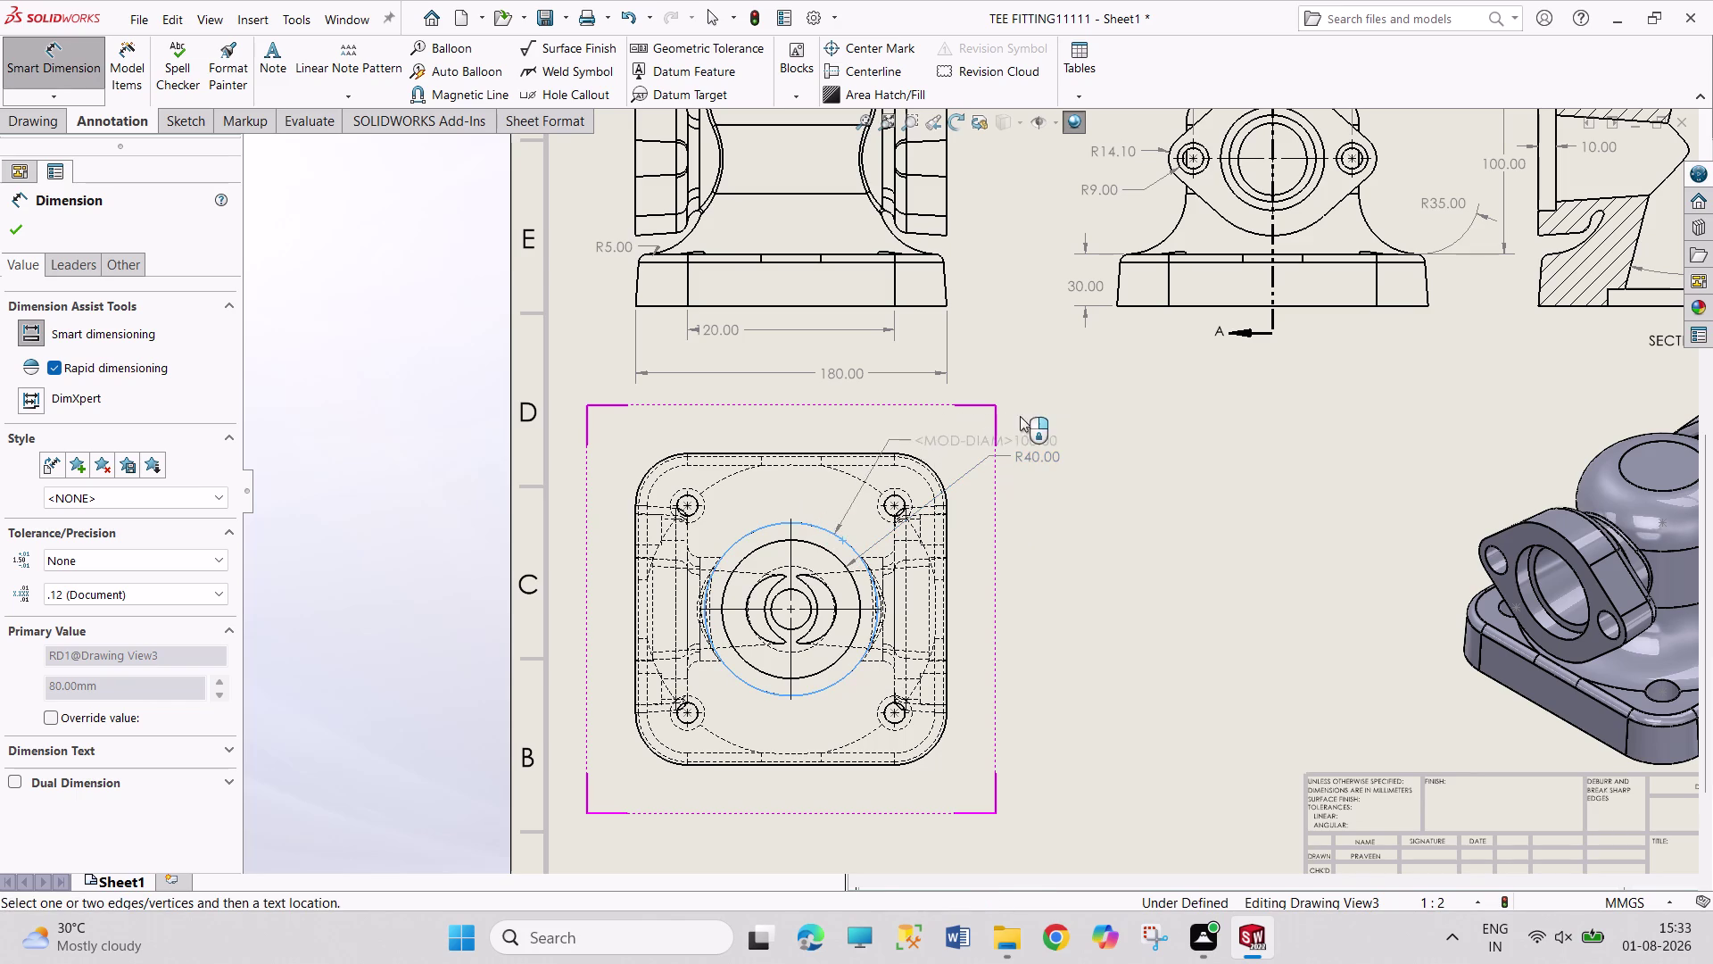
click(1045, 395)
right_click(1045, 392)
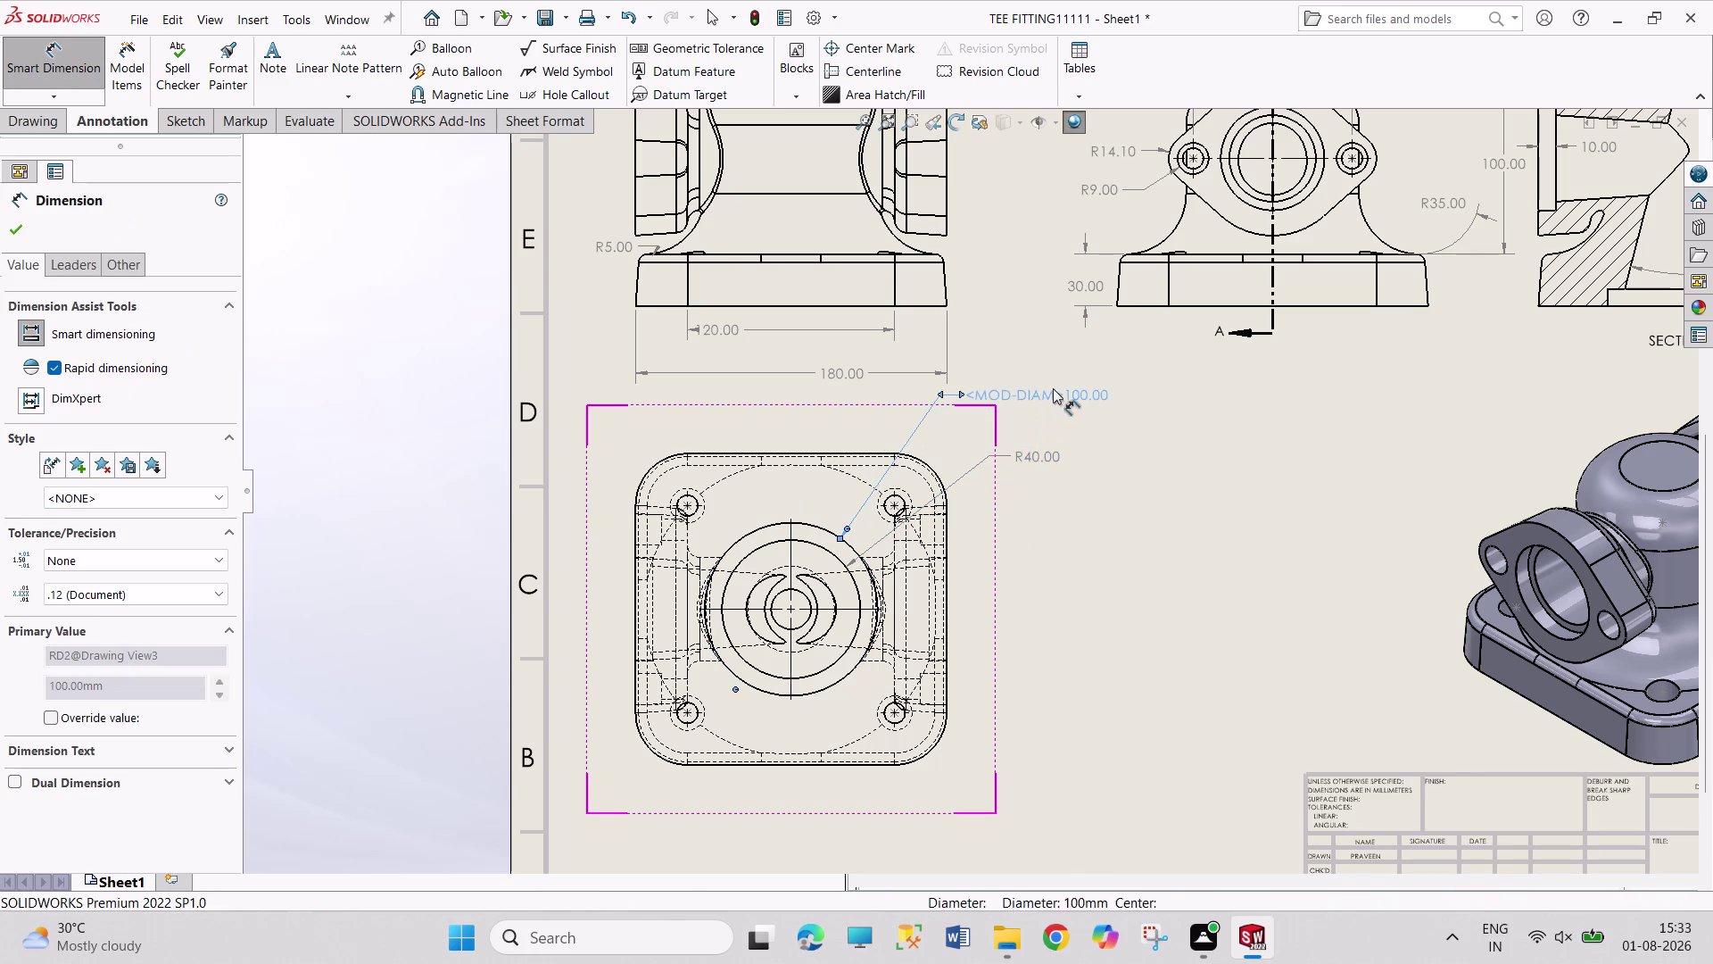
click(1055, 368)
right_click(1035, 452)
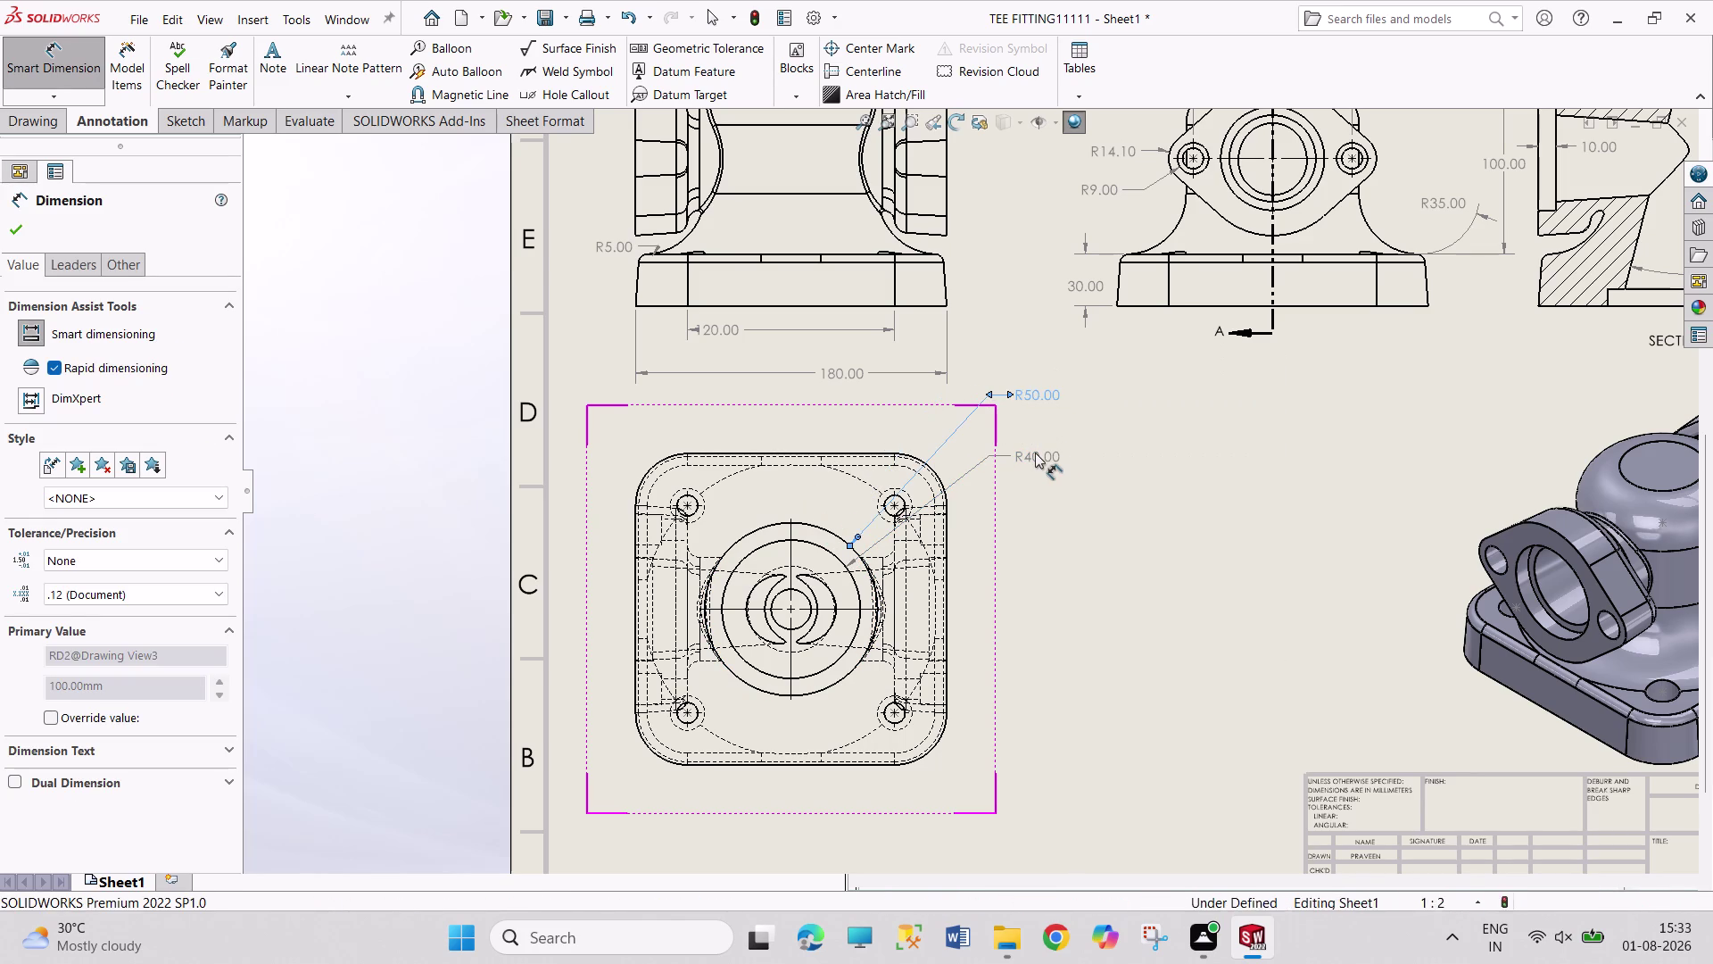
key(Escape)
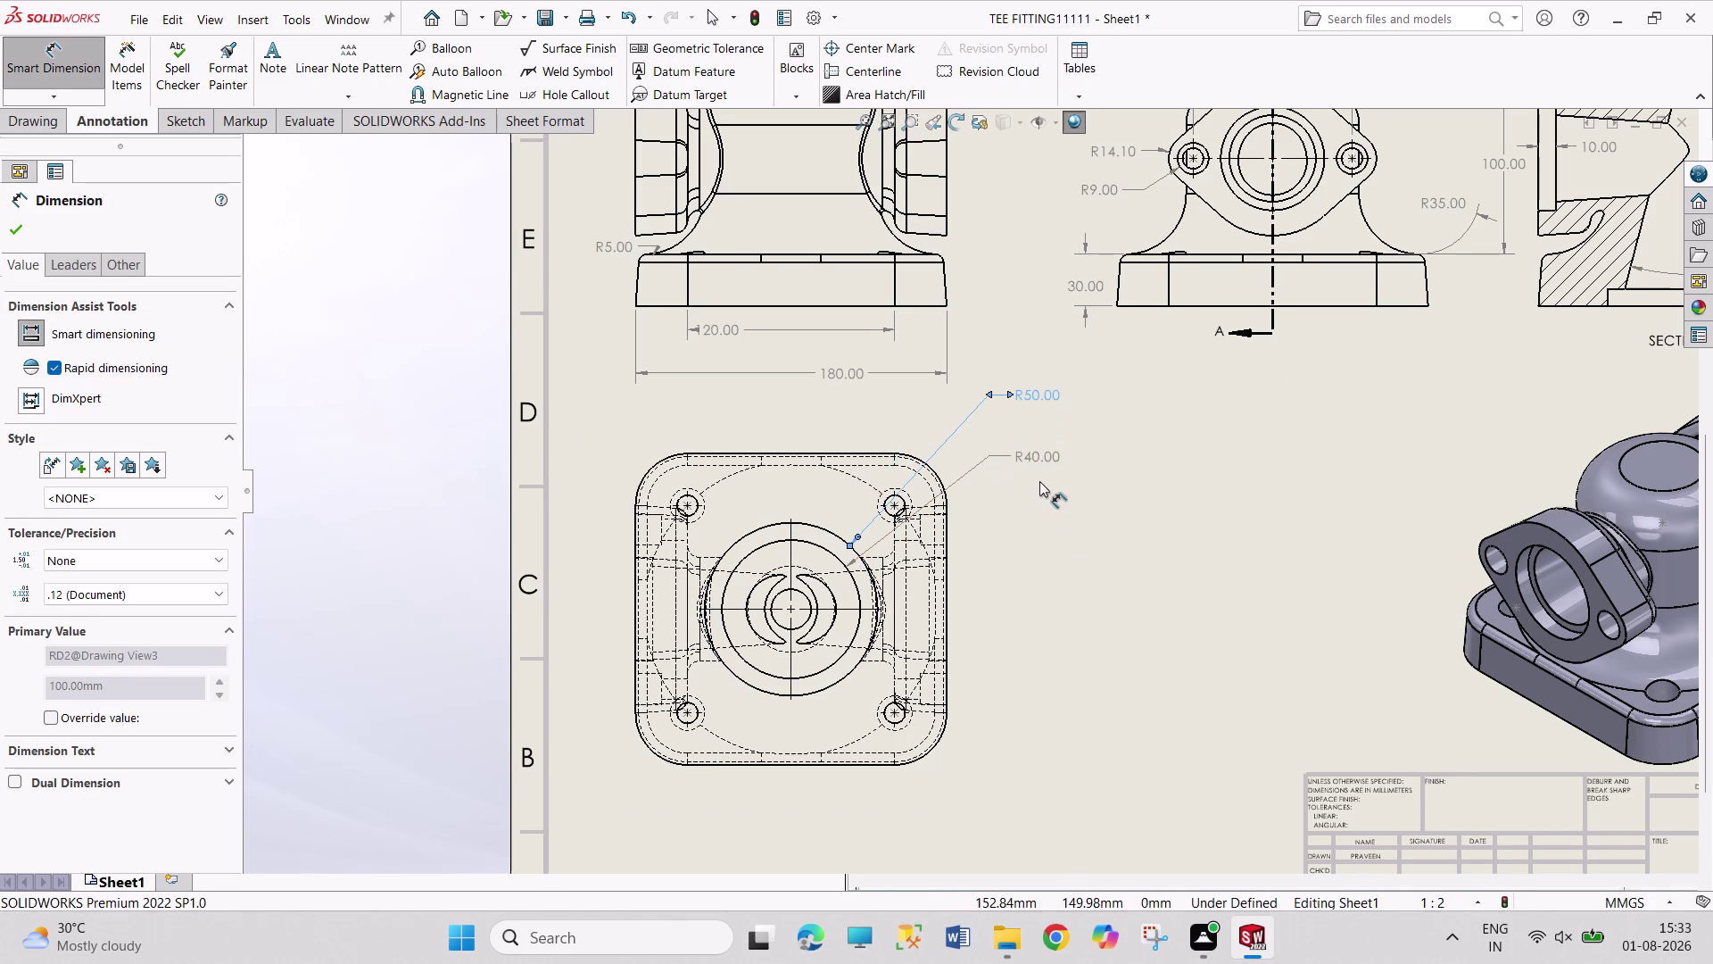
click(1039, 457)
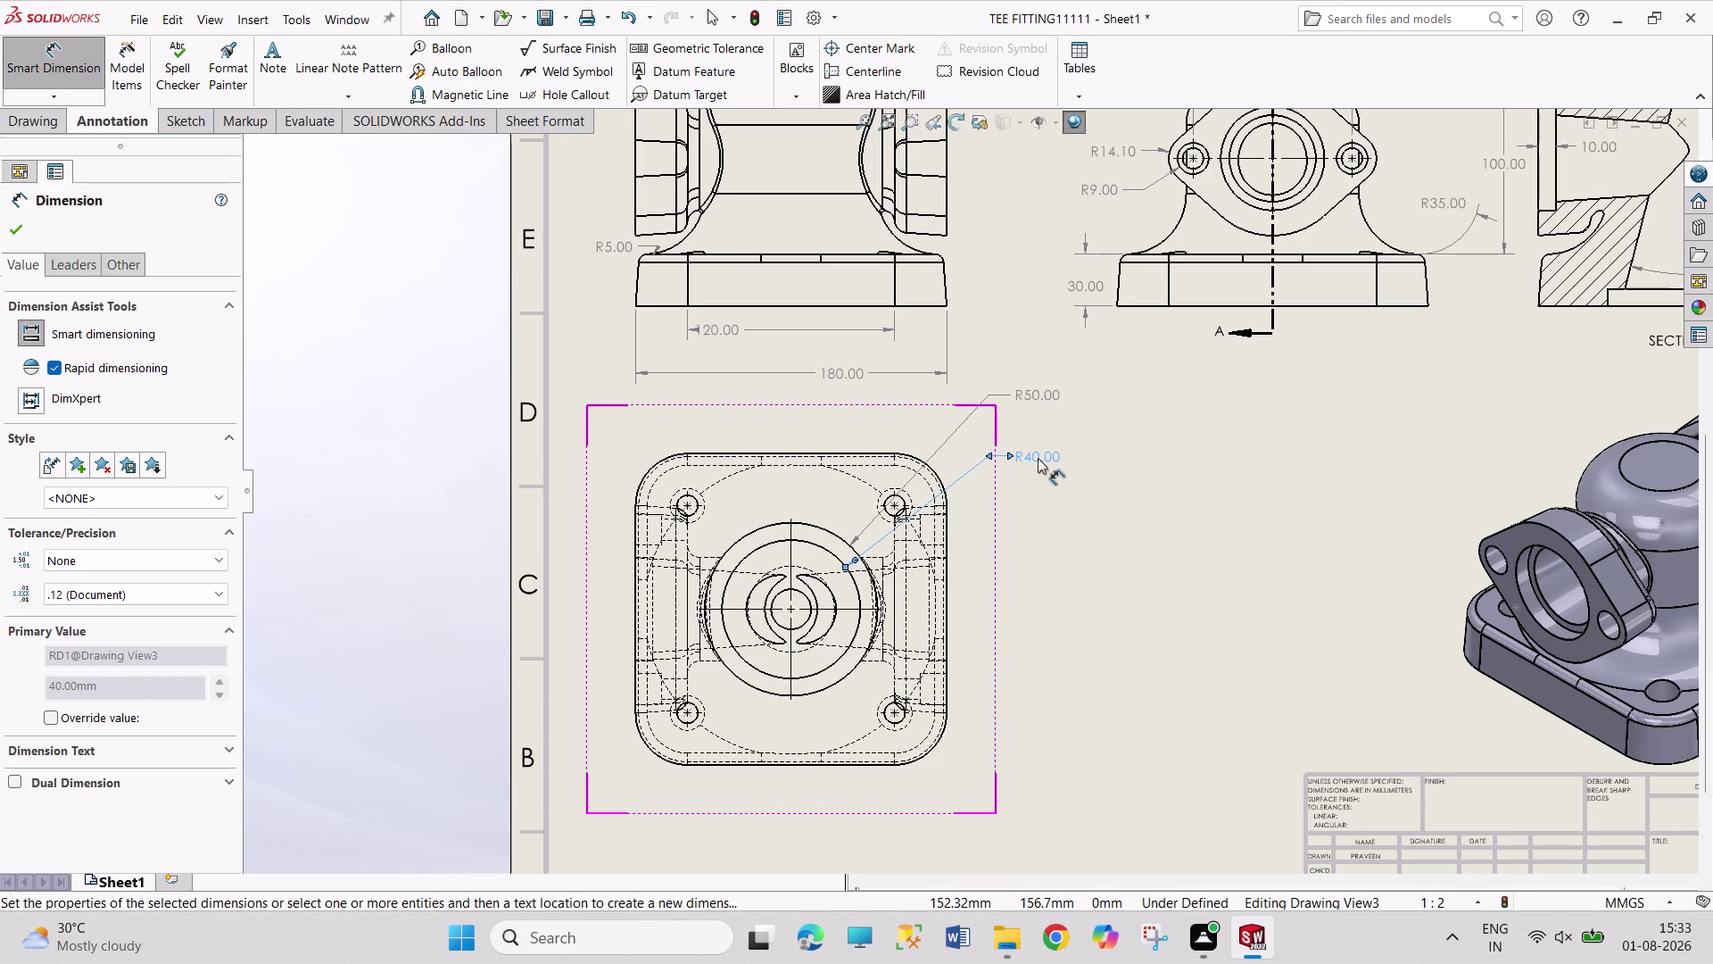
key(Delete)
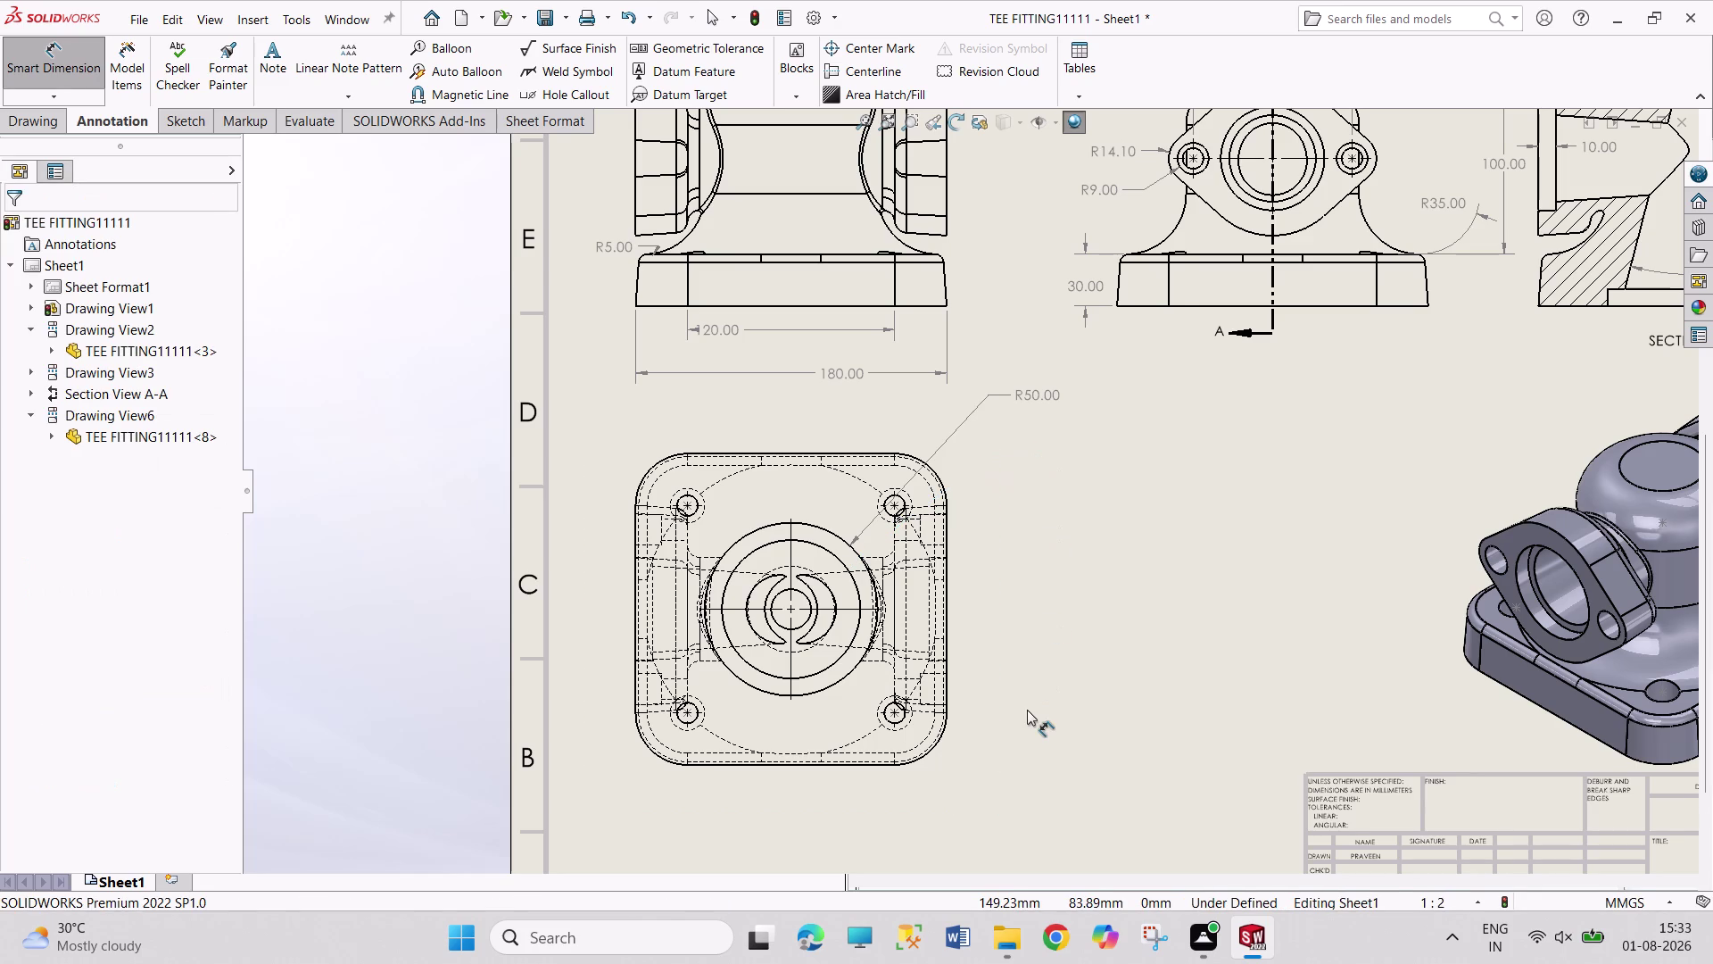
Dimension the lower bolt holes 120.00 apart and the flange height 180.00.
click(687, 709)
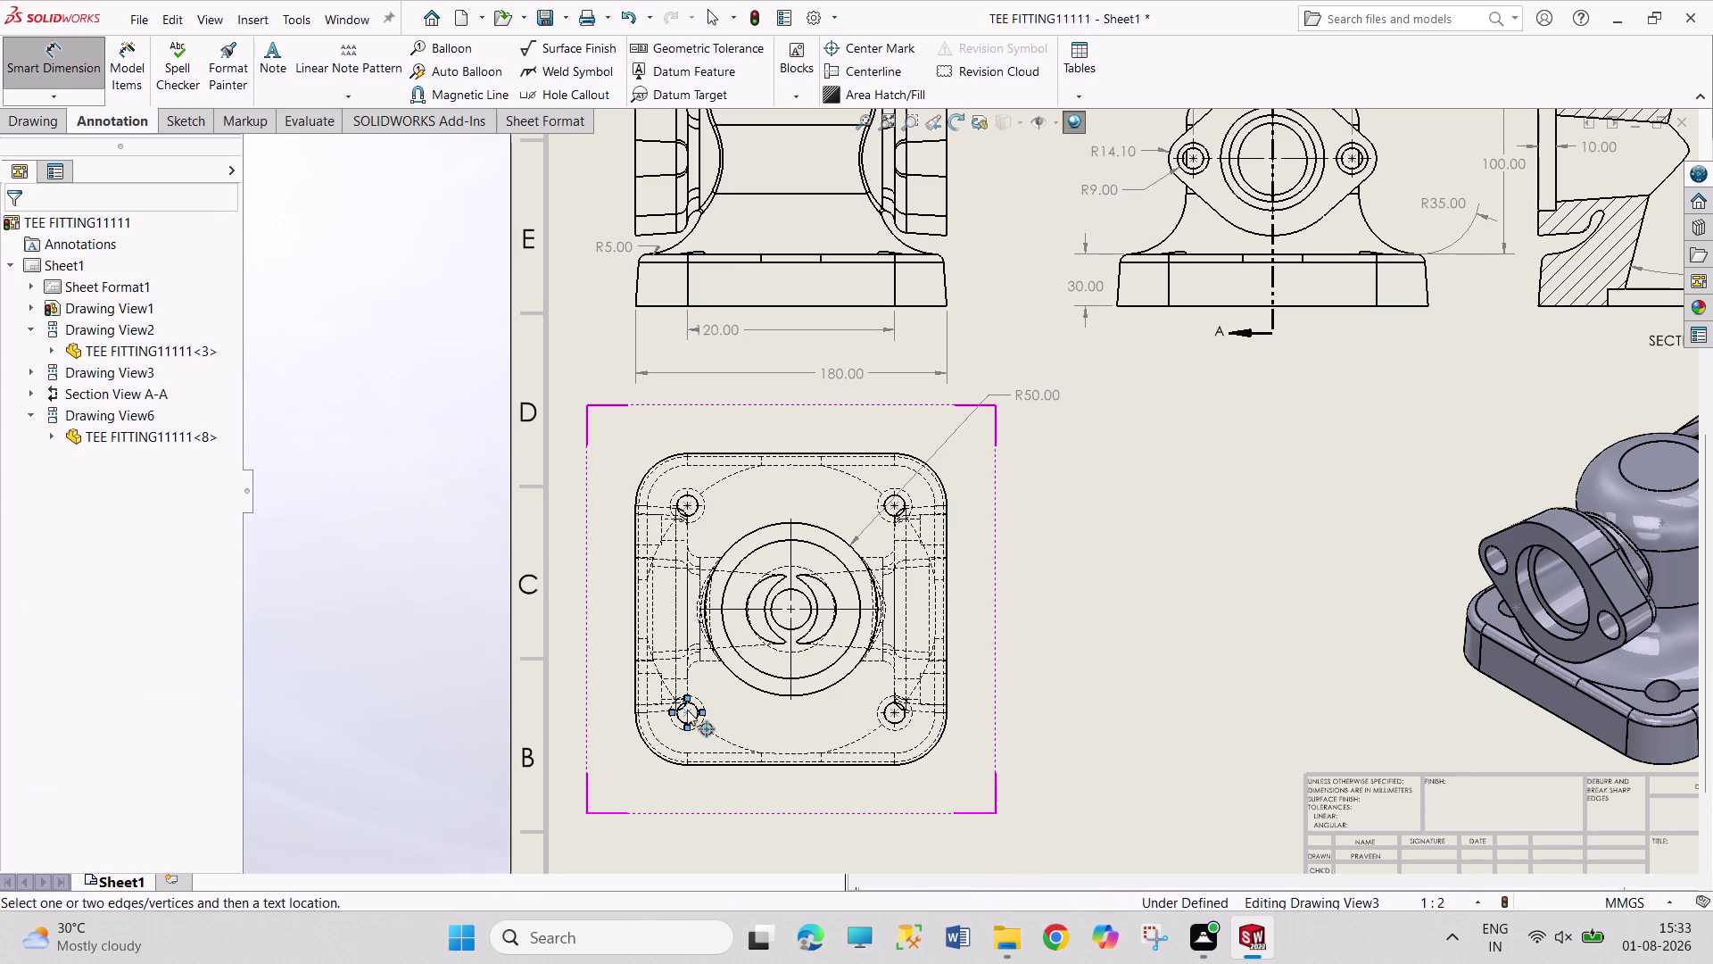
click(896, 710)
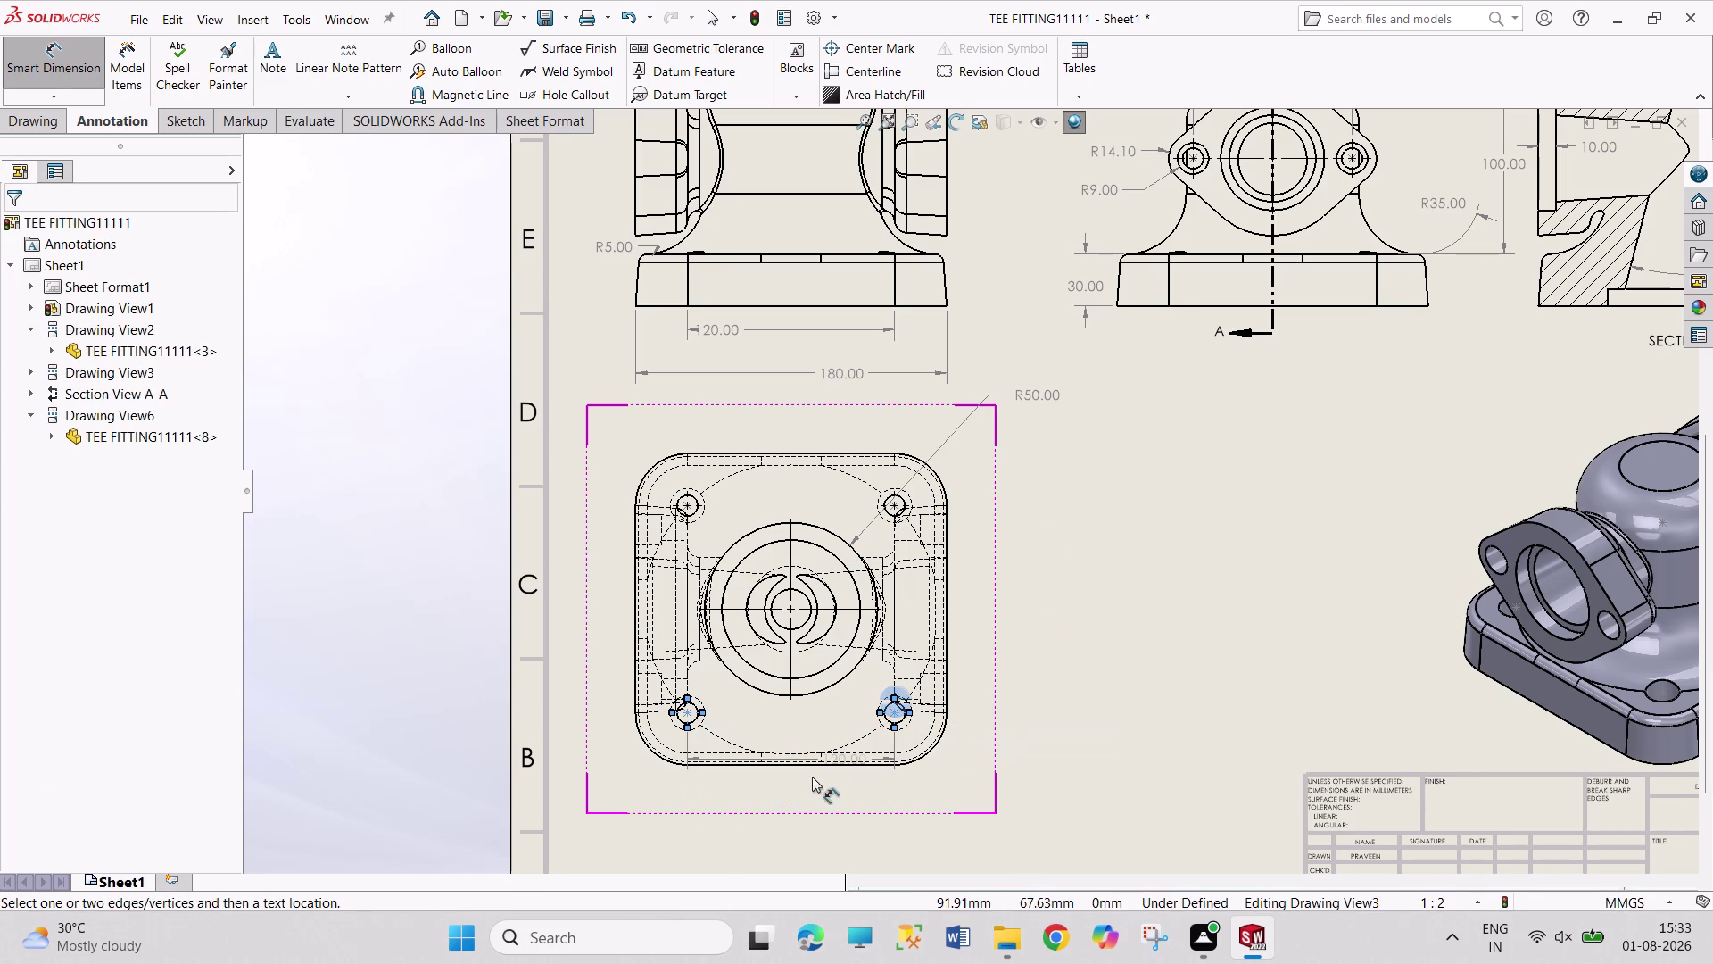
click(799, 792)
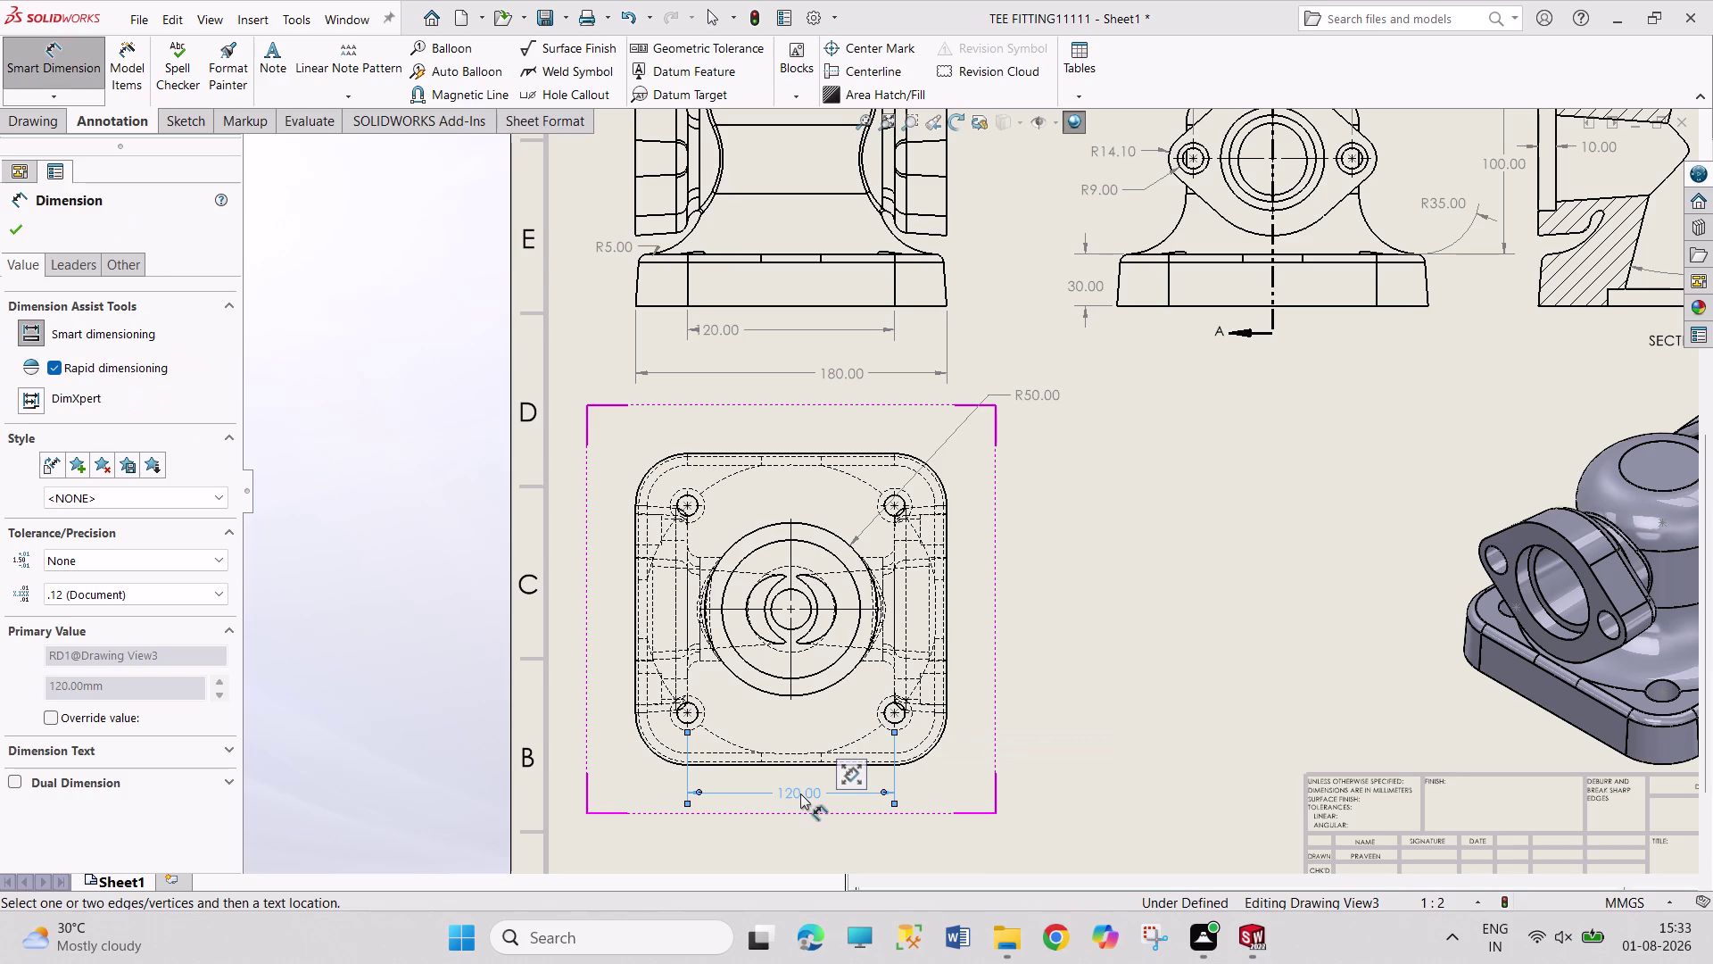
click(869, 767)
click(874, 453)
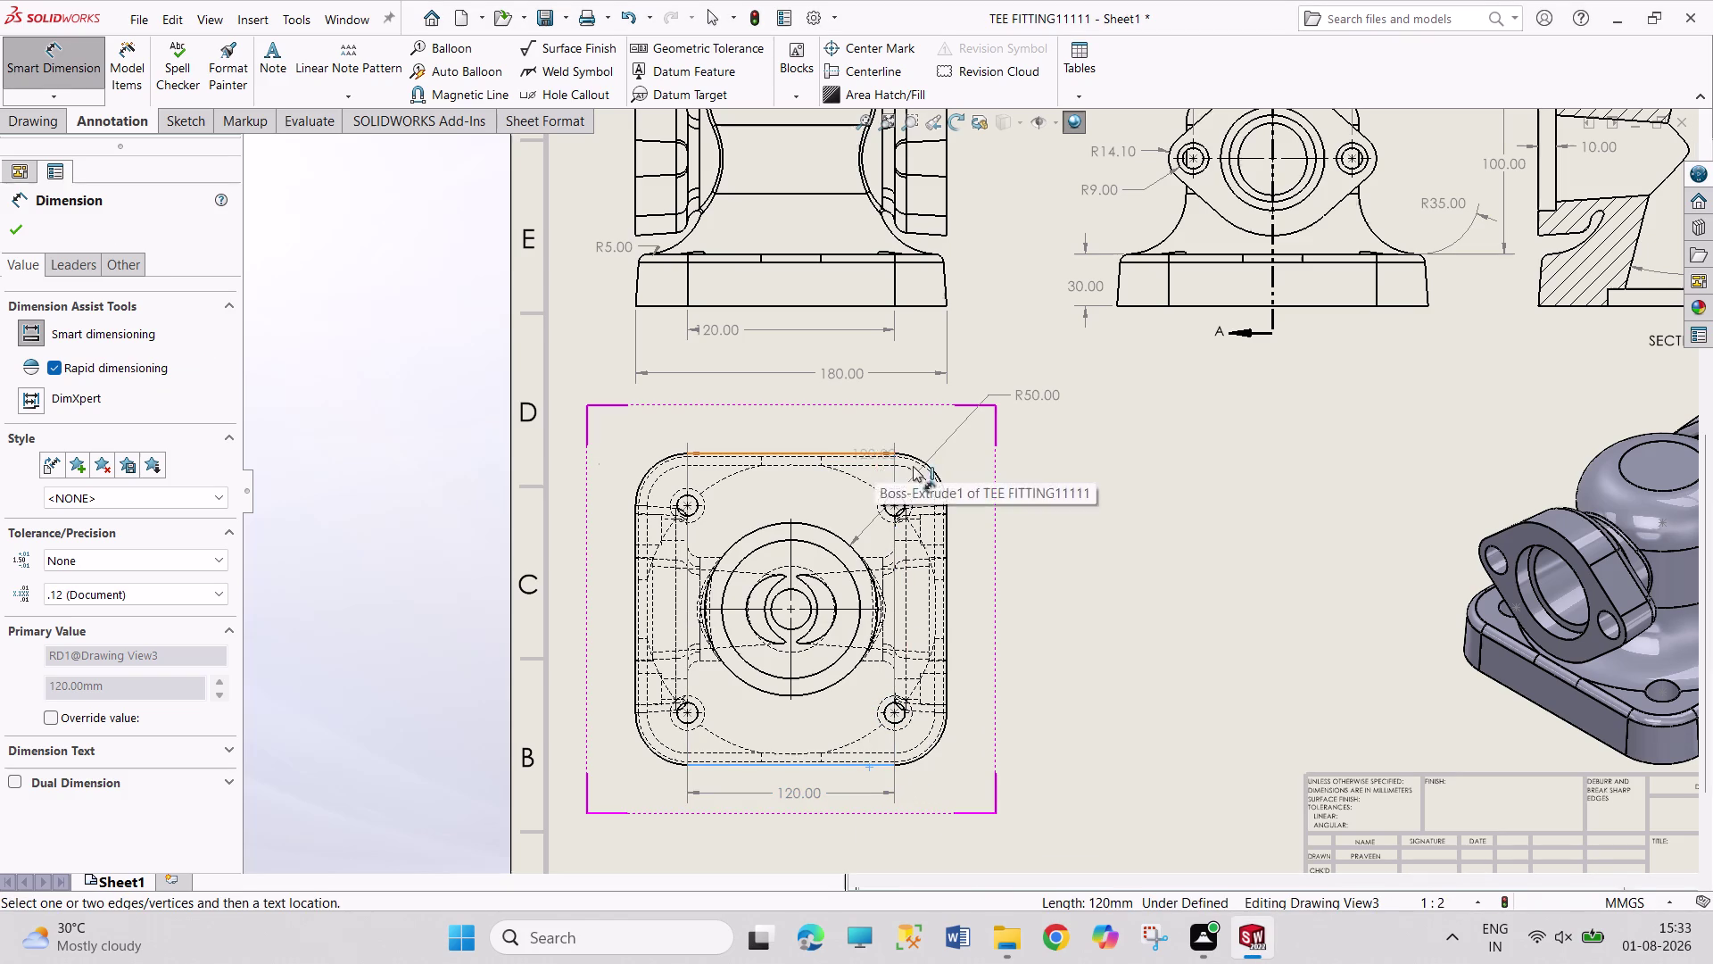
click(1079, 591)
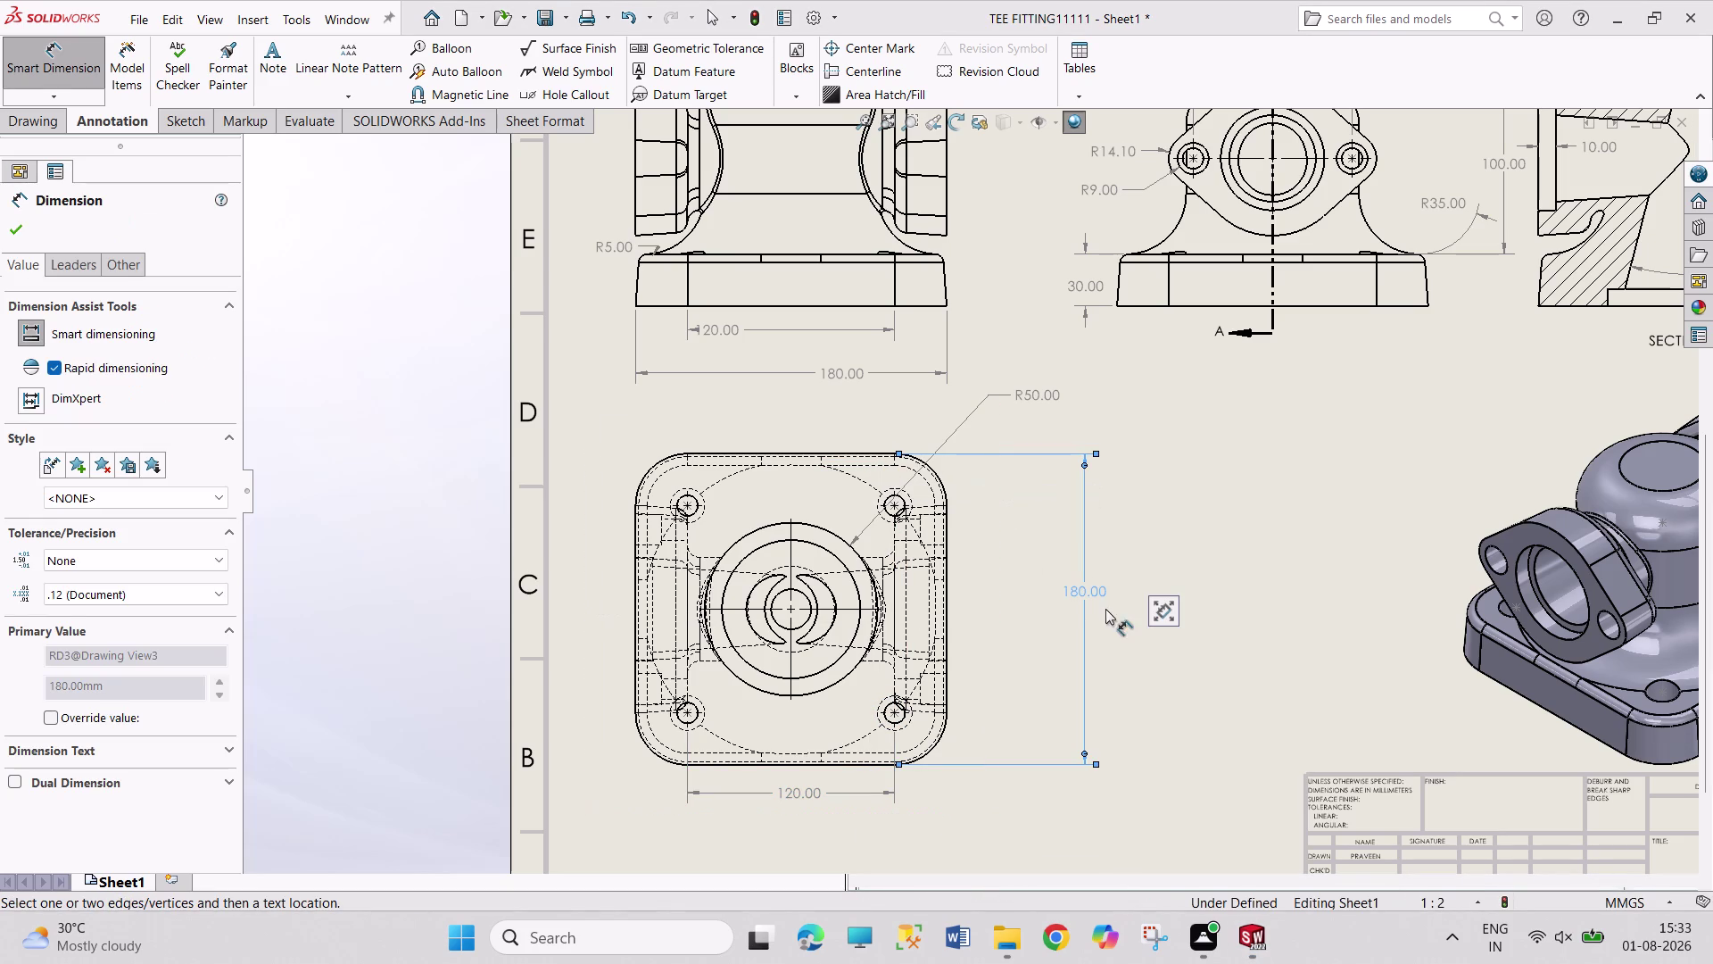
click(941, 481)
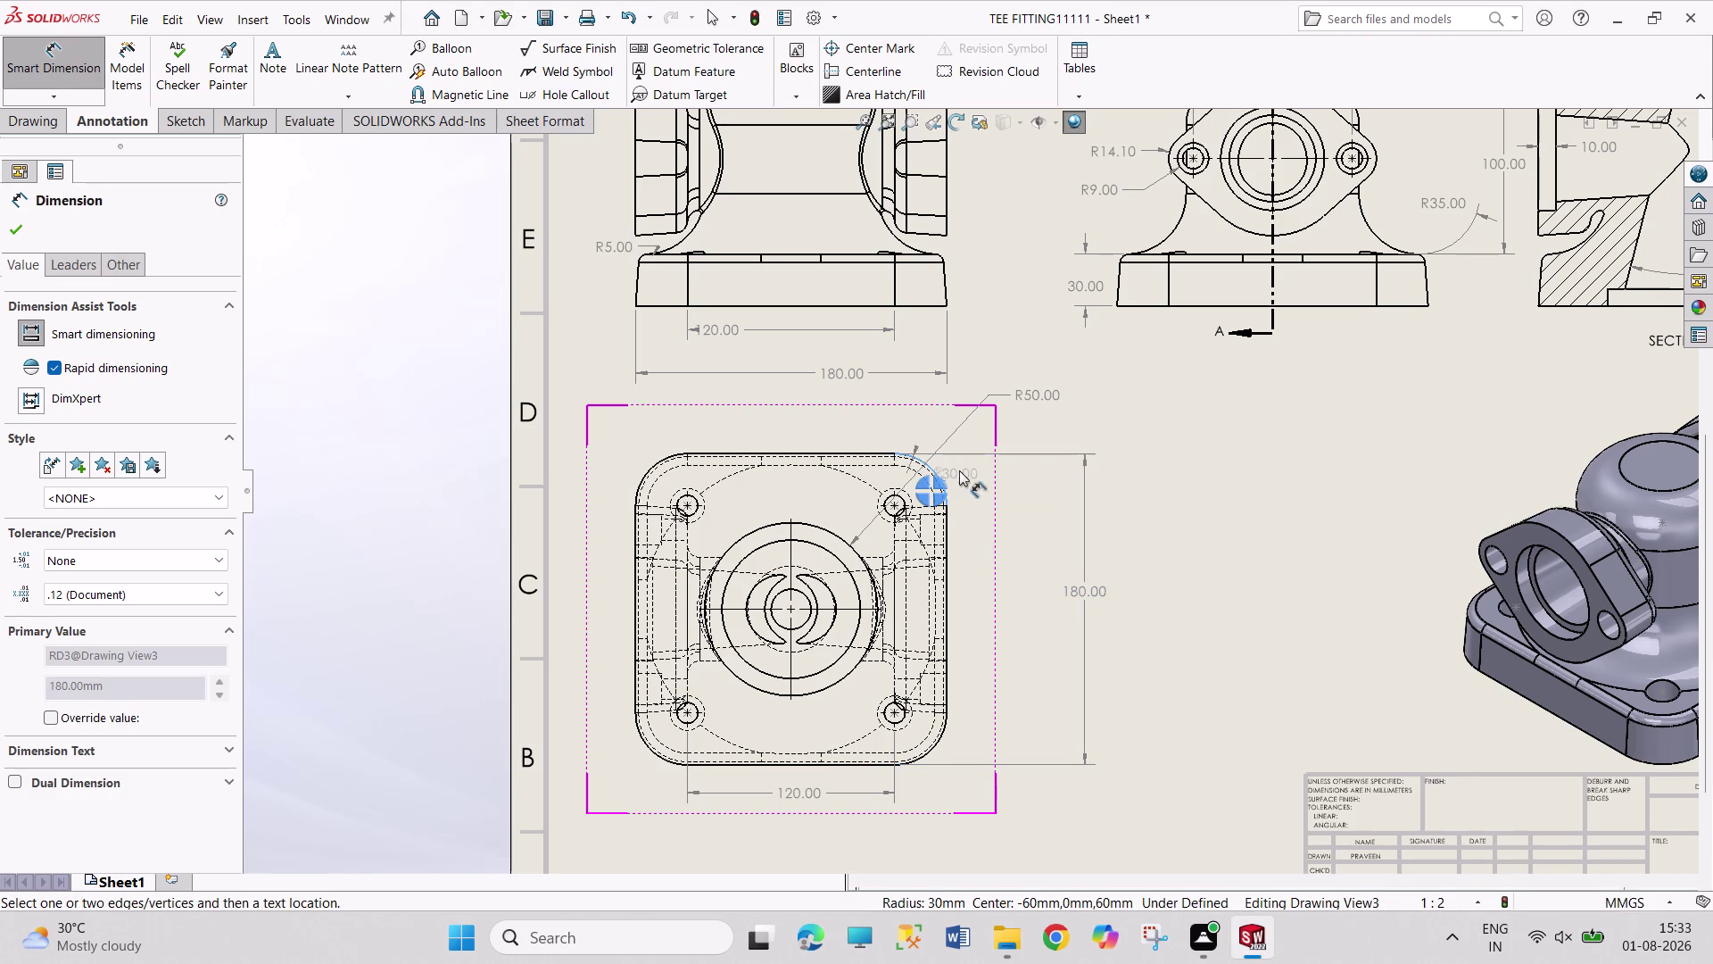
Add the R30.00 corner radius and exit the dimension tool.
click(1041, 432)
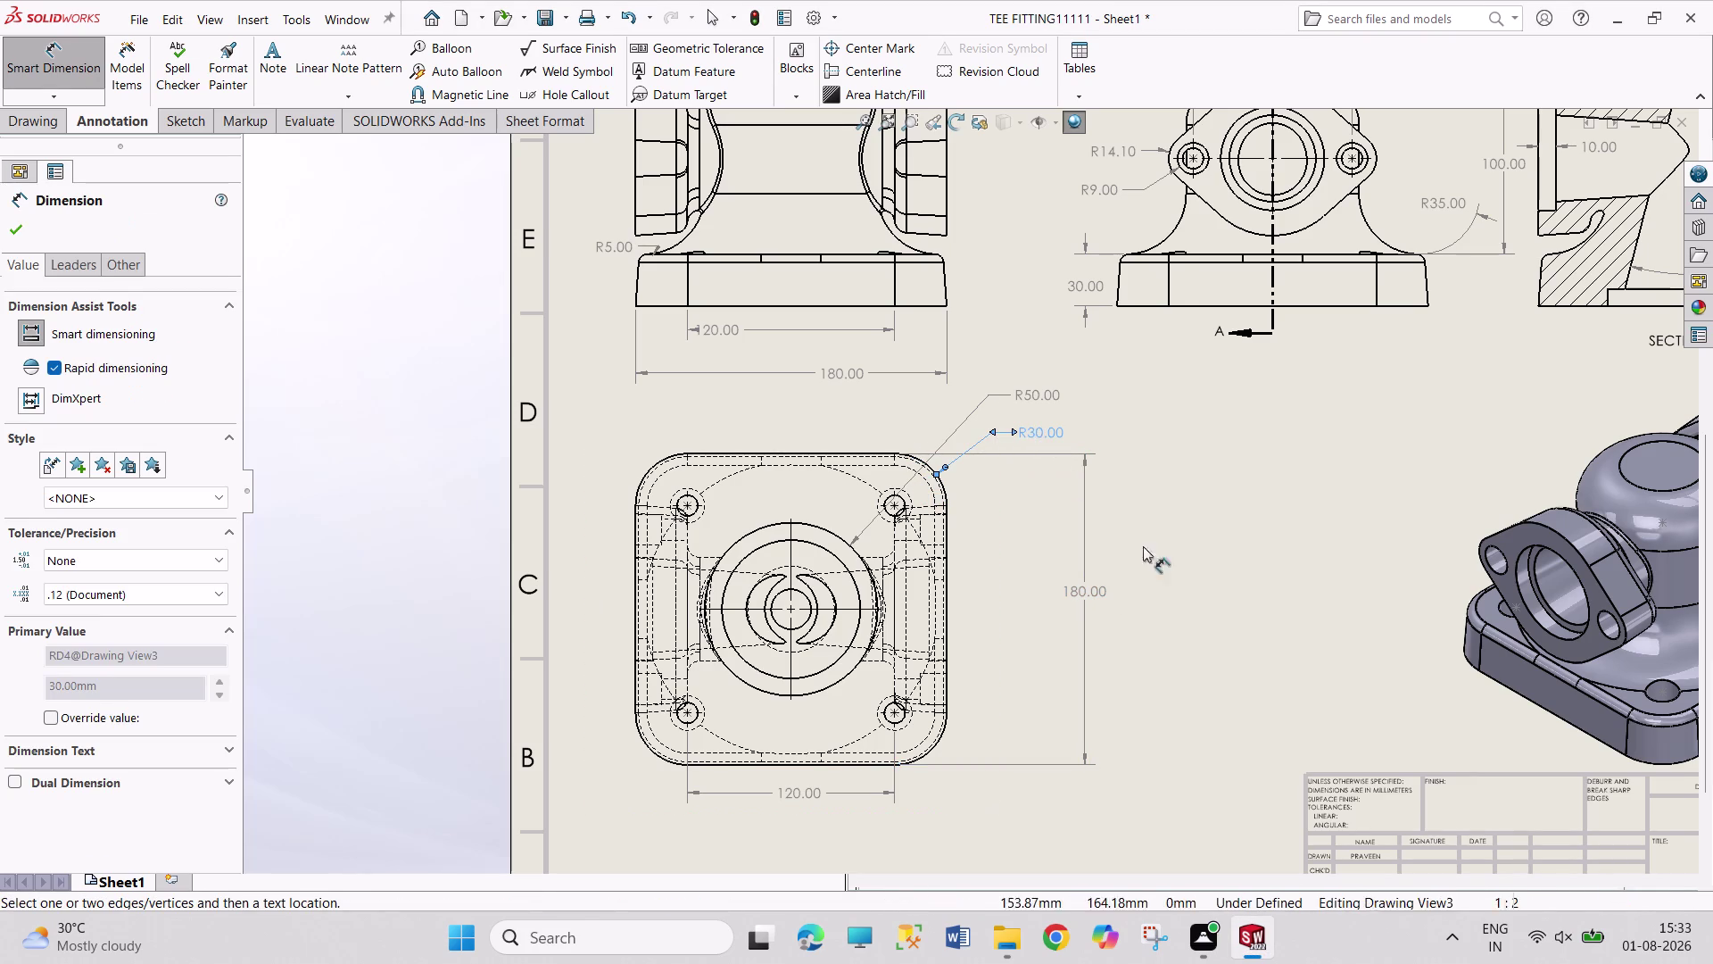
right_click(1189, 674)
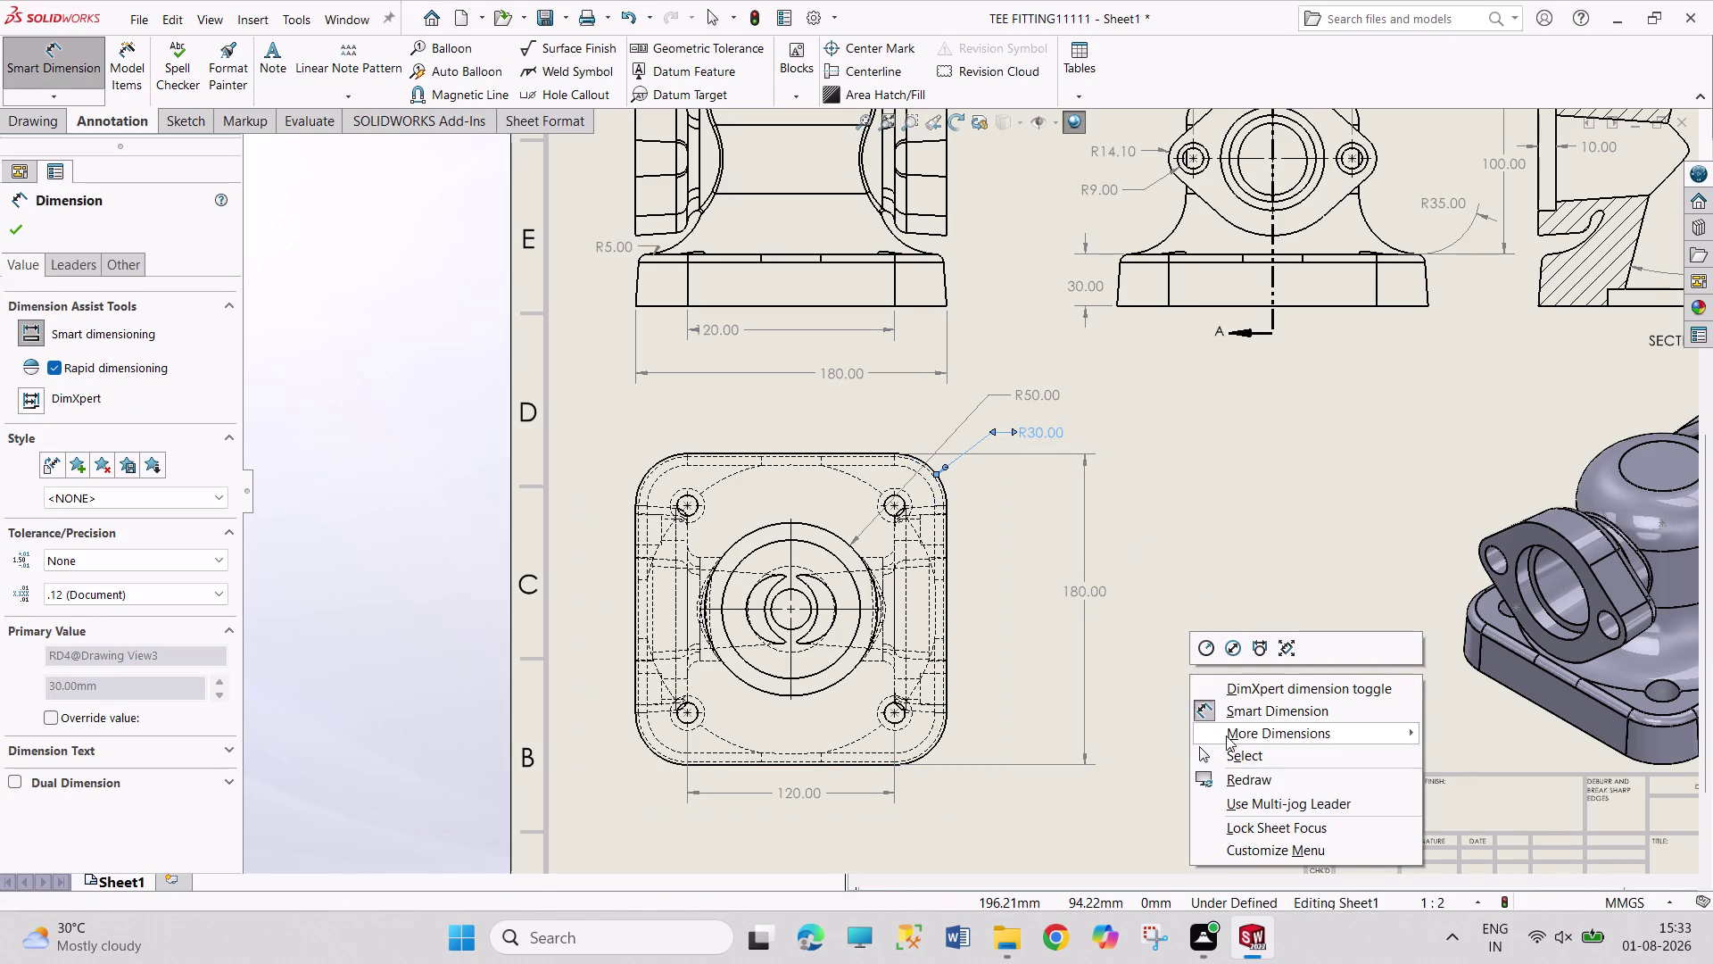
click(1228, 752)
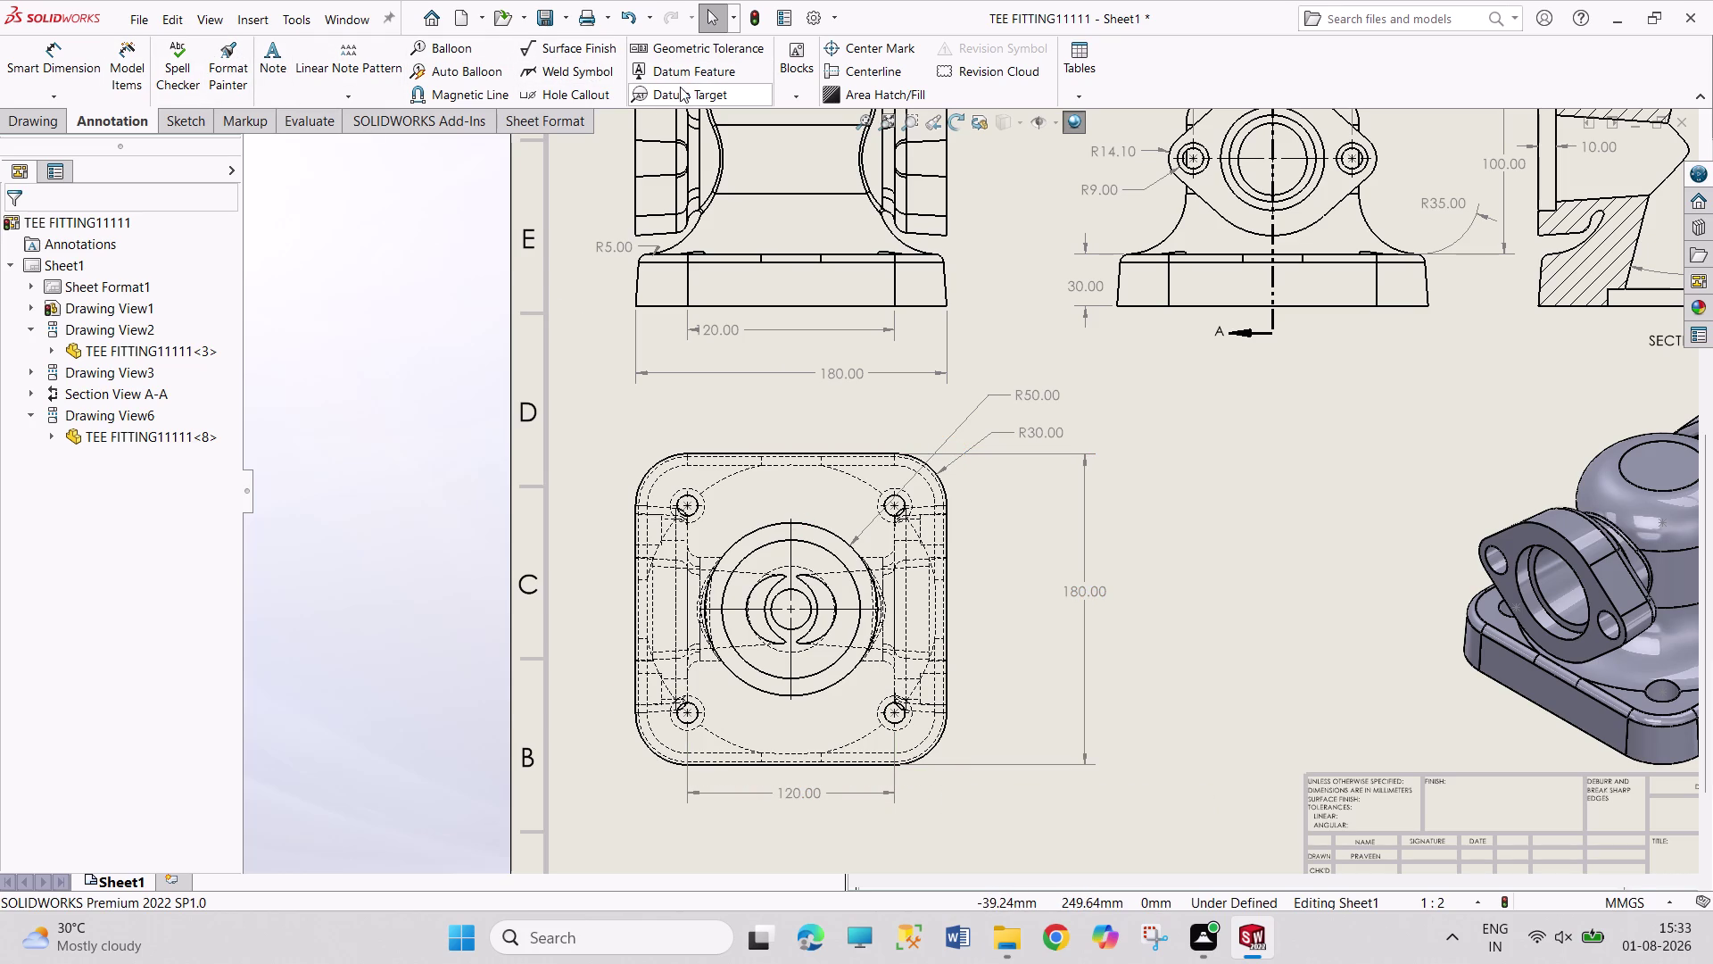
click(25, 120)
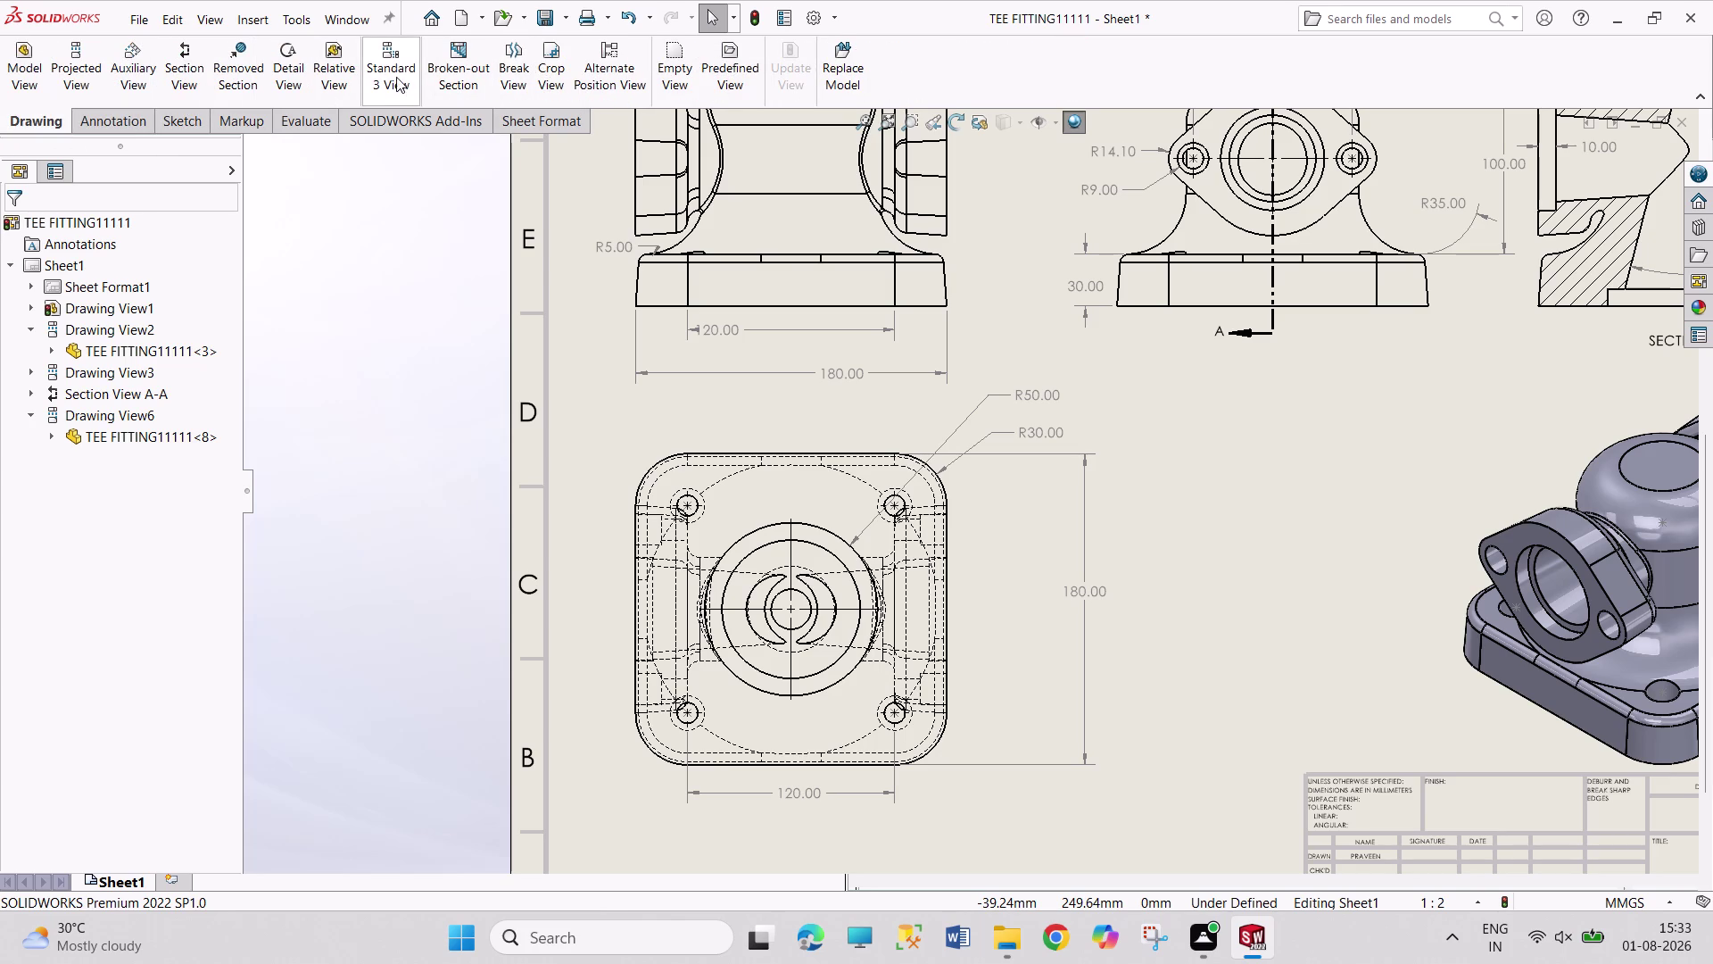
Preview a horizontal section through the bottom view's lower holes, then cancel it.
click(197, 77)
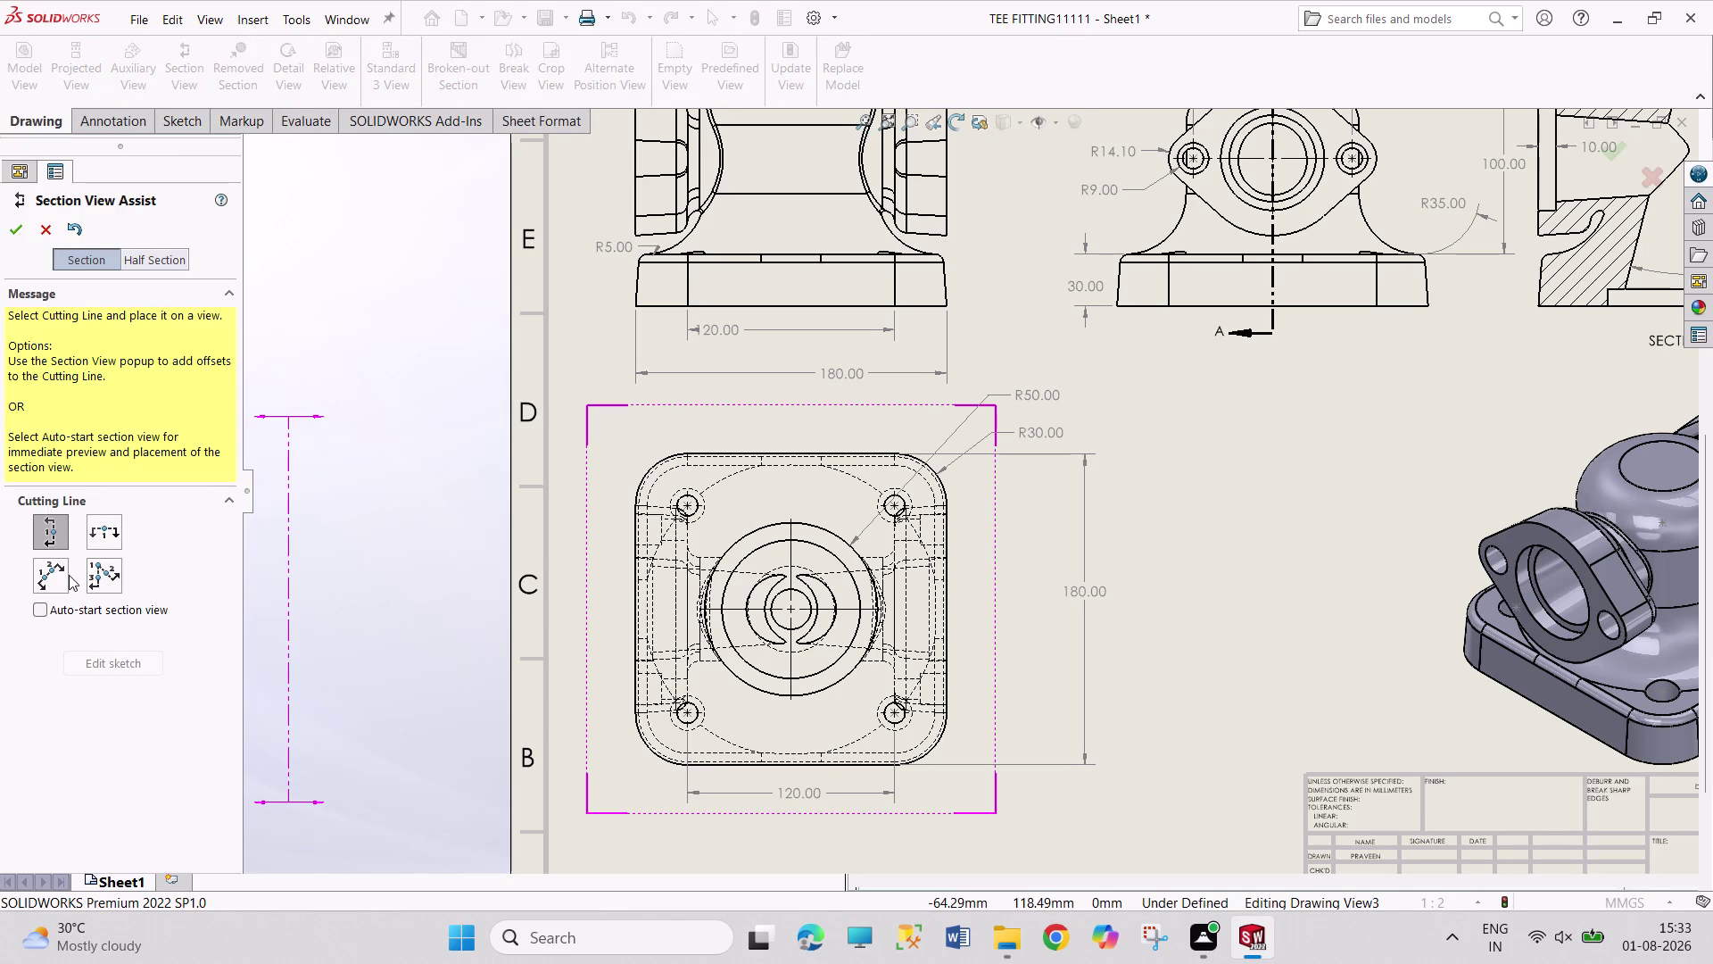
click(105, 533)
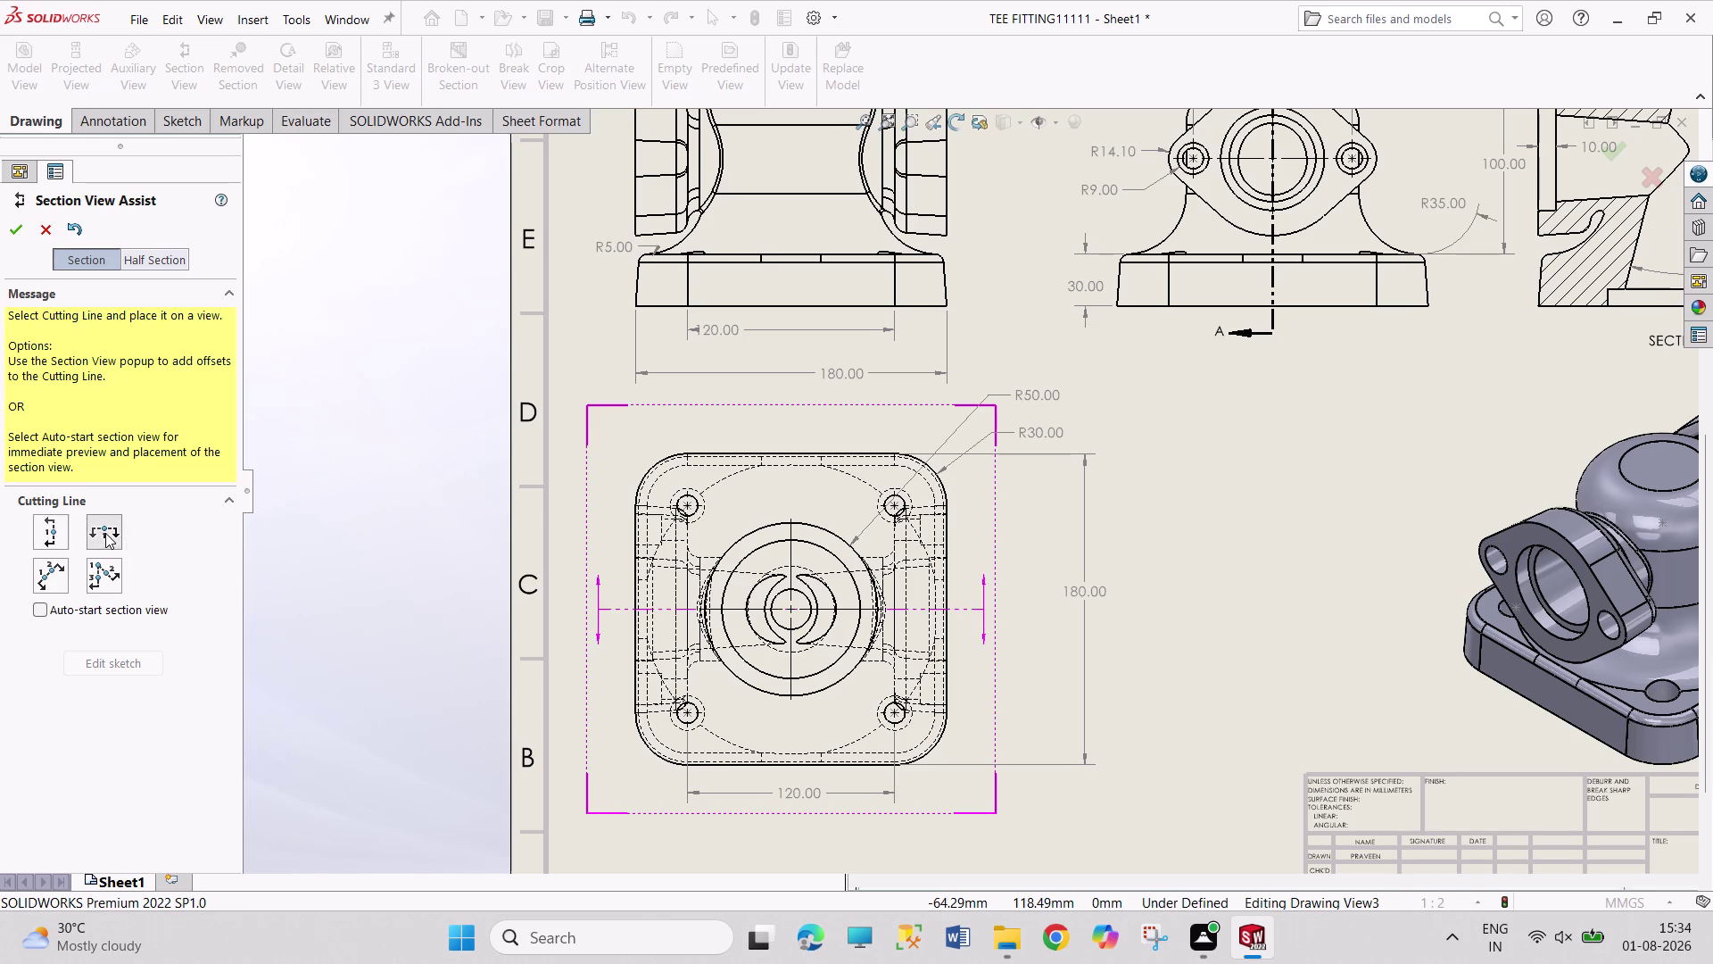
click(893, 714)
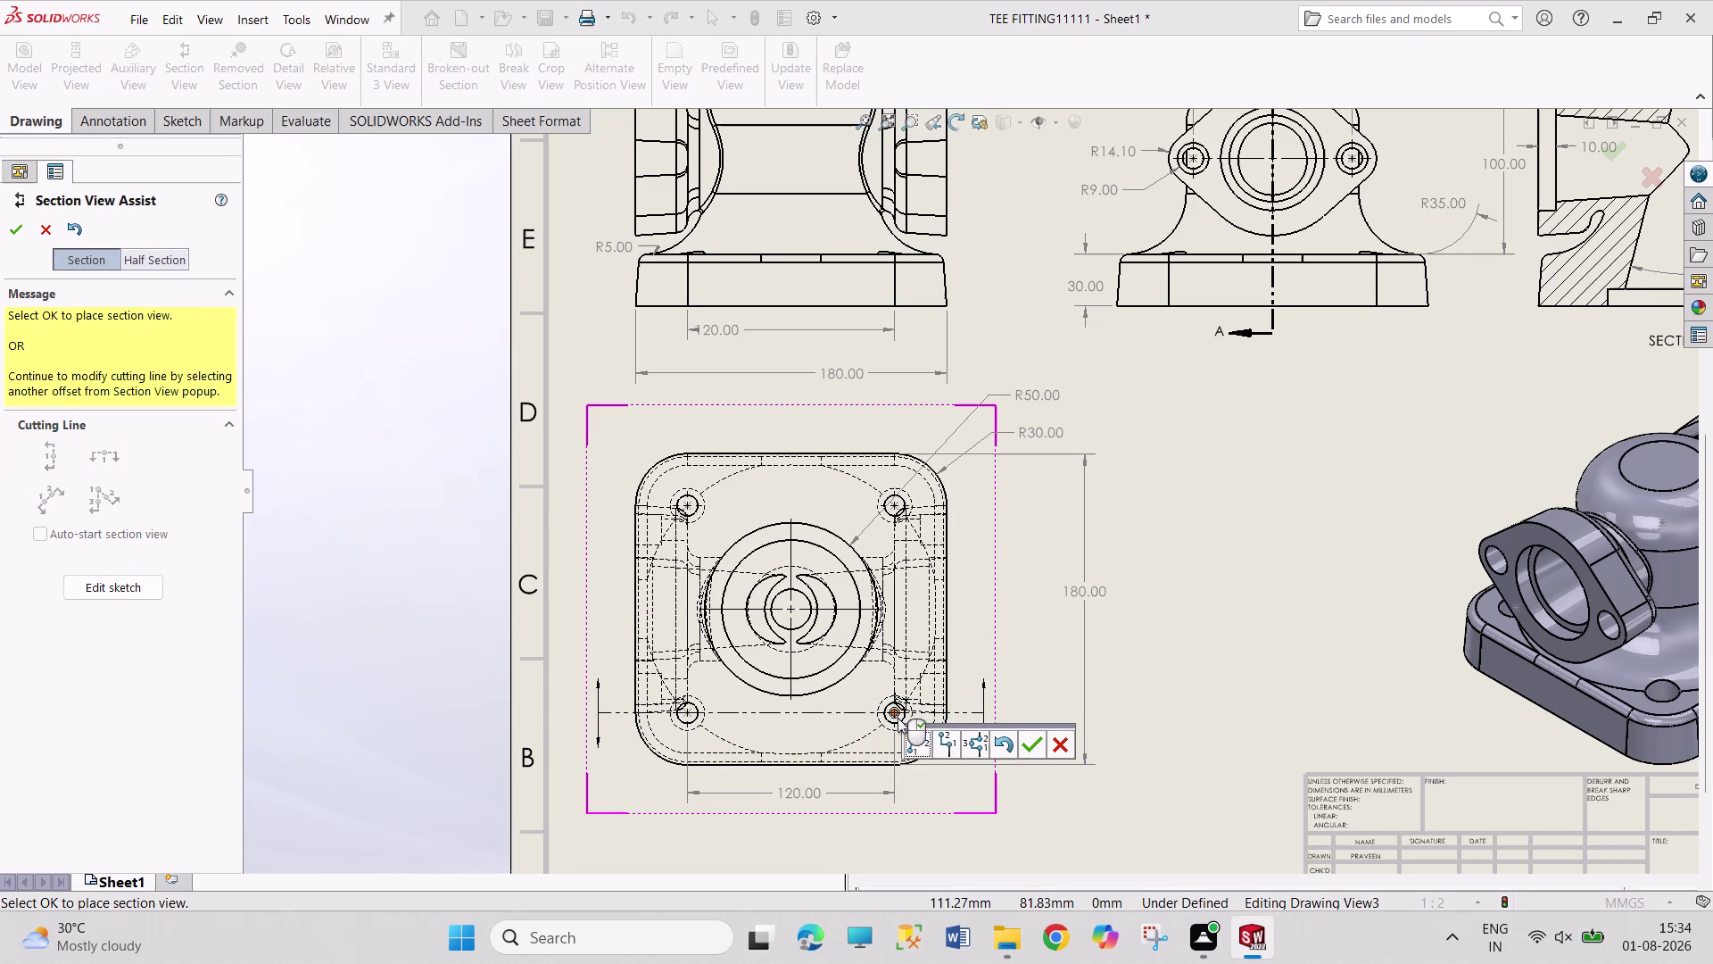
click(855, 718)
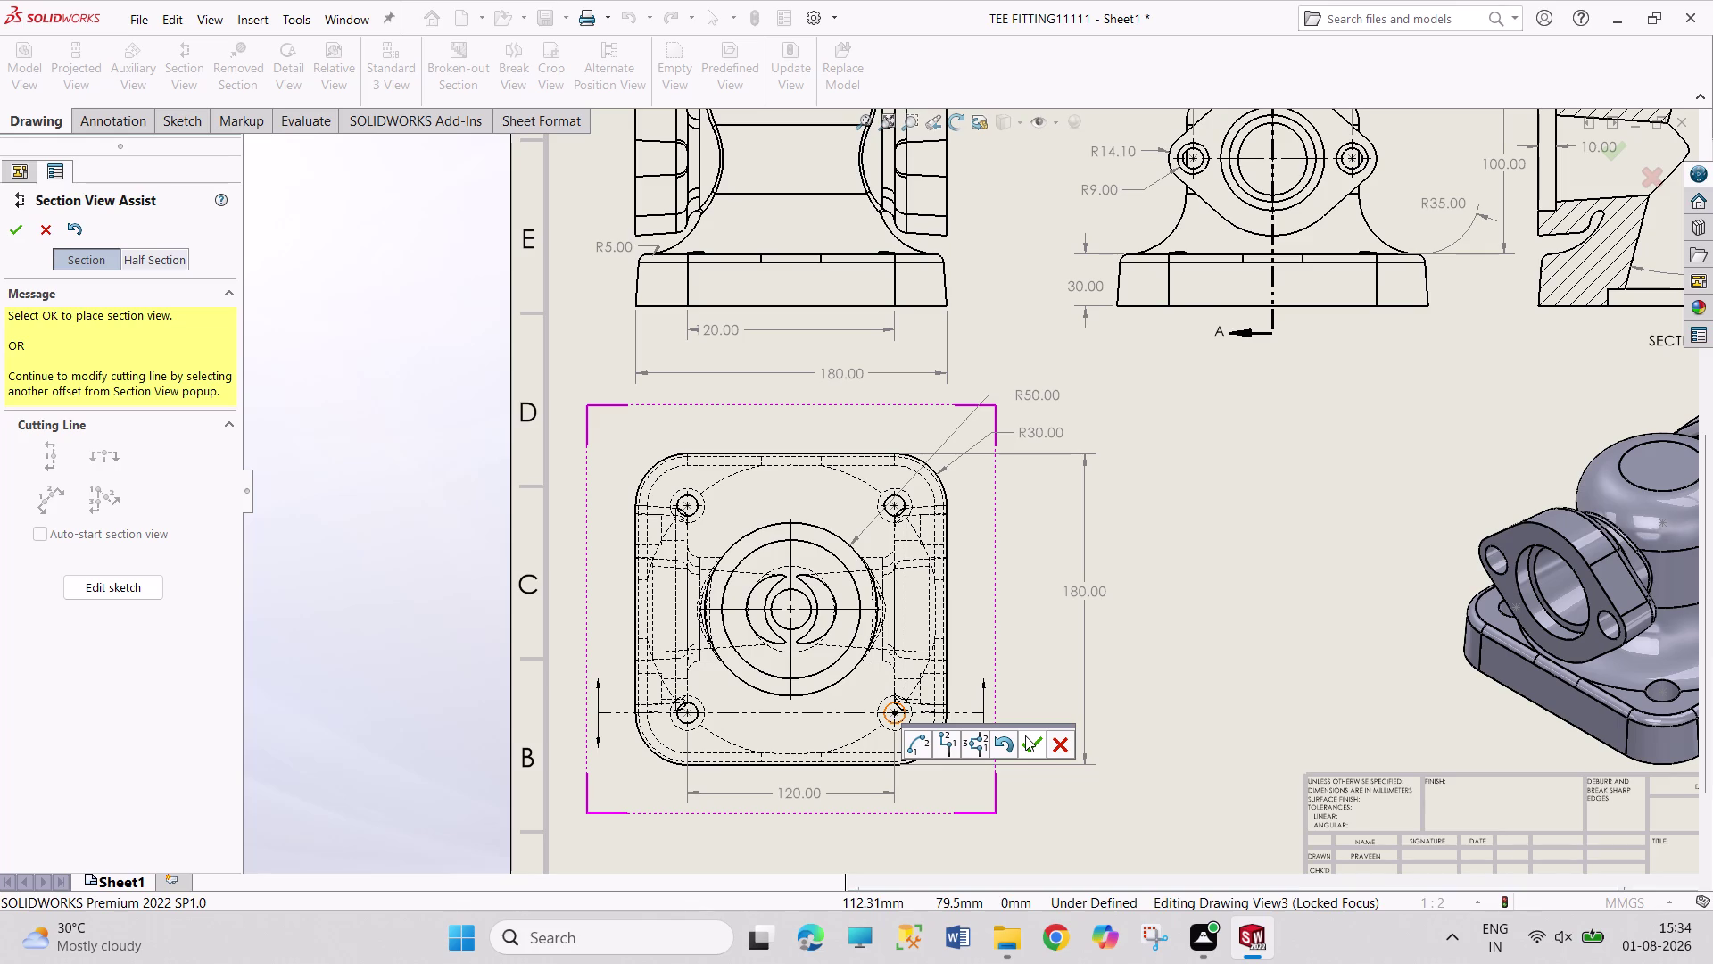
click(1026, 735)
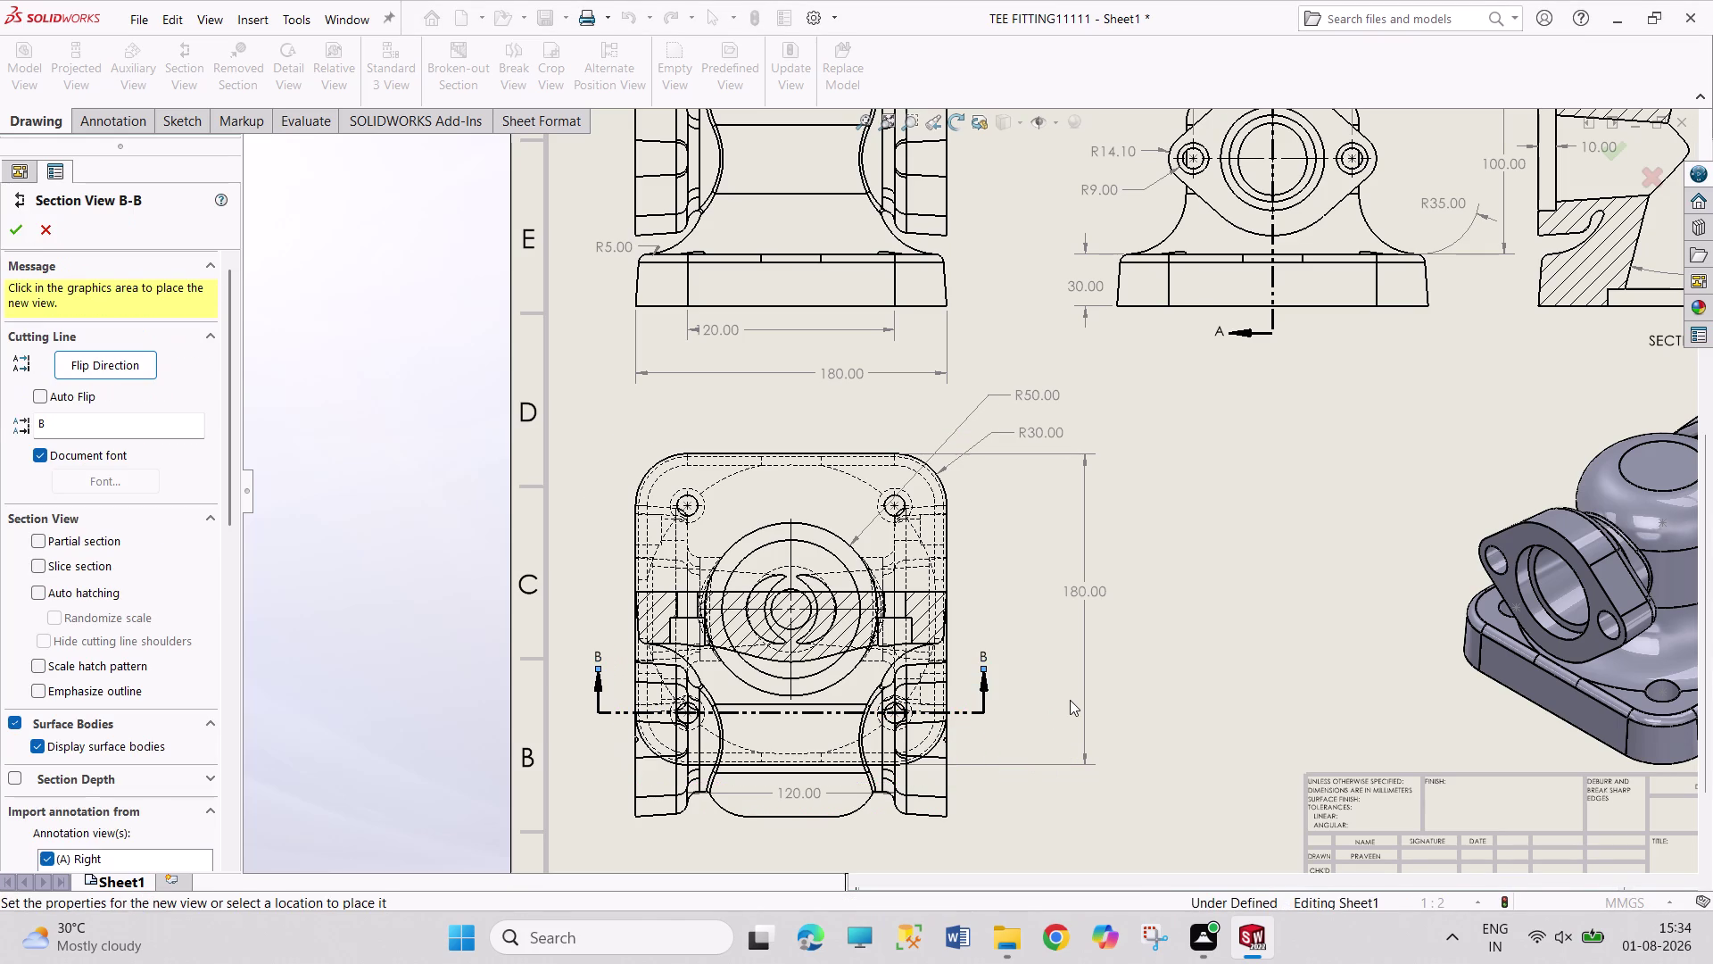
key(z)
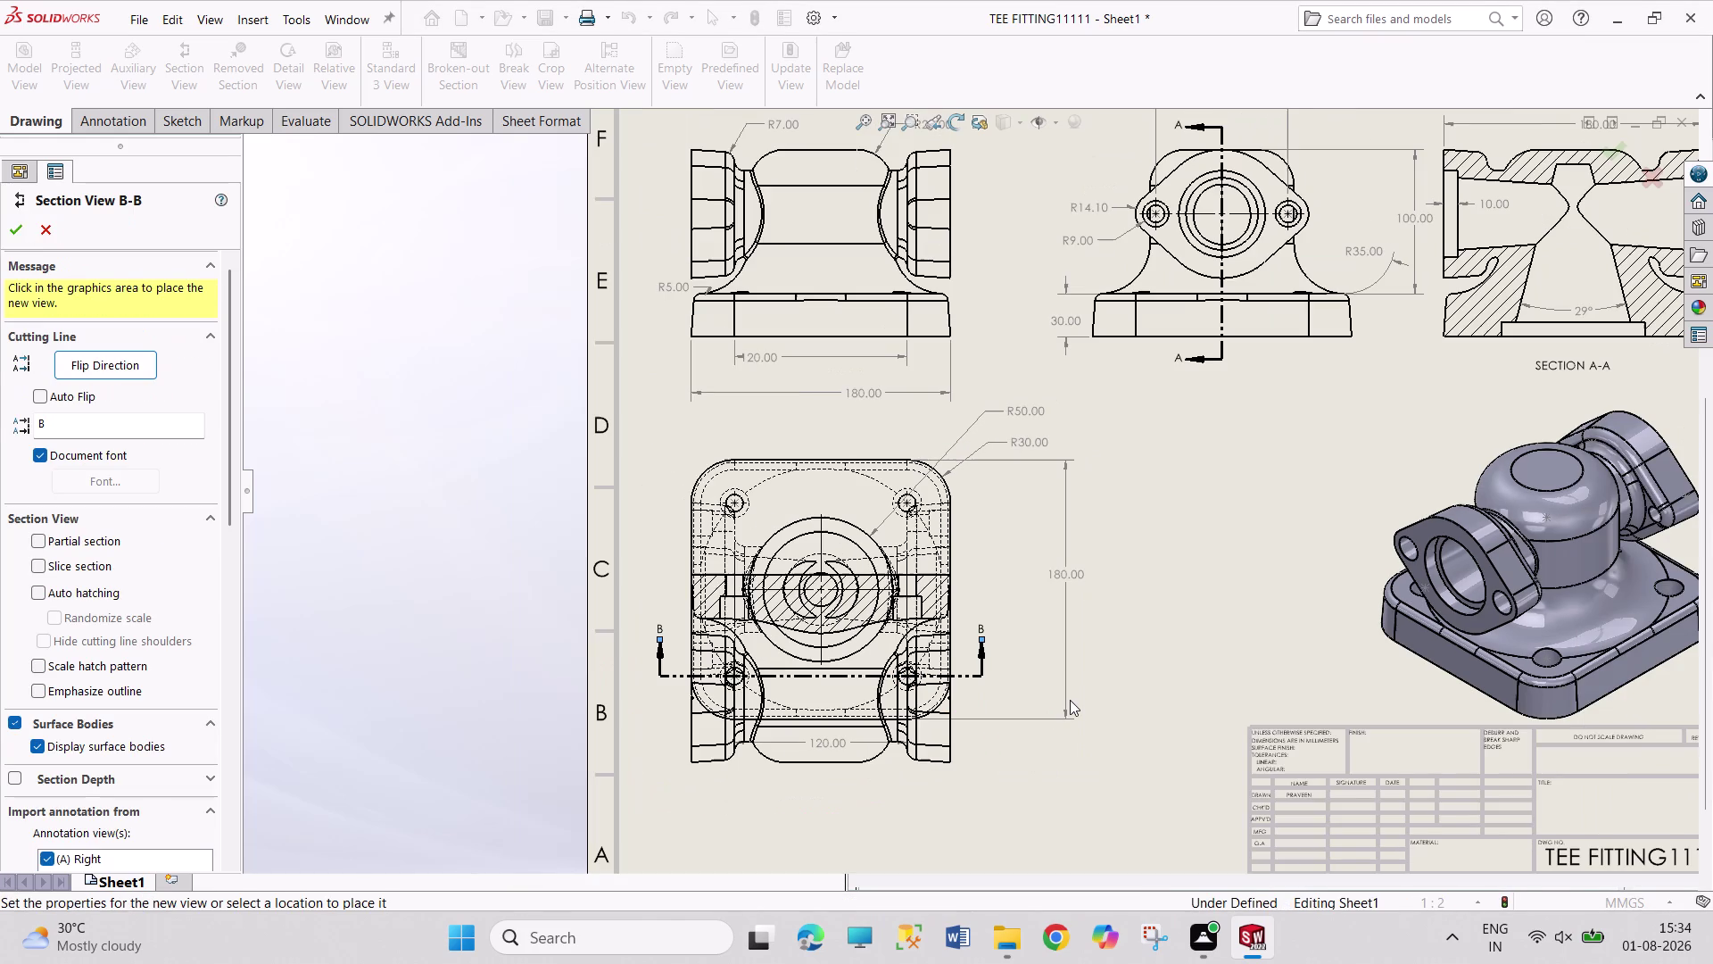
key(ctrl+z)
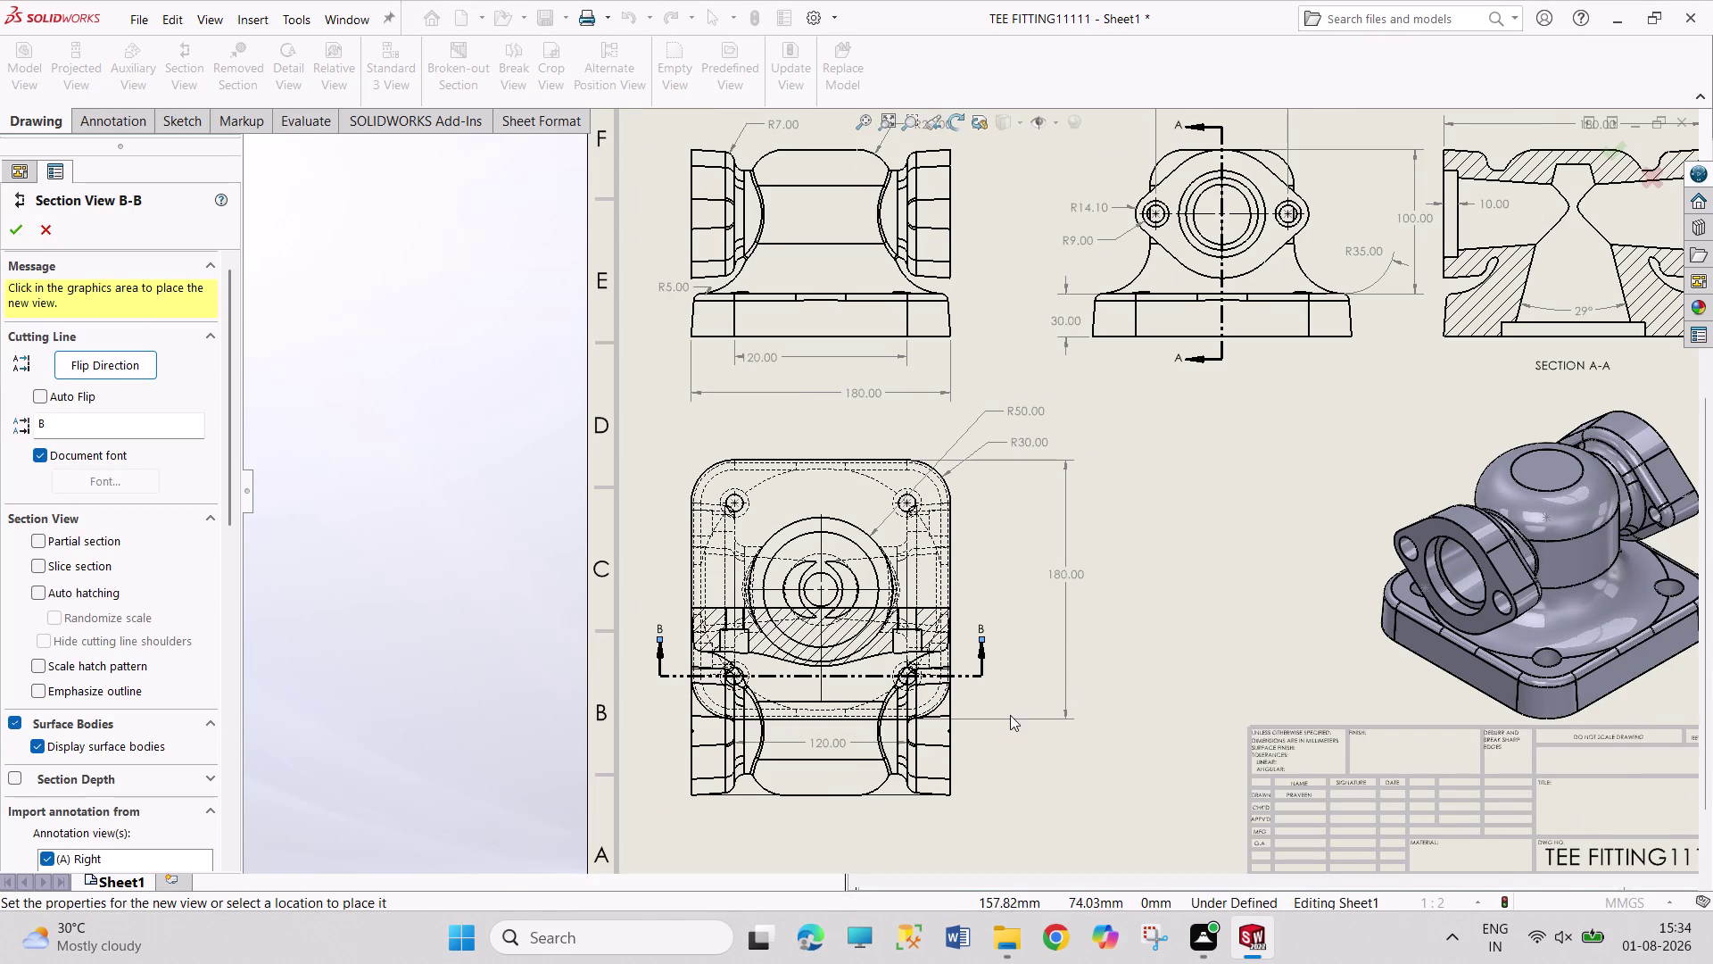
key(Escape)
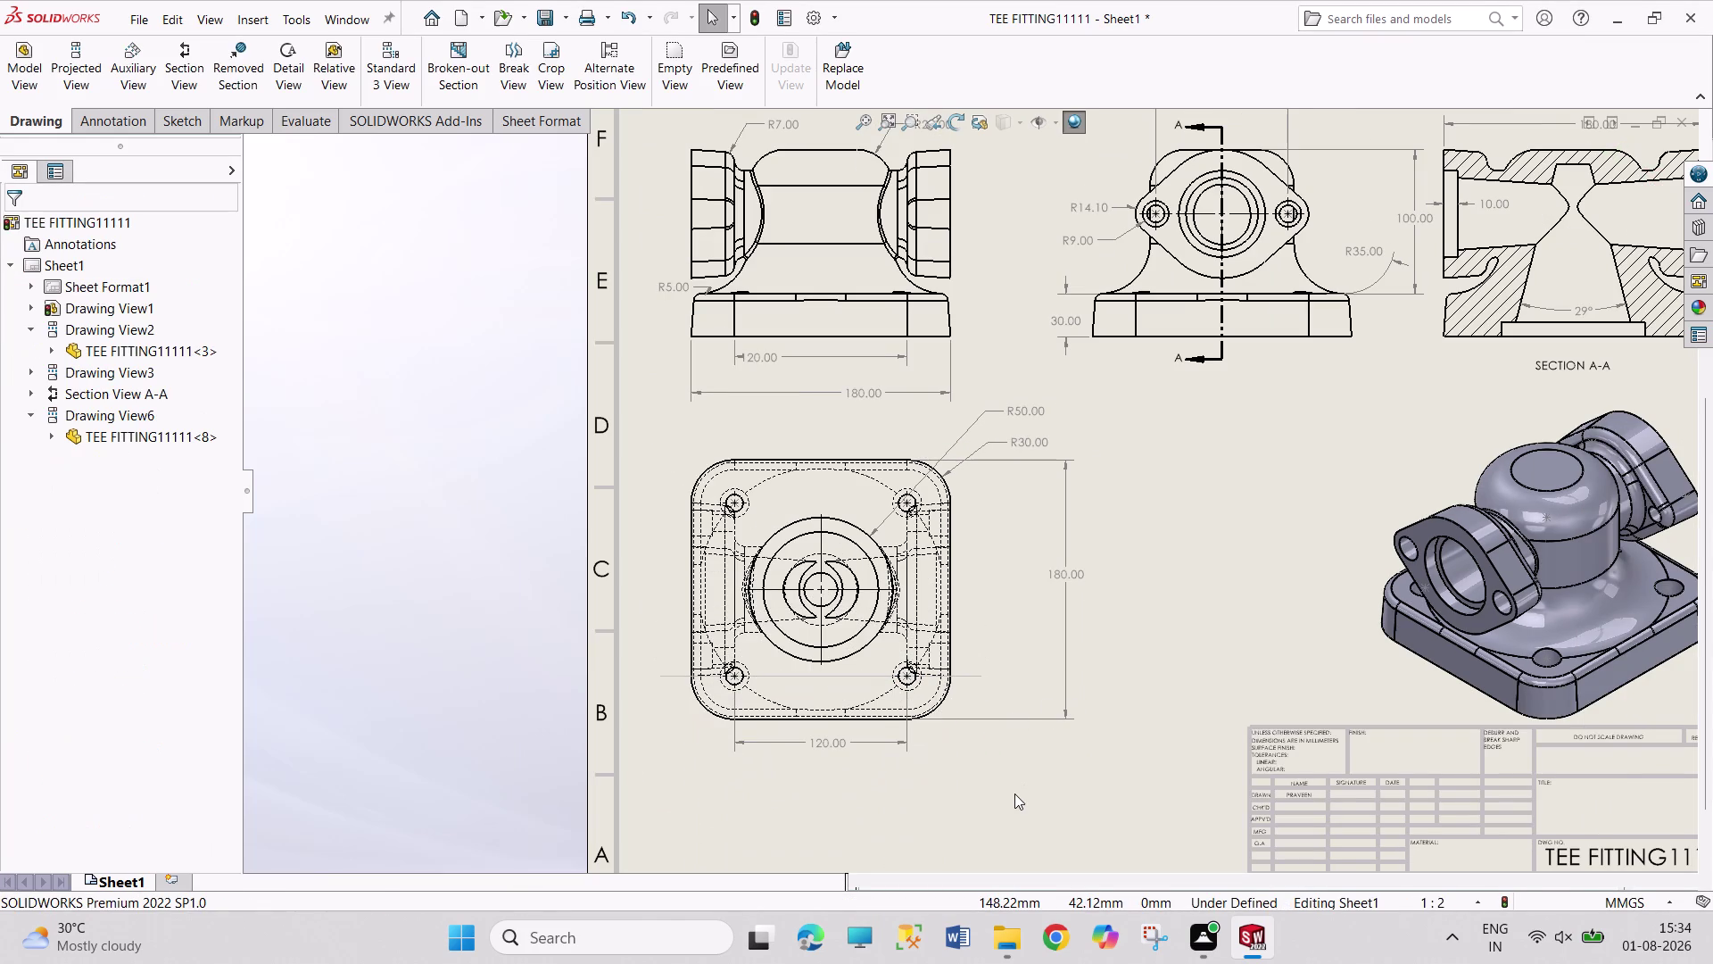
scroll(down, 3)
scroll(down, 3)
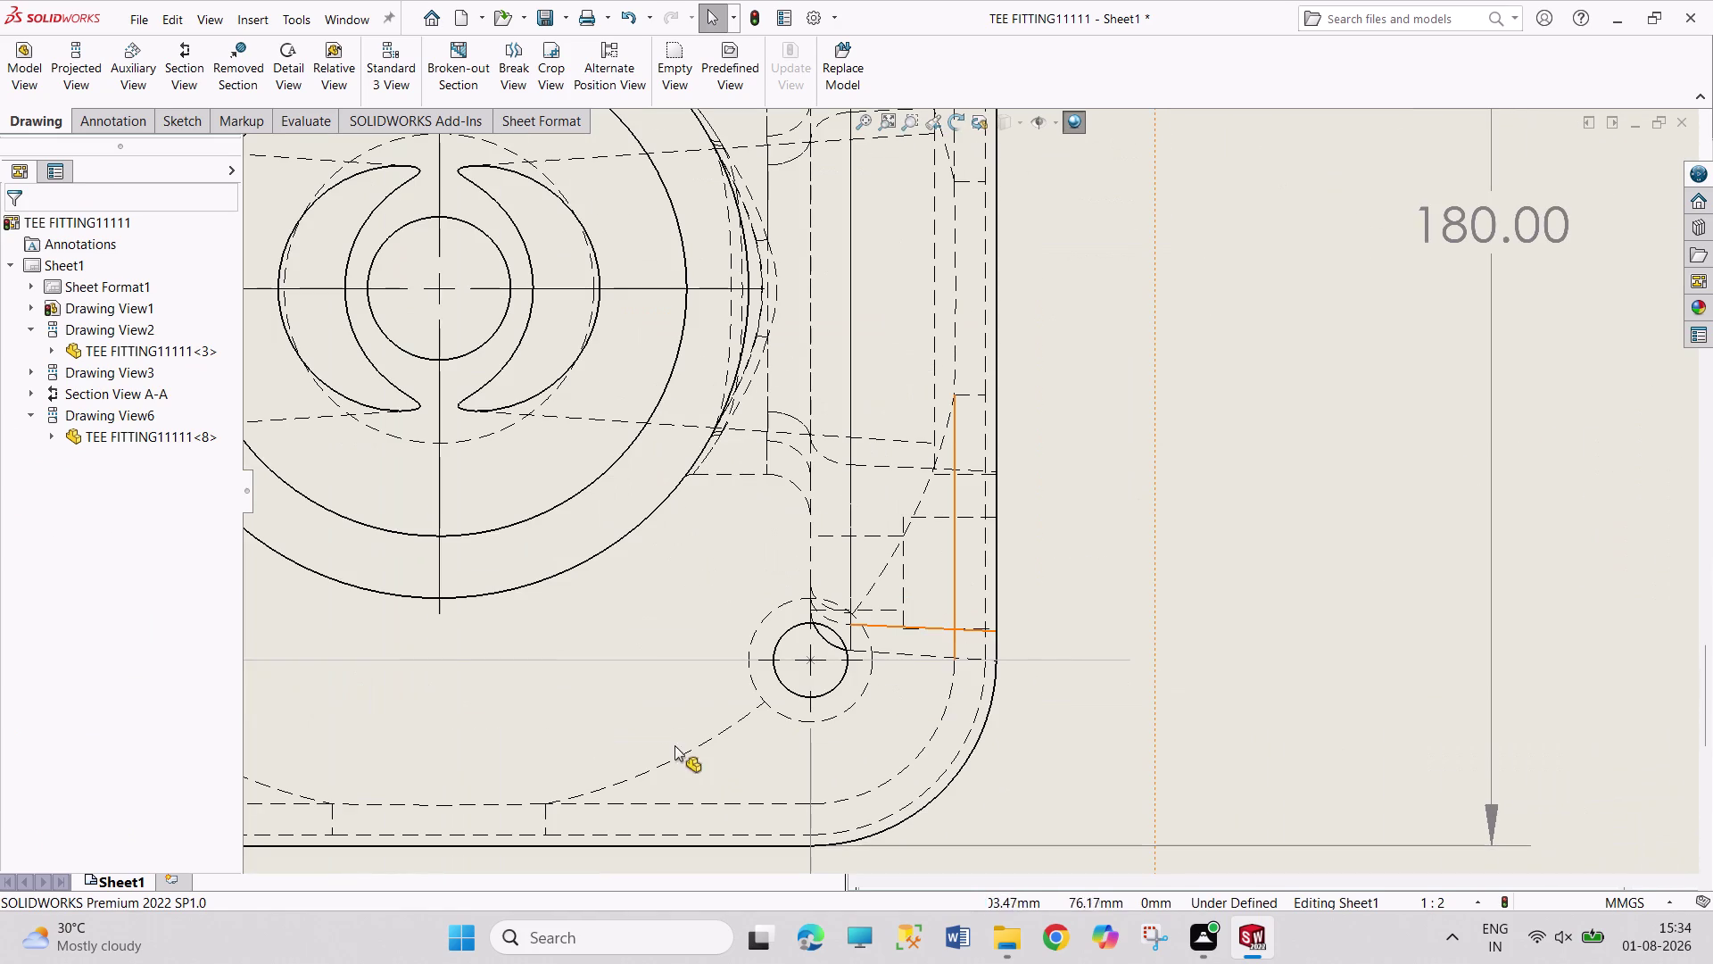
click(192, 77)
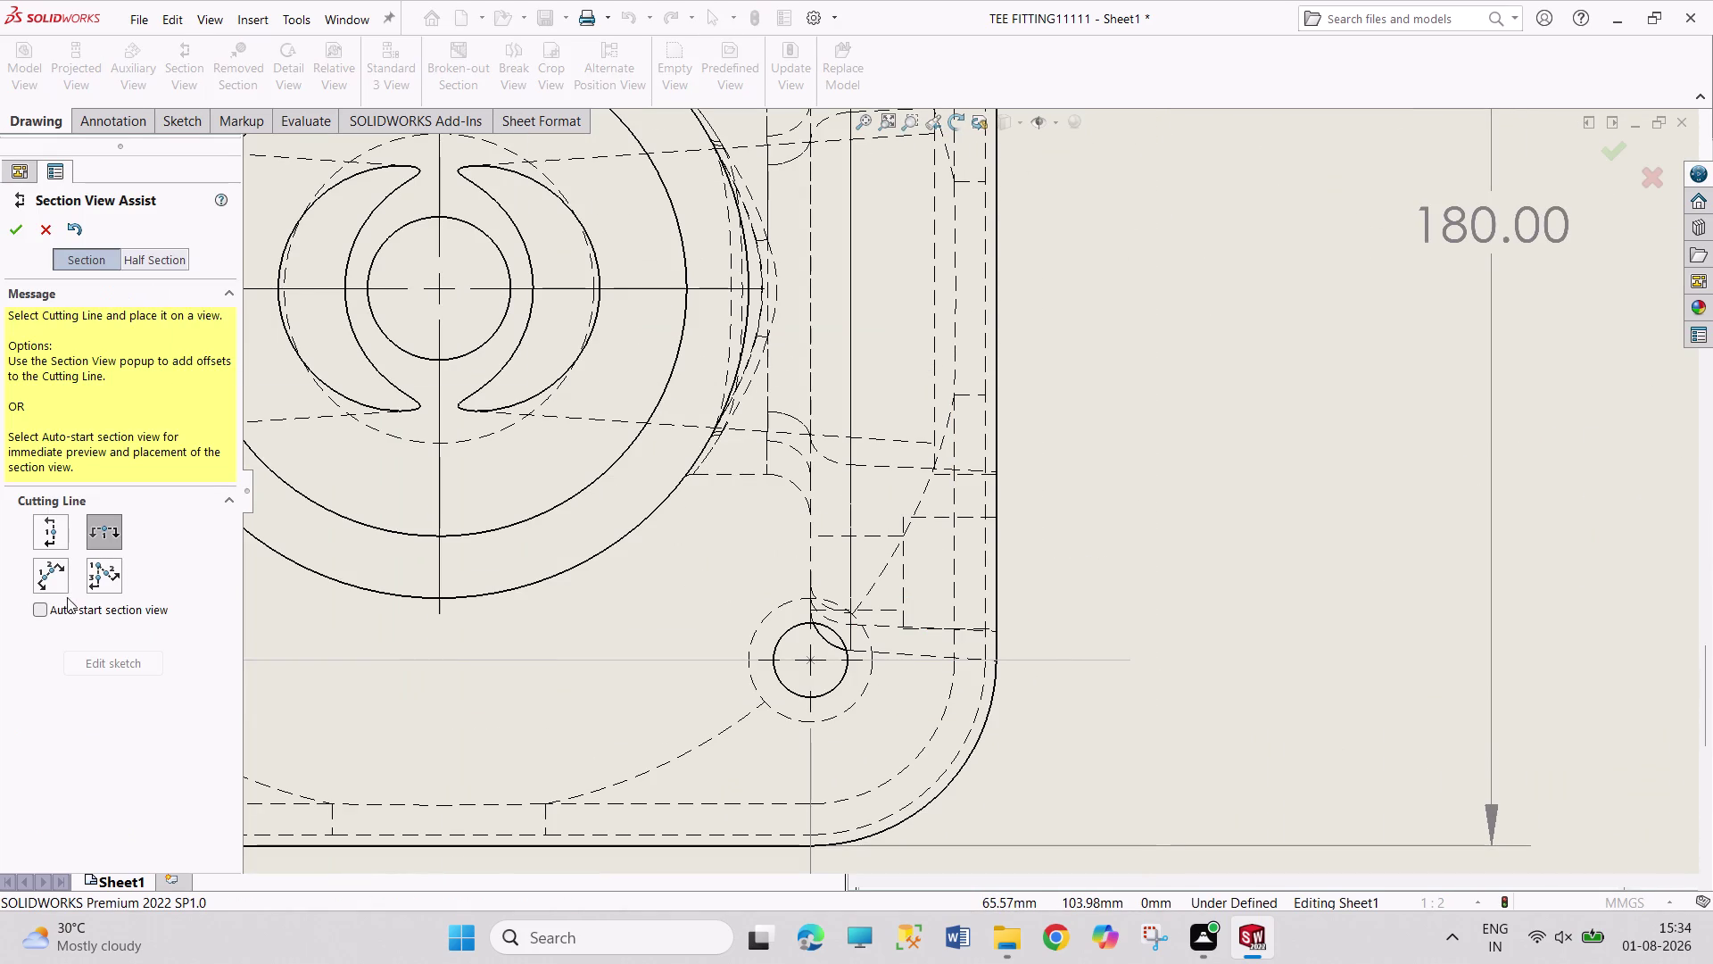
click(54, 575)
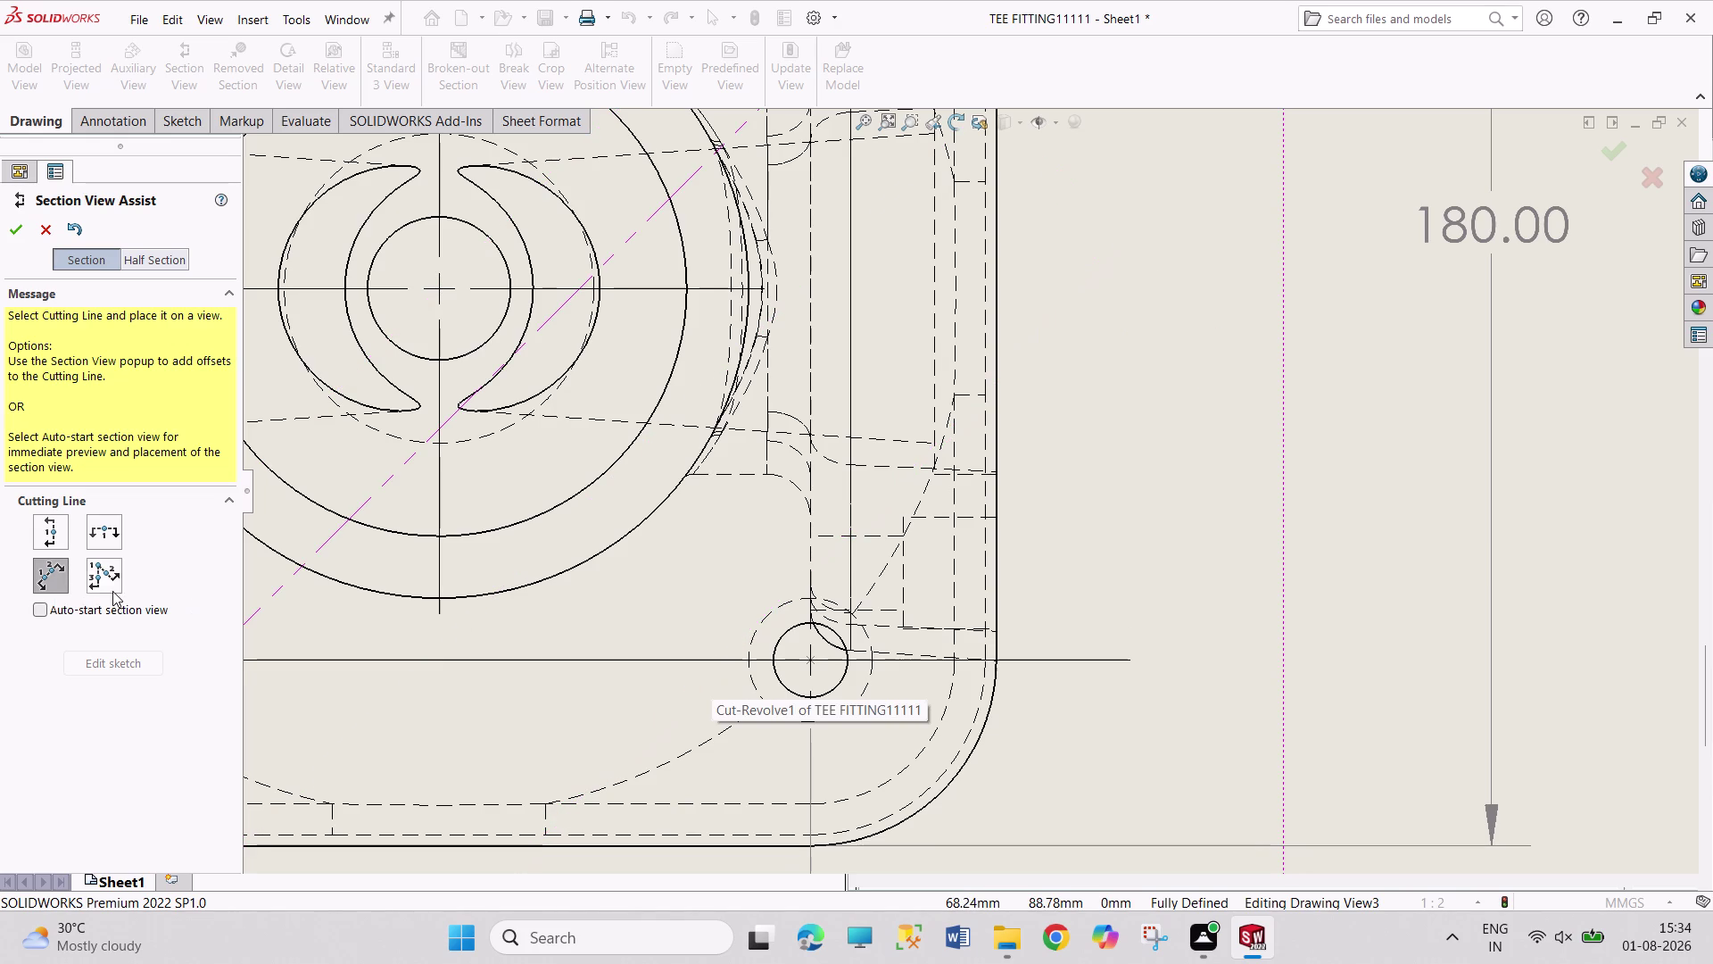
click(109, 522)
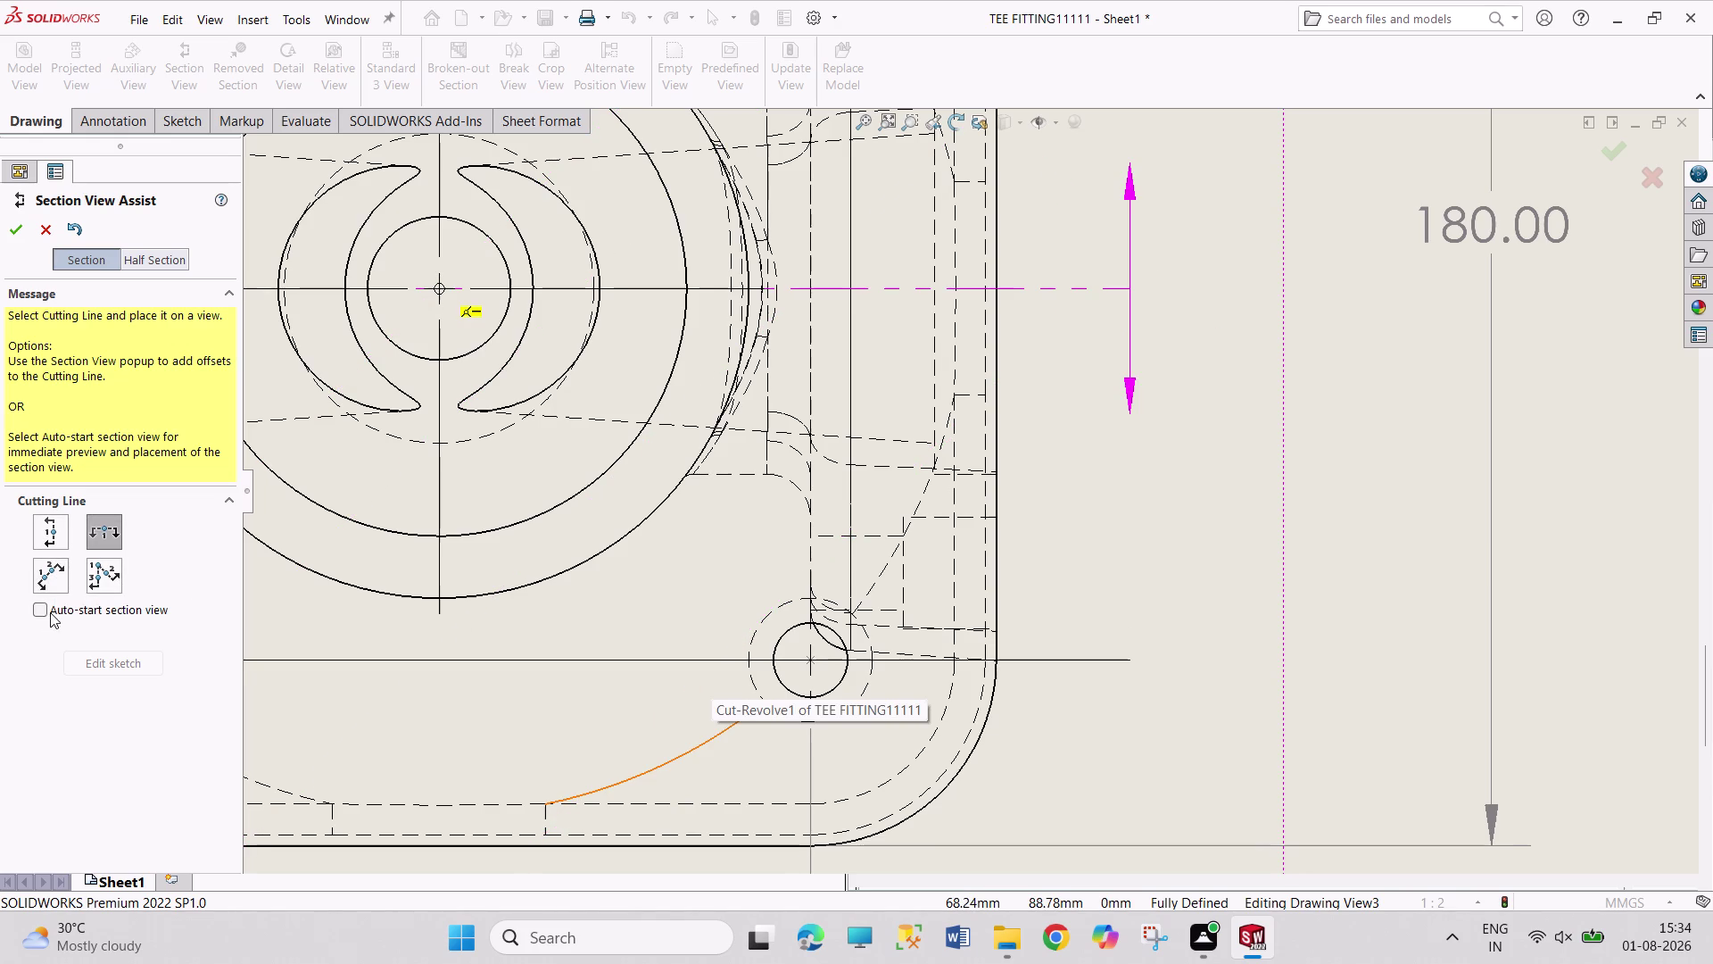
click(38, 608)
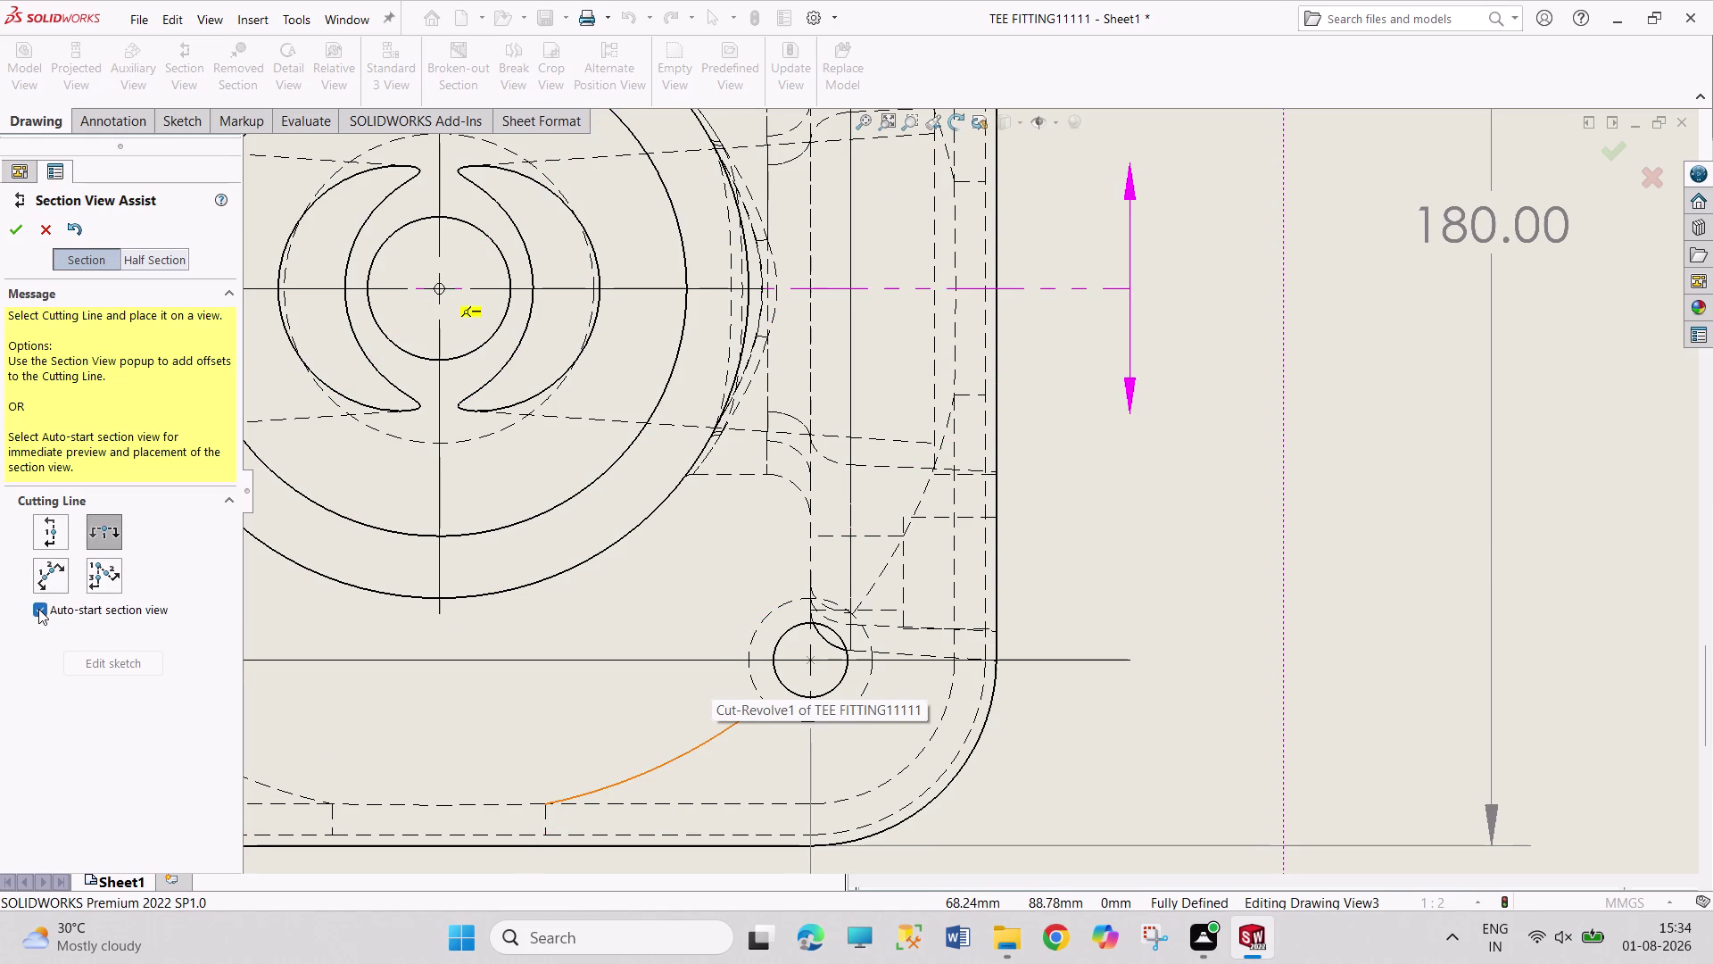
click(38, 608)
click(153, 256)
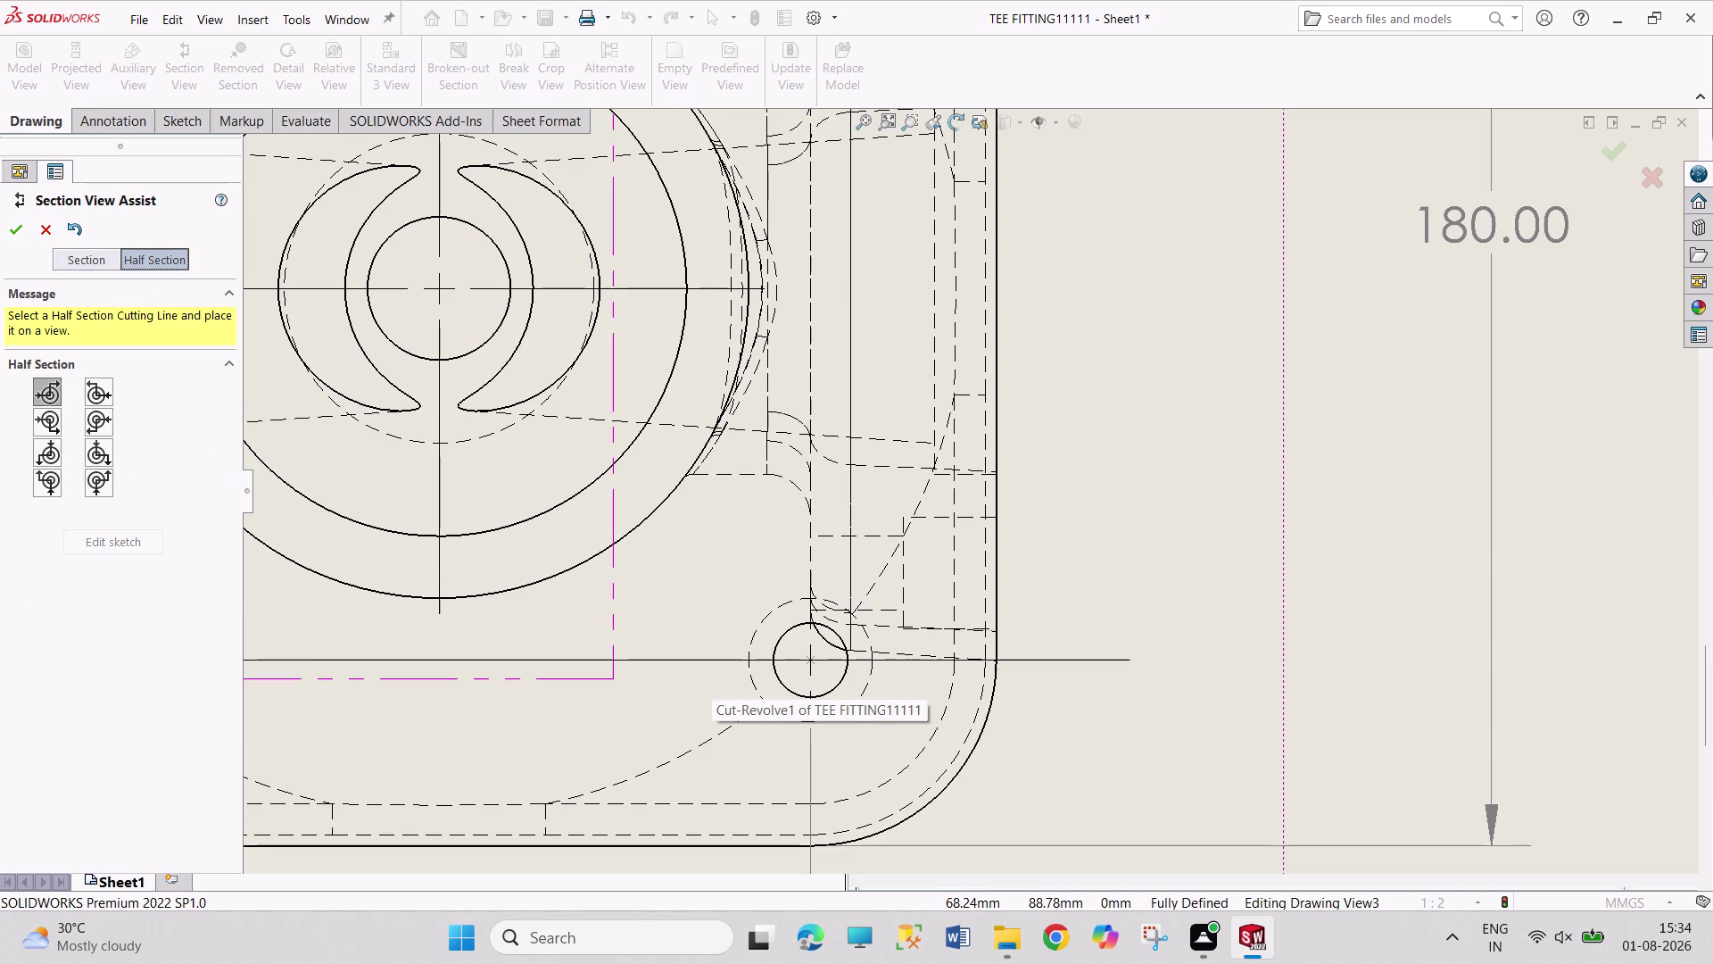
scroll(up, 3)
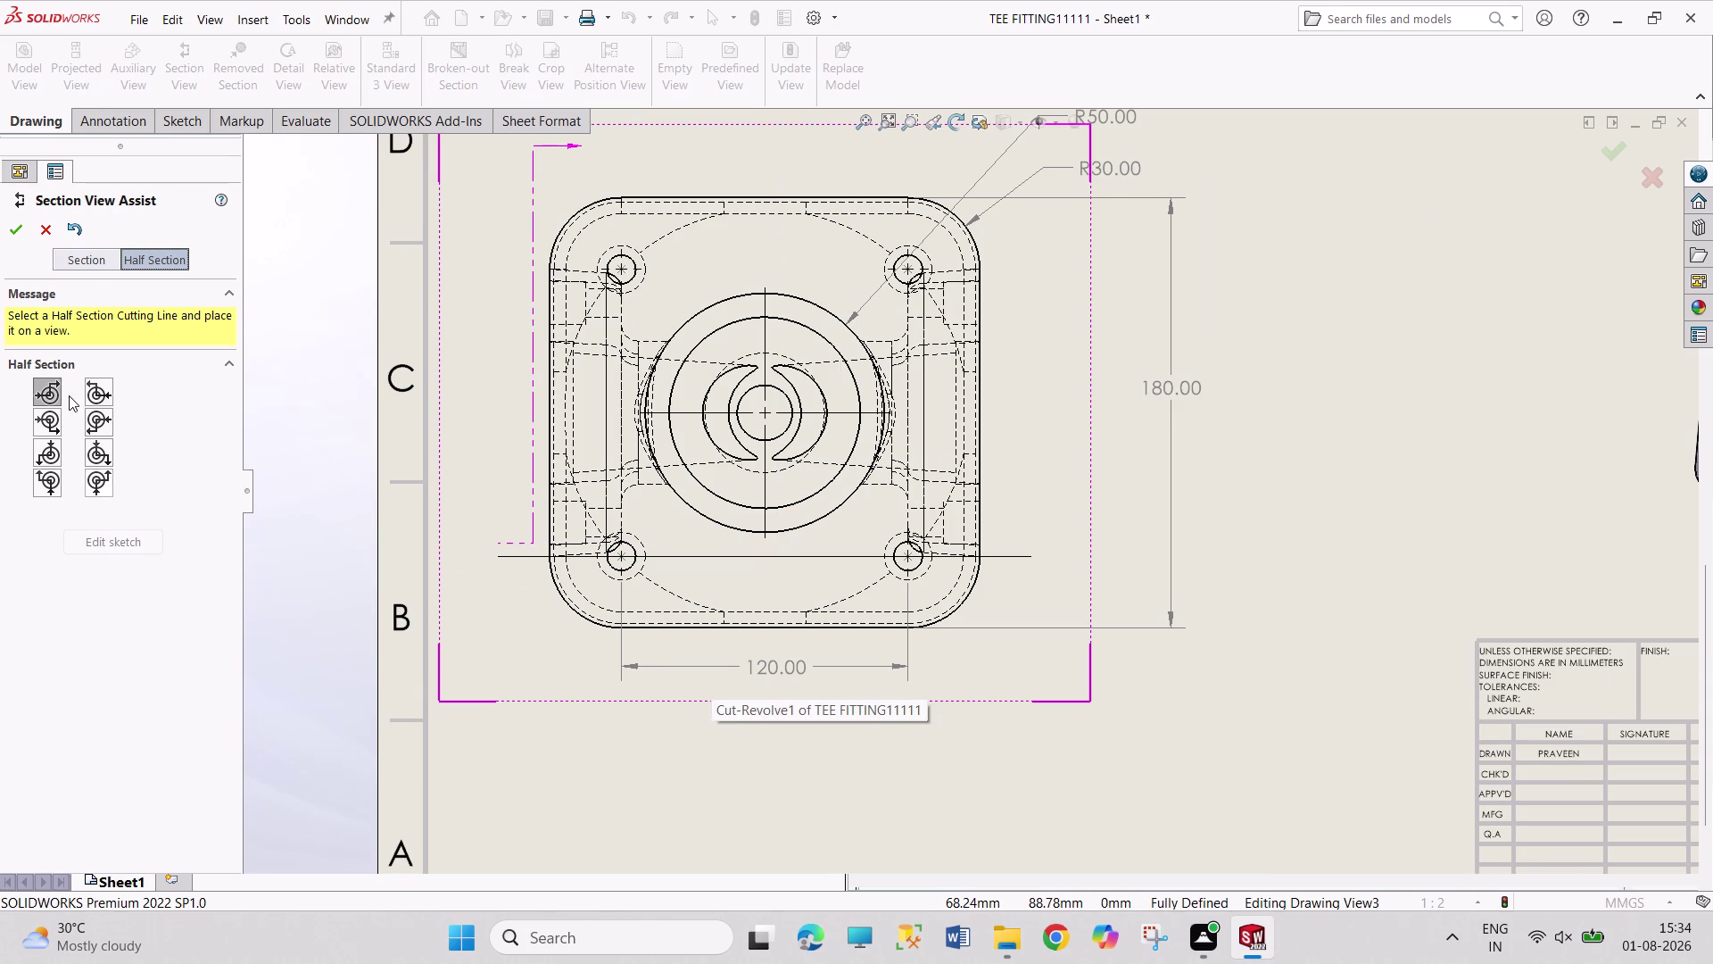
click(96, 258)
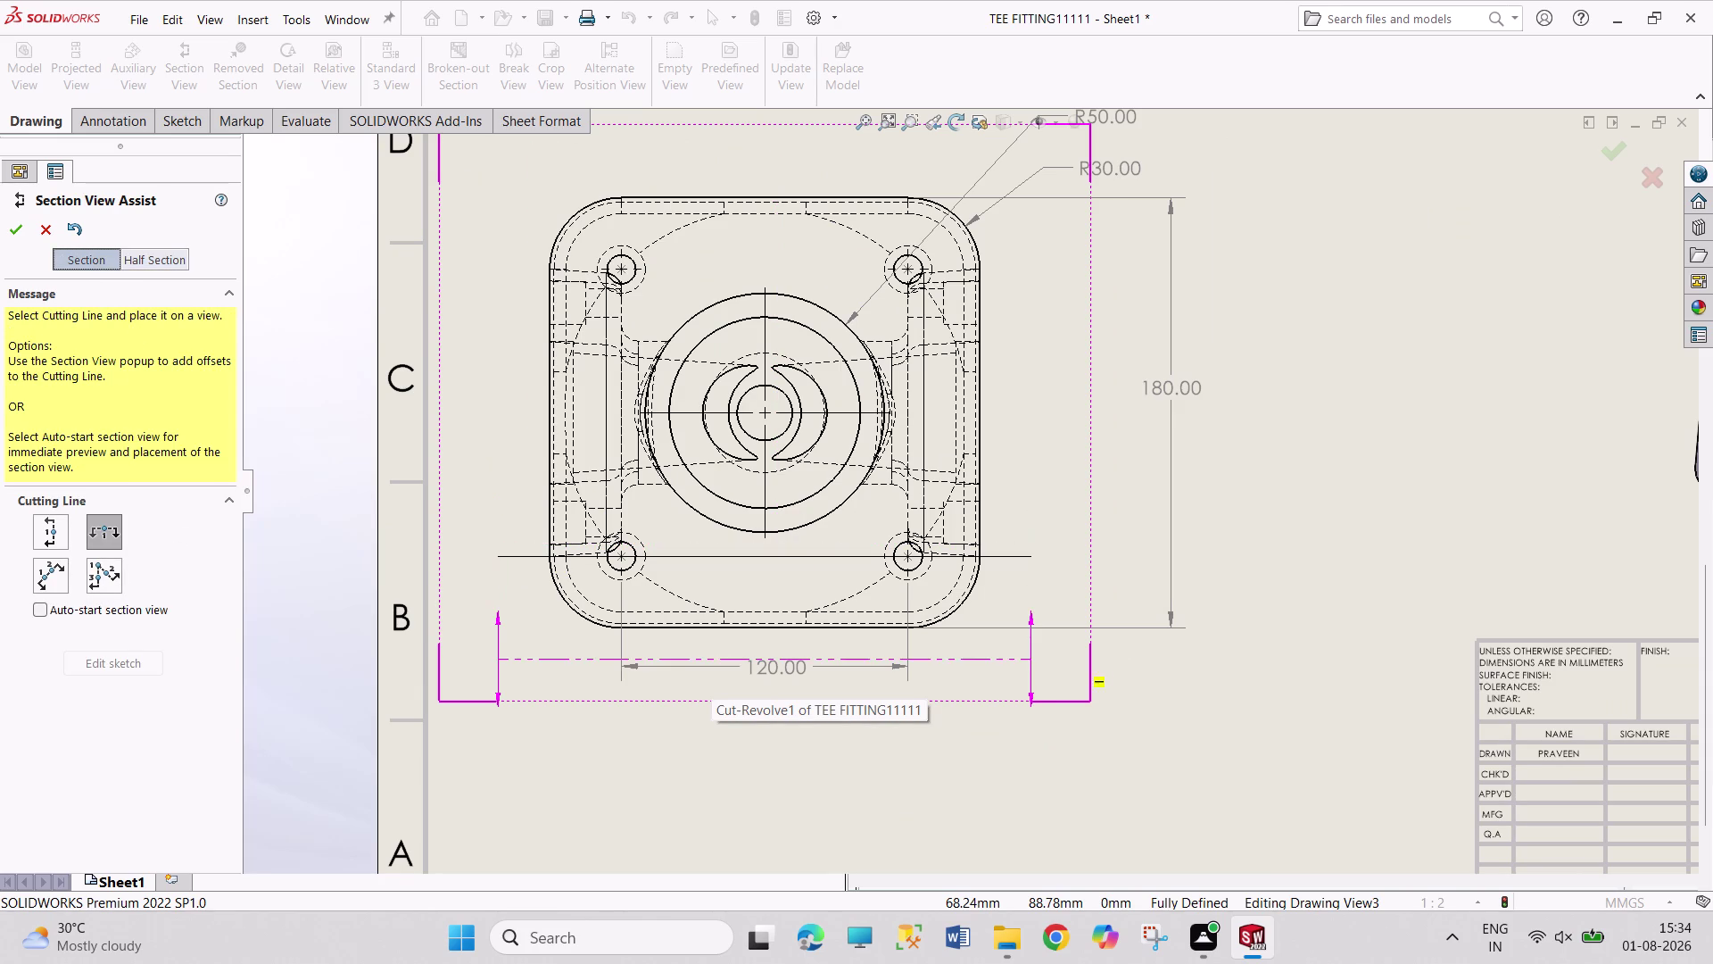
click(811, 554)
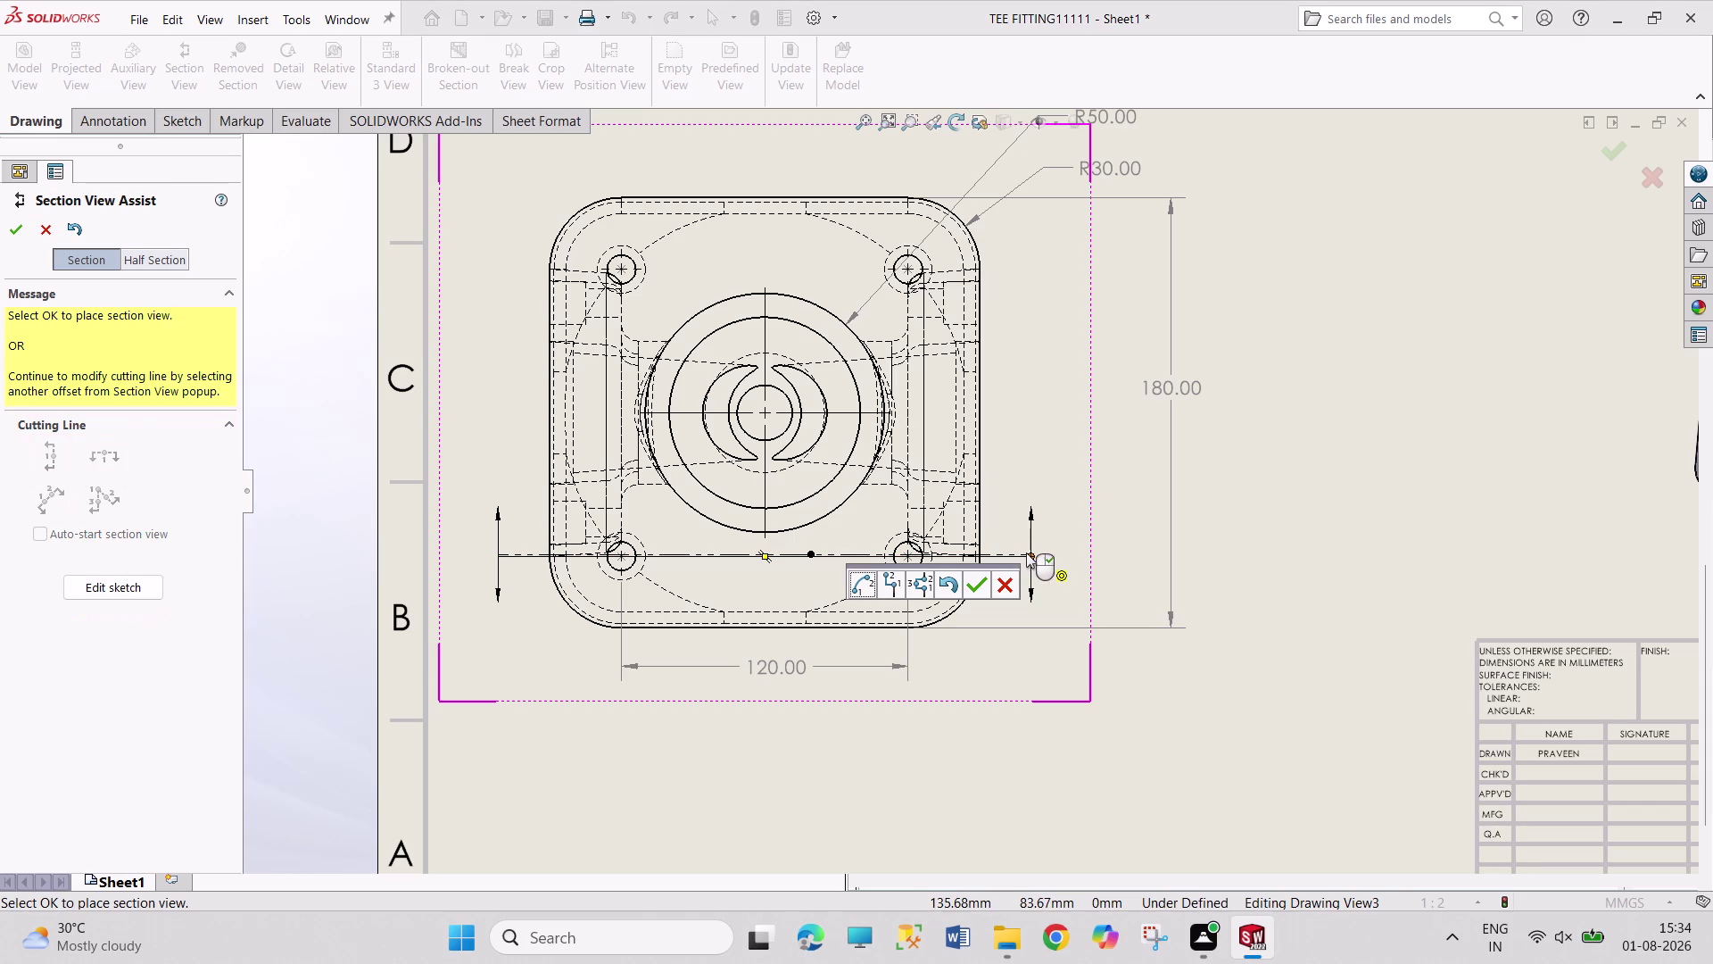
click(1027, 552)
click(978, 581)
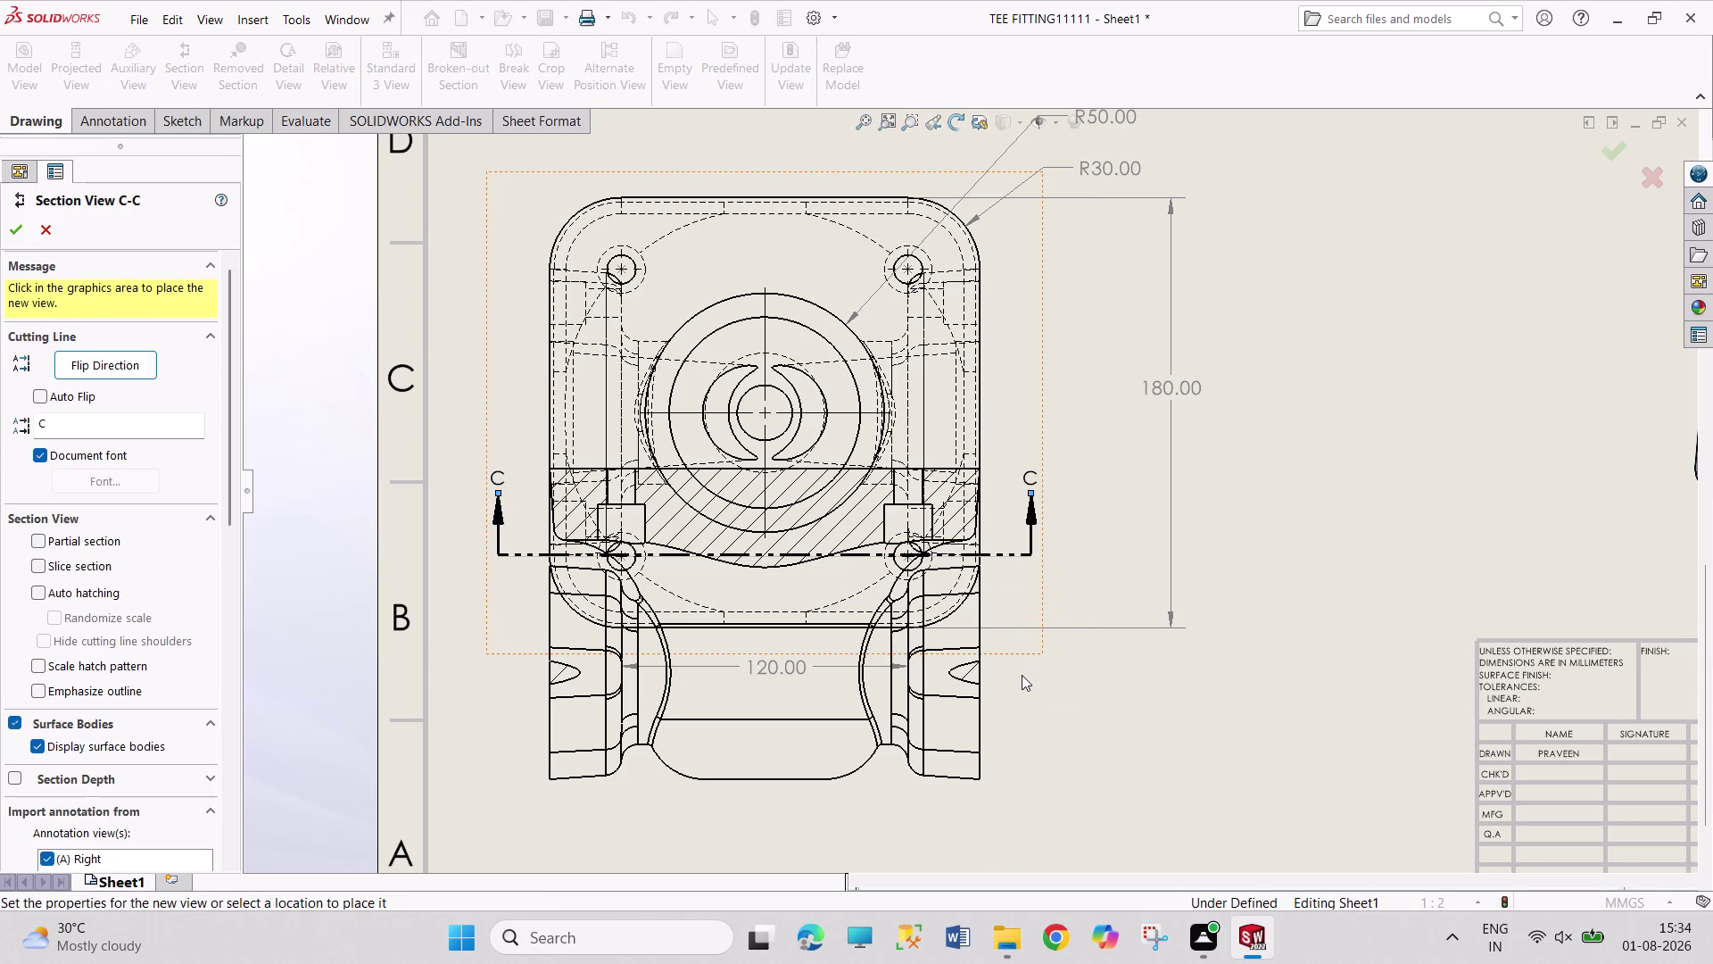
key(Escape)
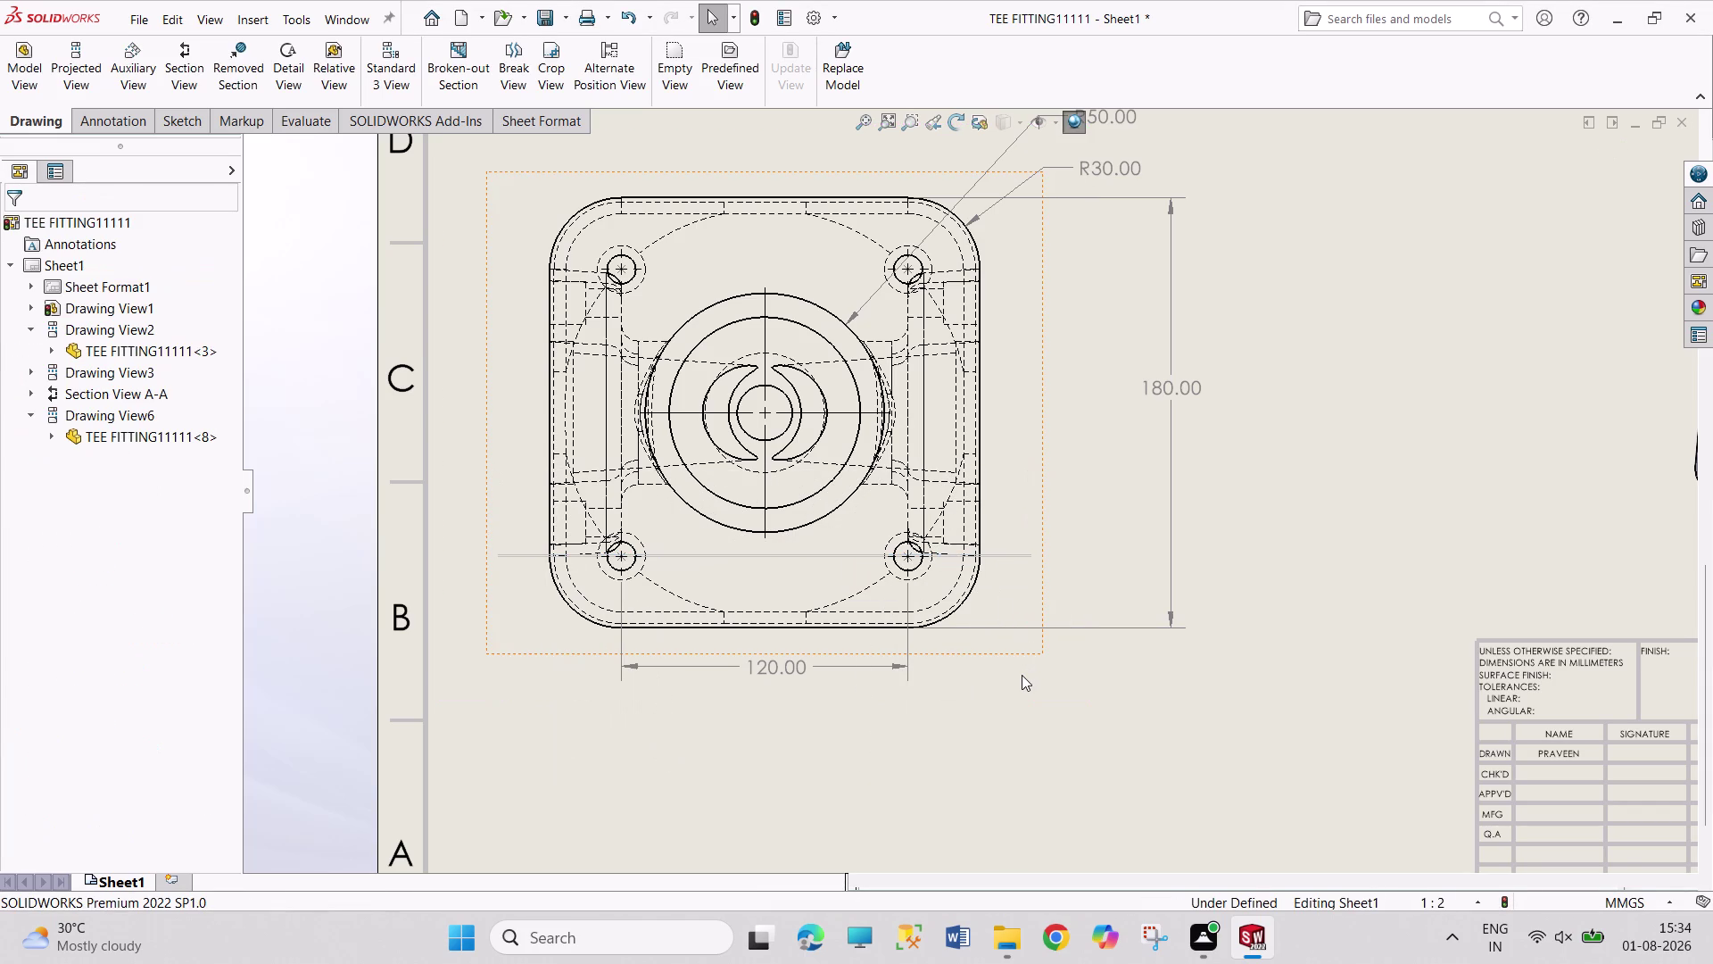
Fit the sheet and open Save As for TEE FITTING11111, cursor at the name's end.
scroll(up, 3)
scroll(up, 3)
scroll(up, 3)
scroll(down, 3)
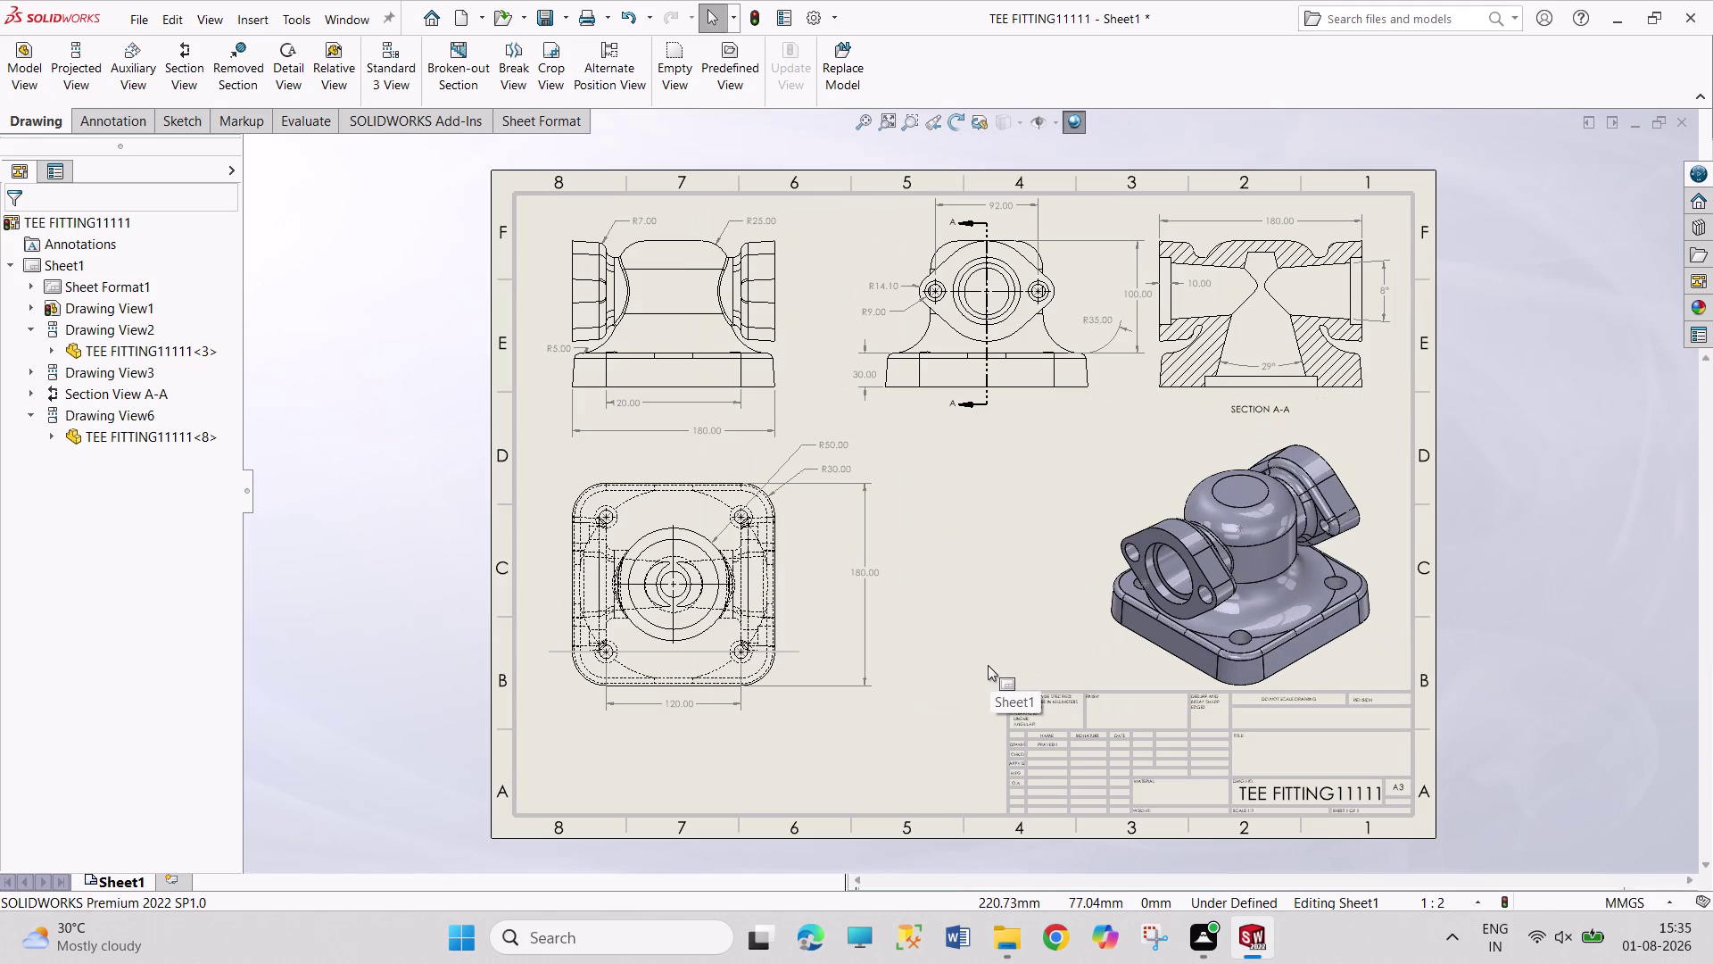
key(ctrl+s)
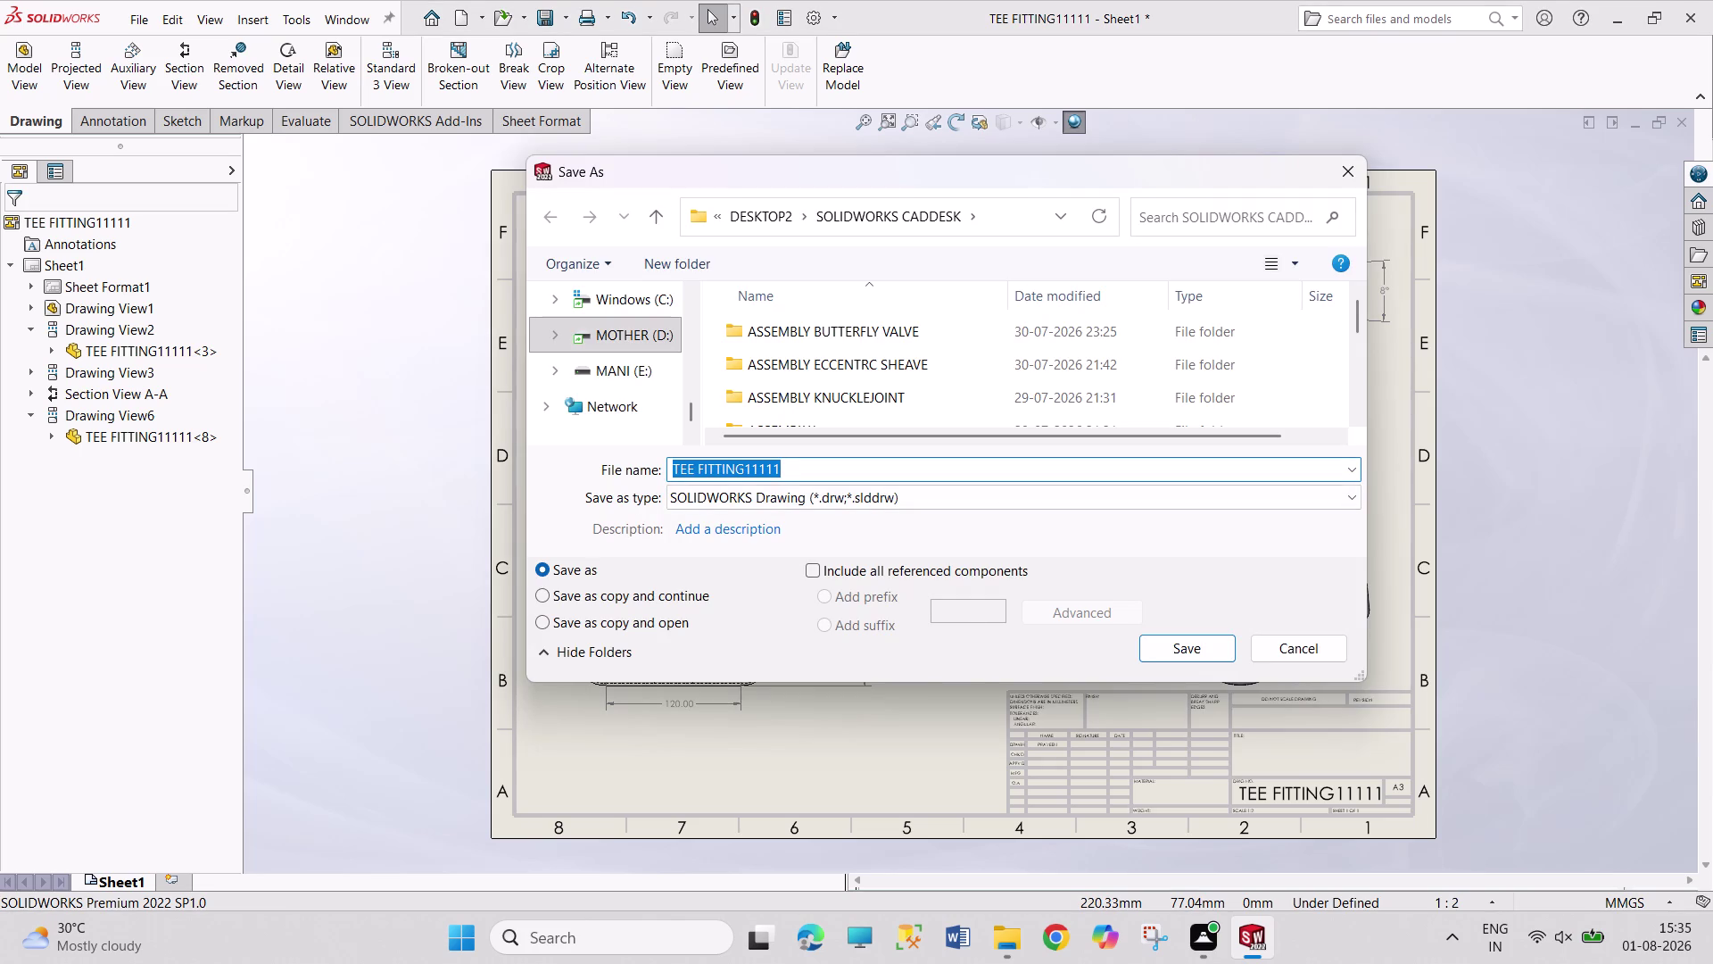
click(859, 468)
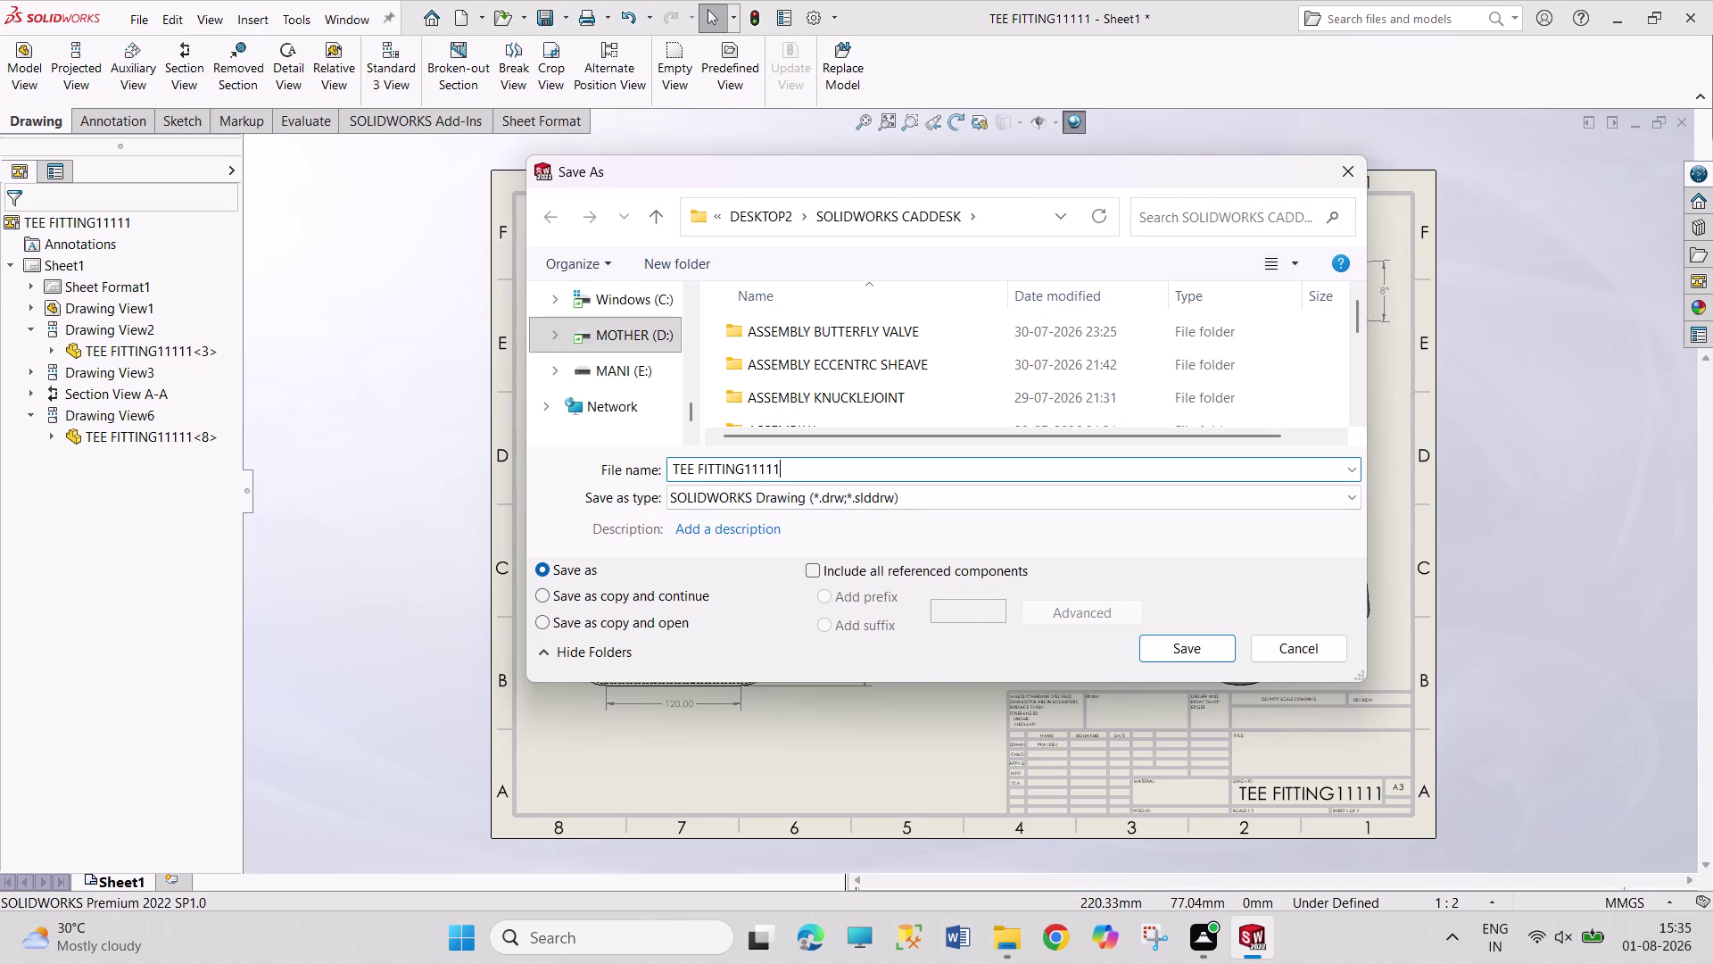
Save the drawing as TEE FITTING11111PDF and print with Microsoft Print to PDF.
text(PD)
text(F)
key(Return)
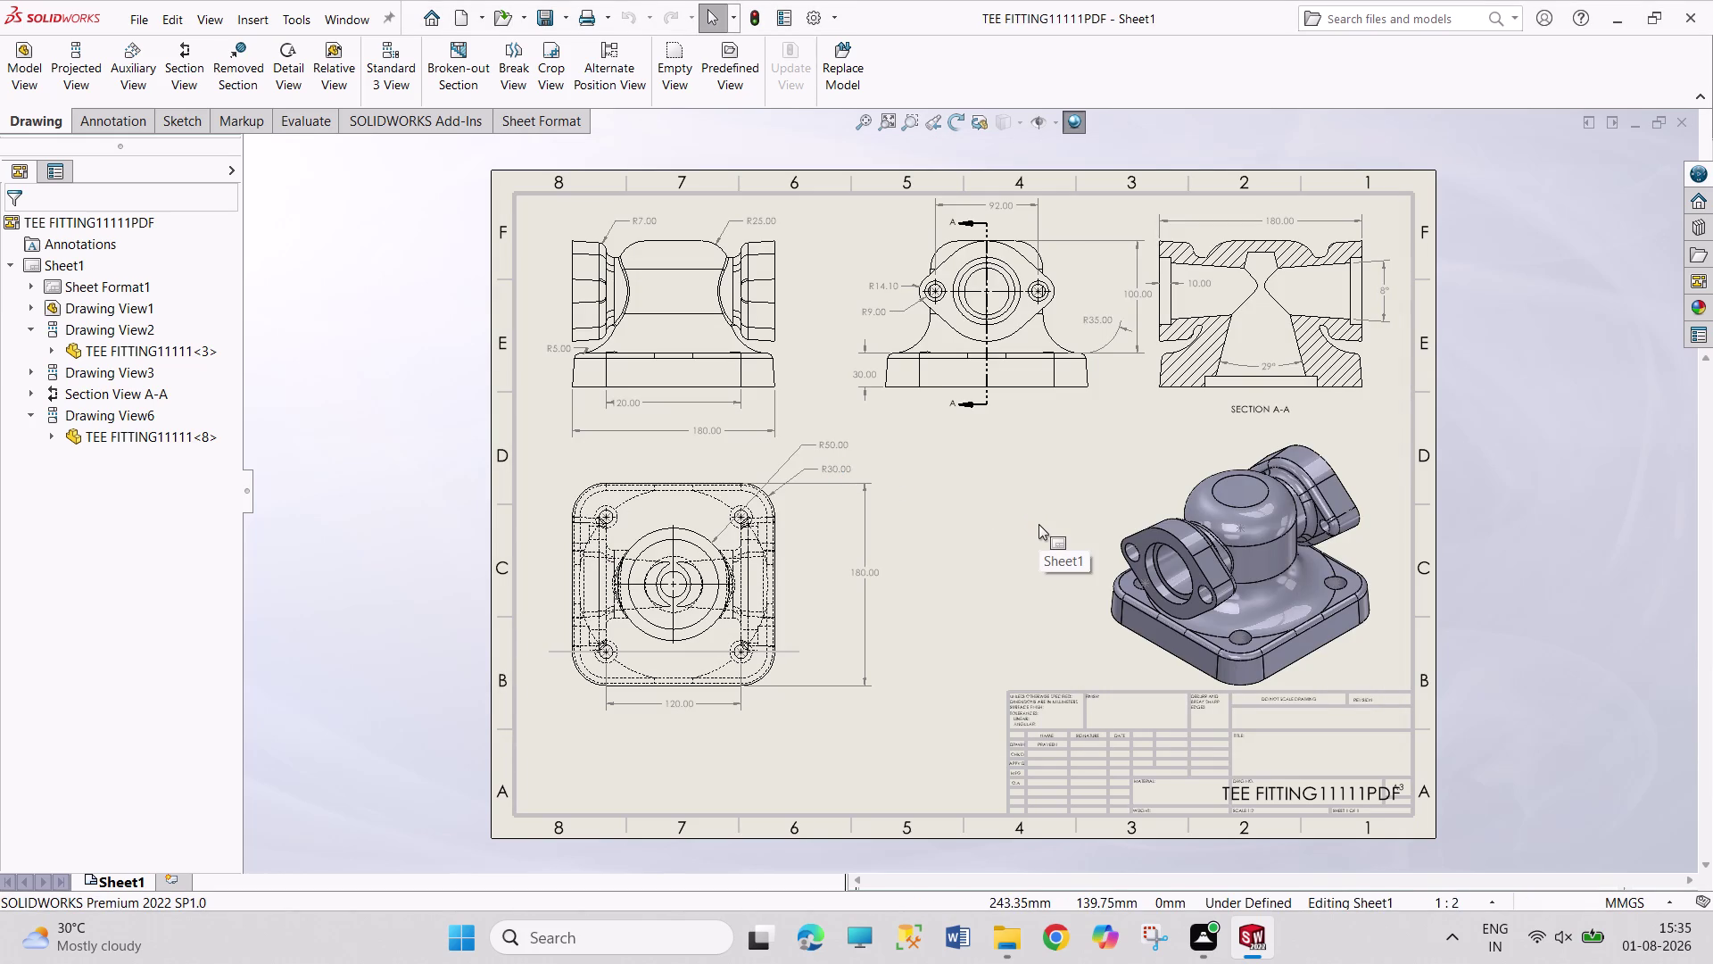
key(ctrl+p)
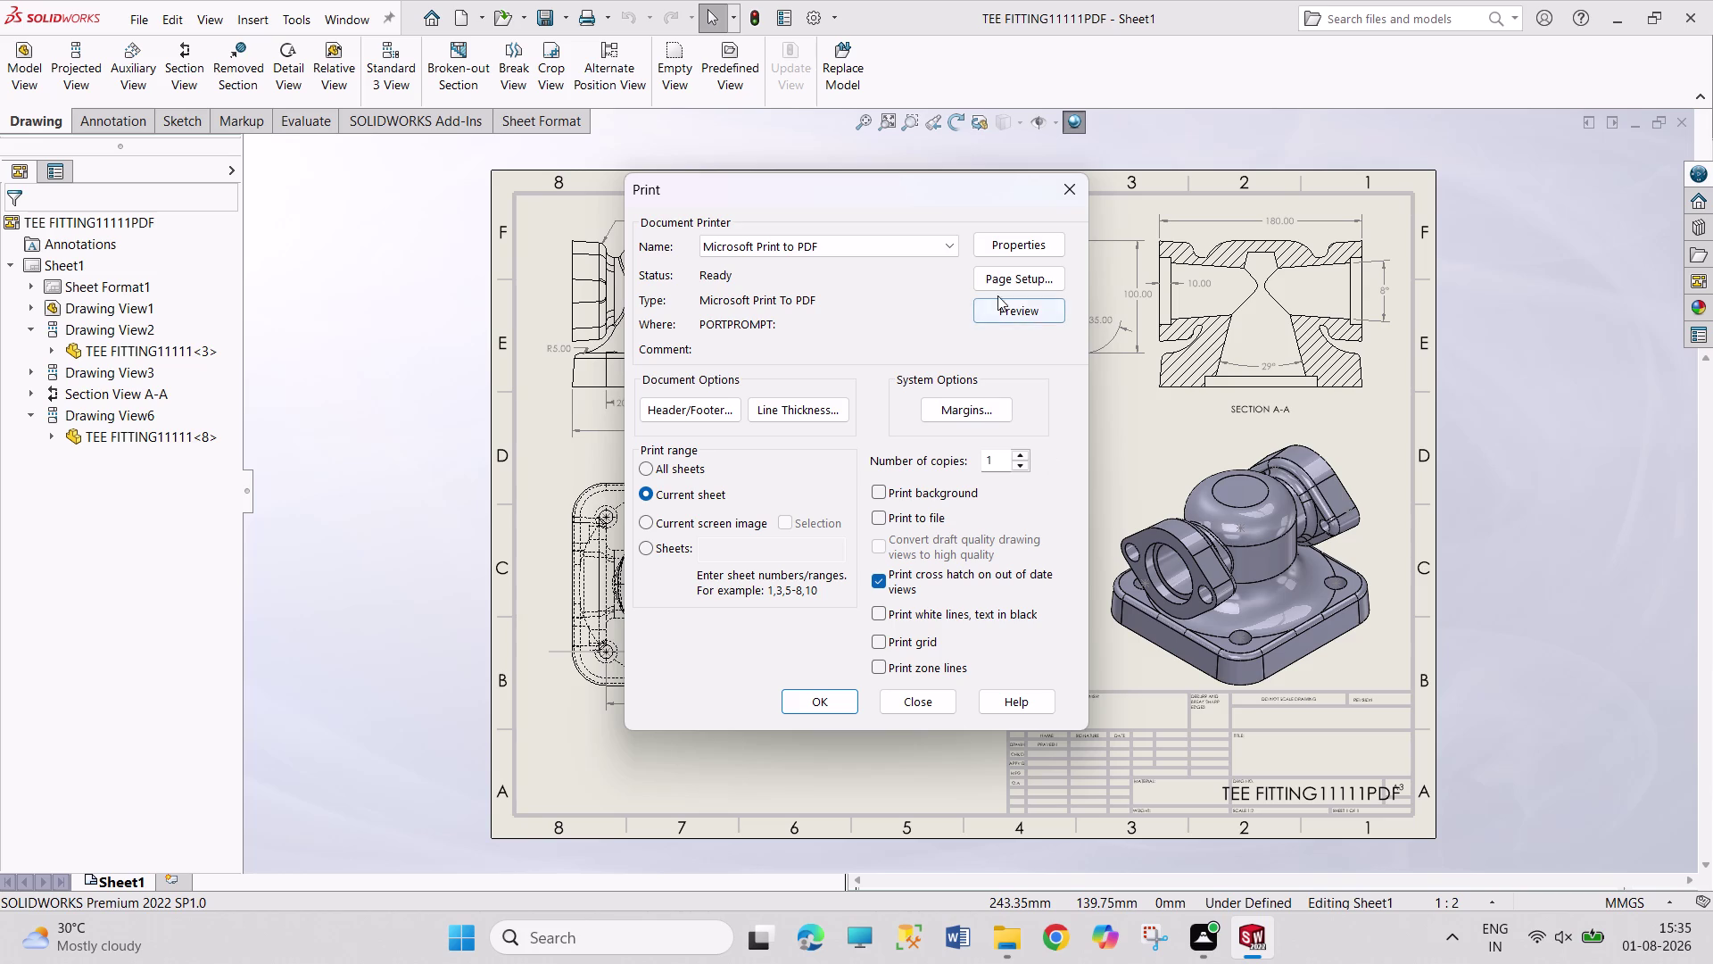
click(1030, 280)
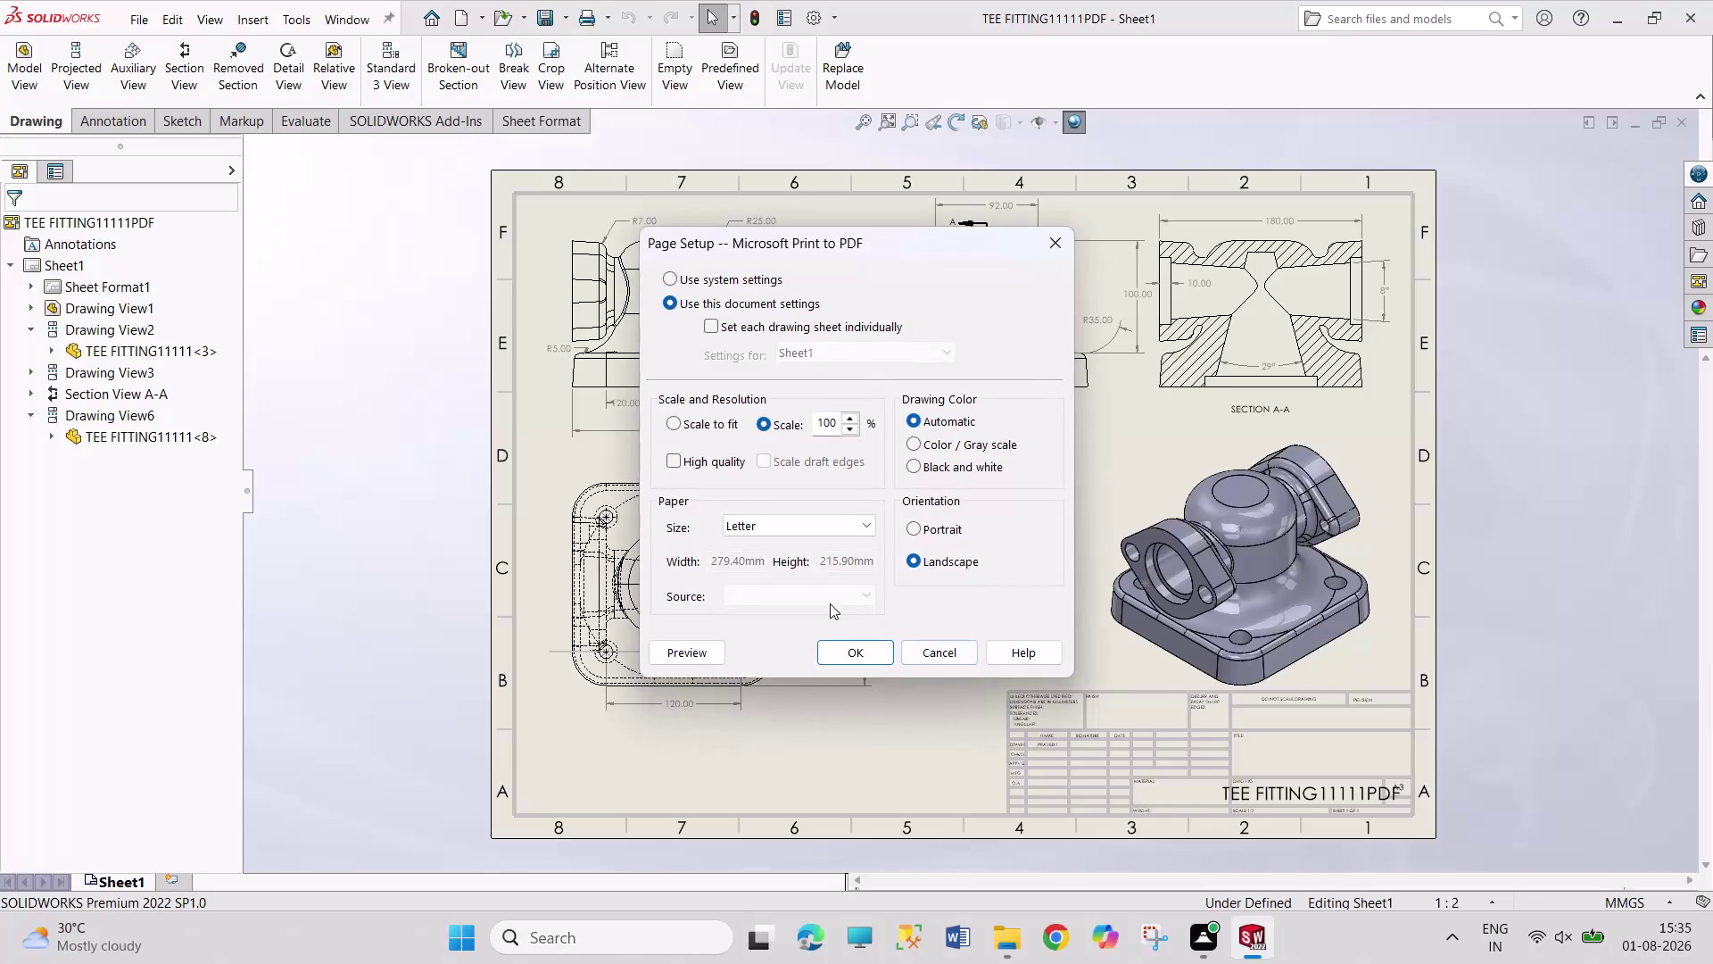
Set the PDF paper to A3 landscape and view the print preview.
click(827, 524)
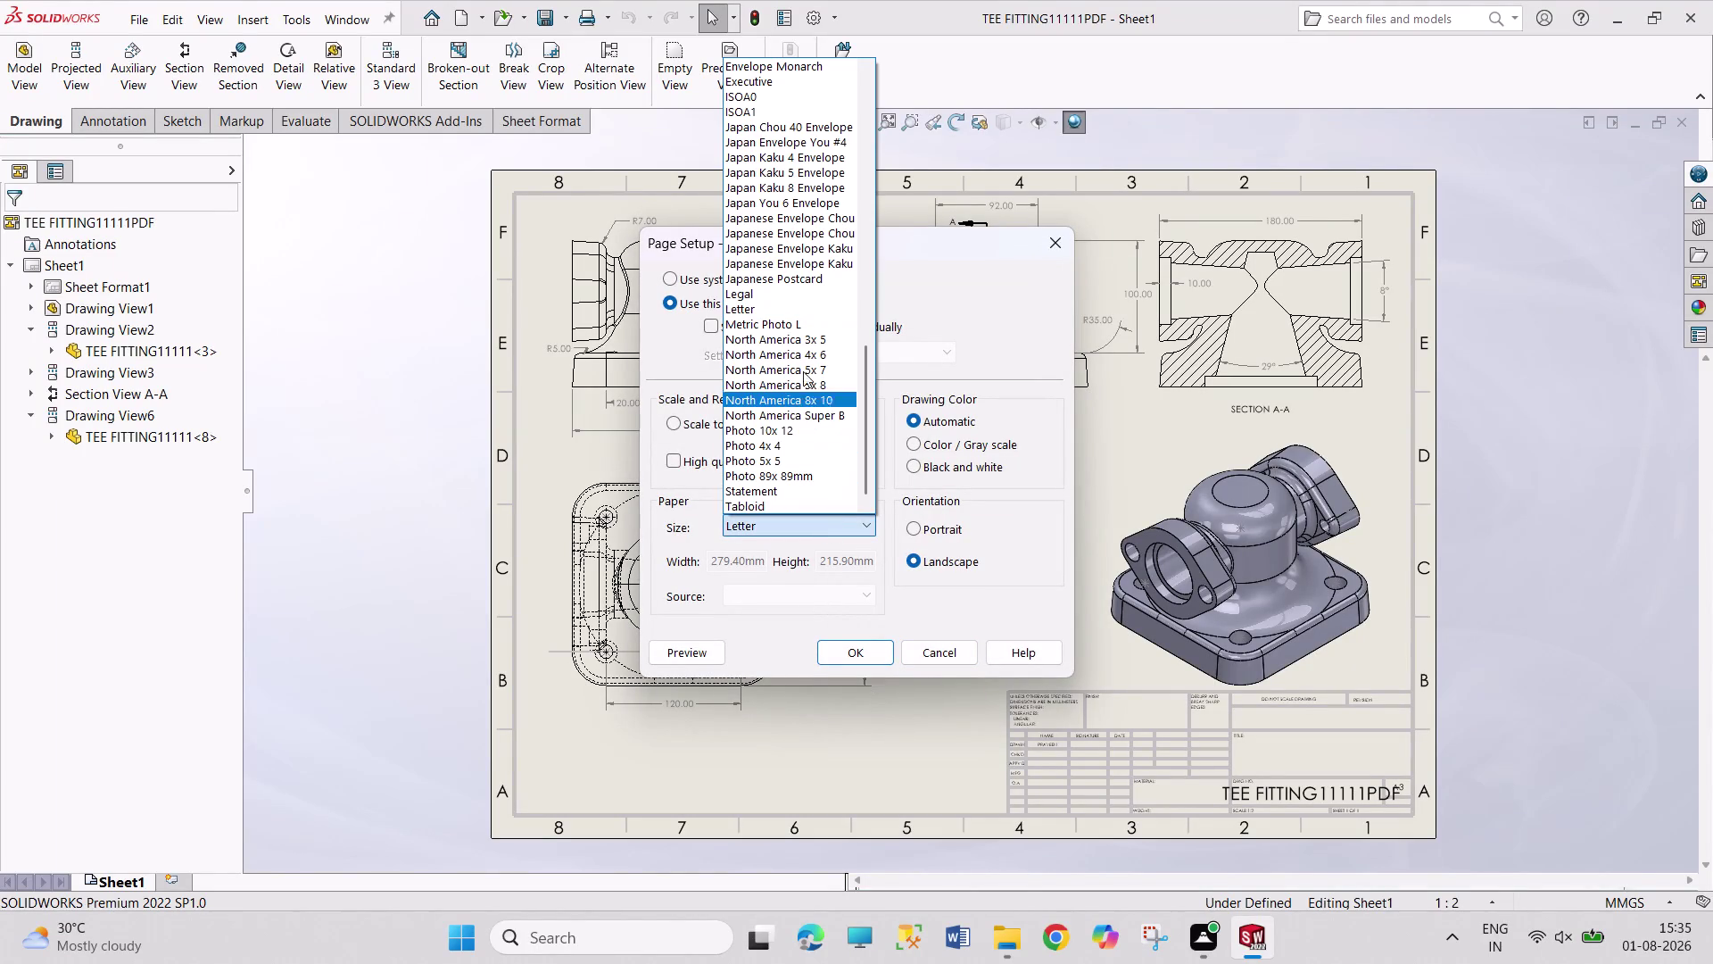
scroll(up, 3)
scroll(up, 3)
scroll(up, 3)
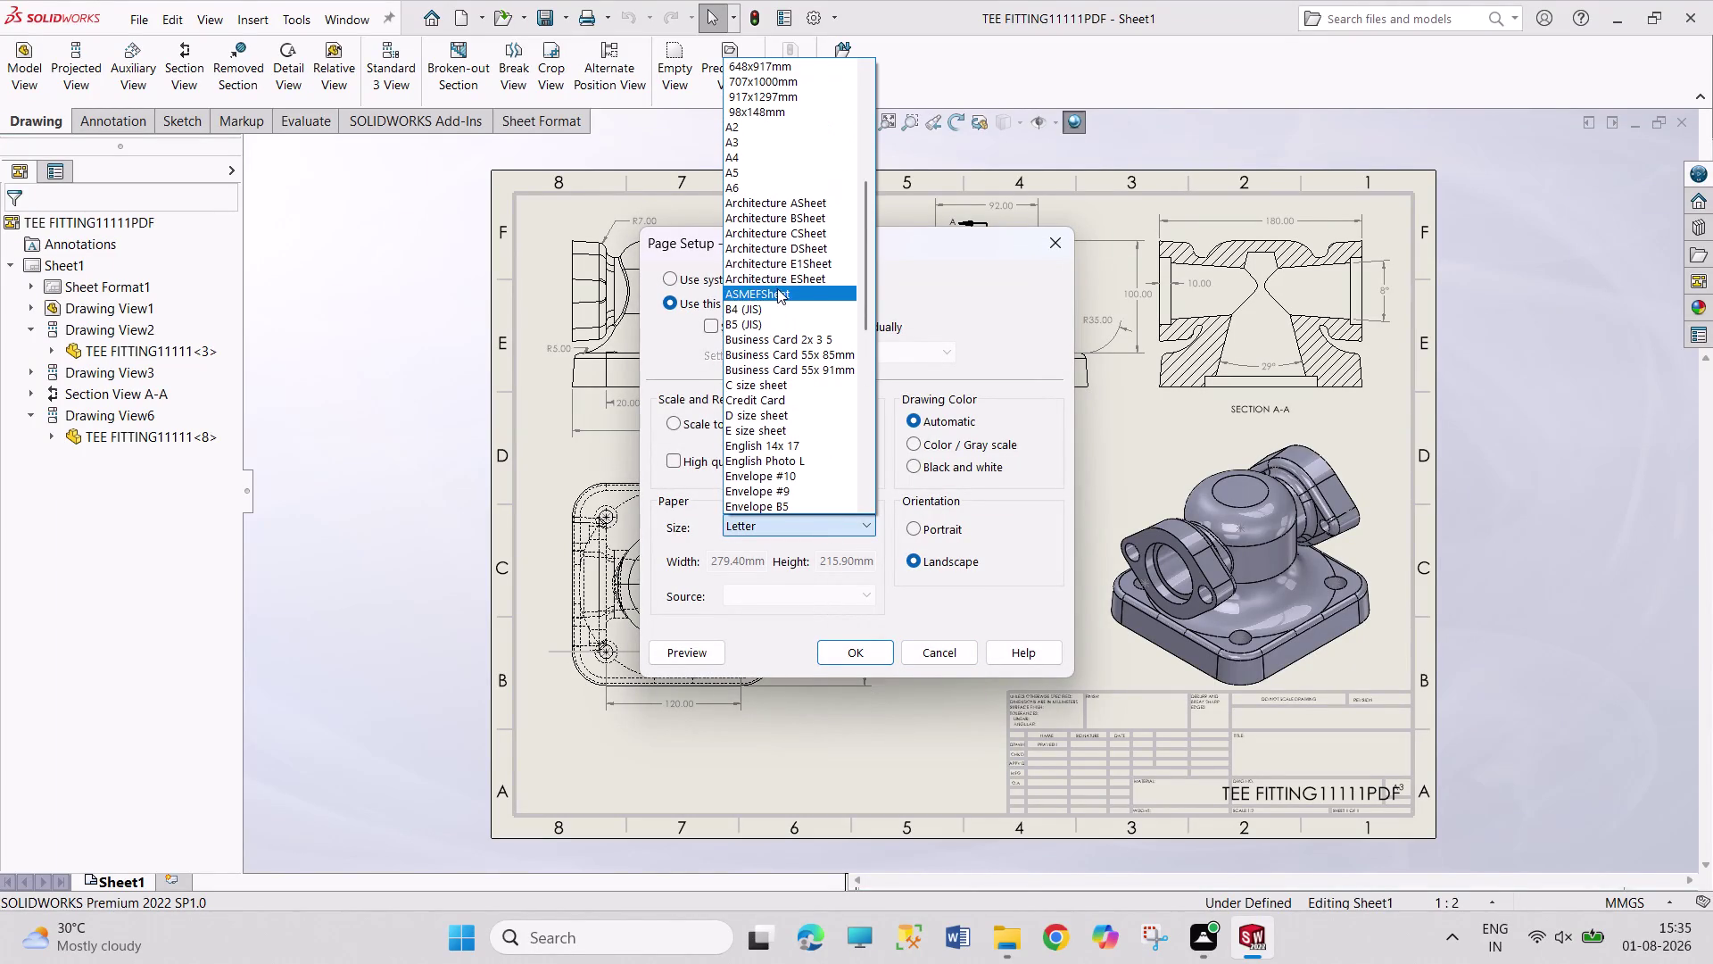
click(756, 142)
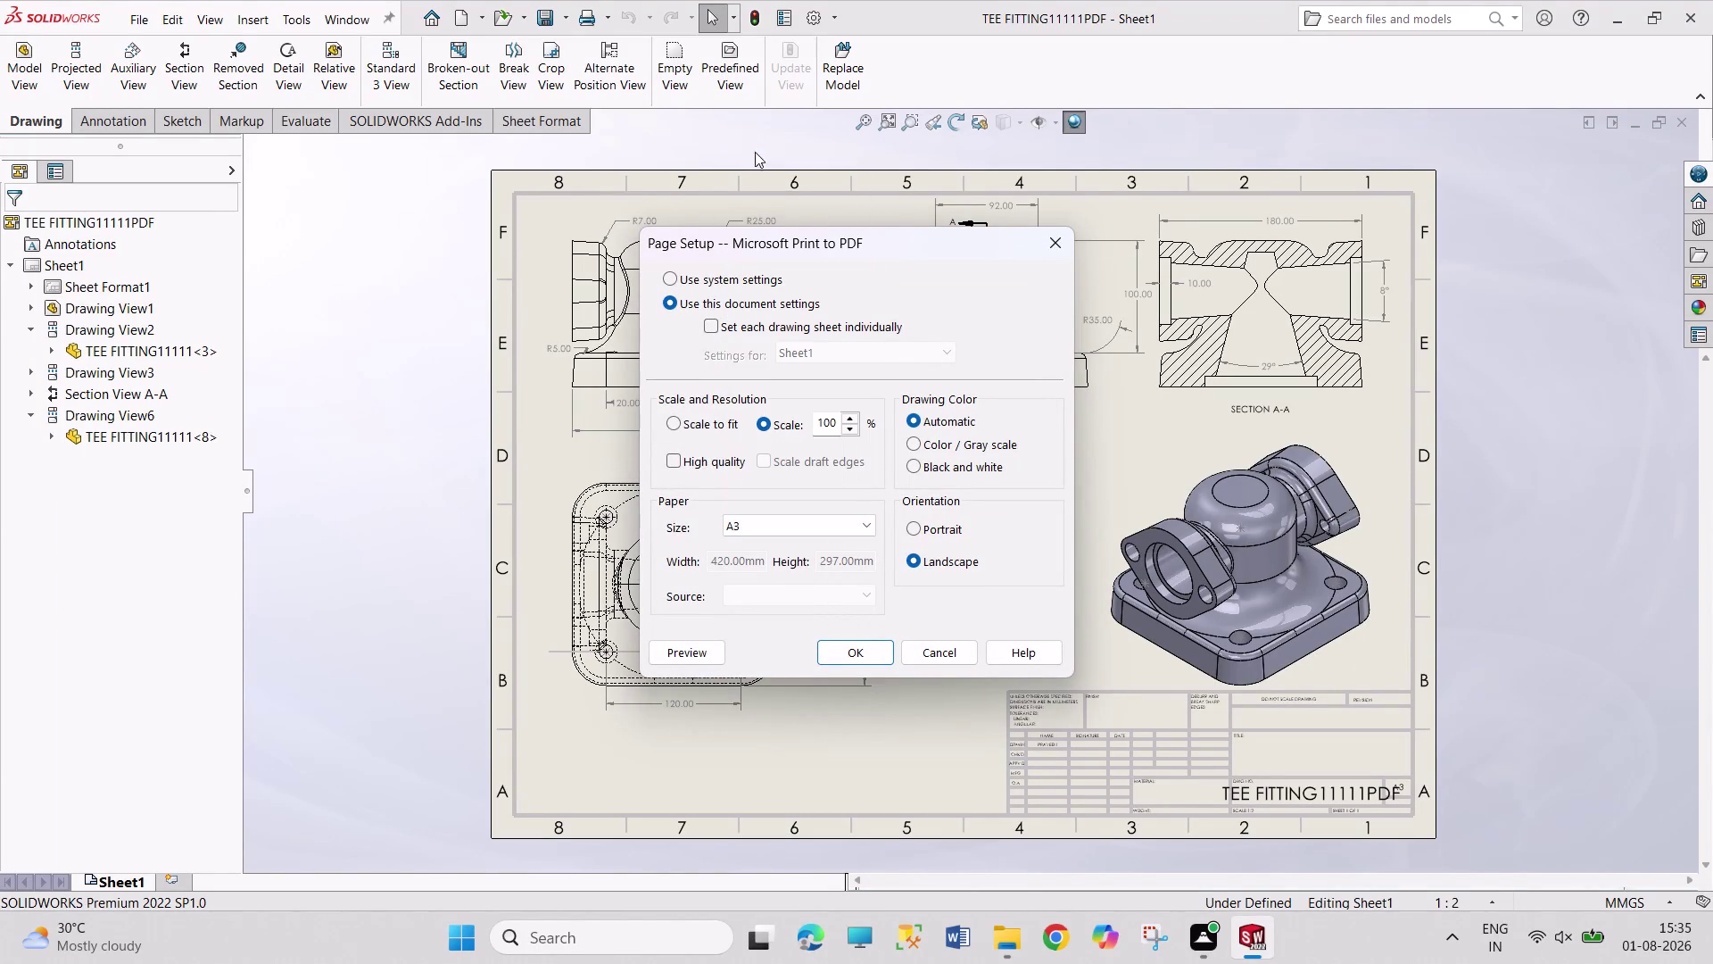
click(701, 649)
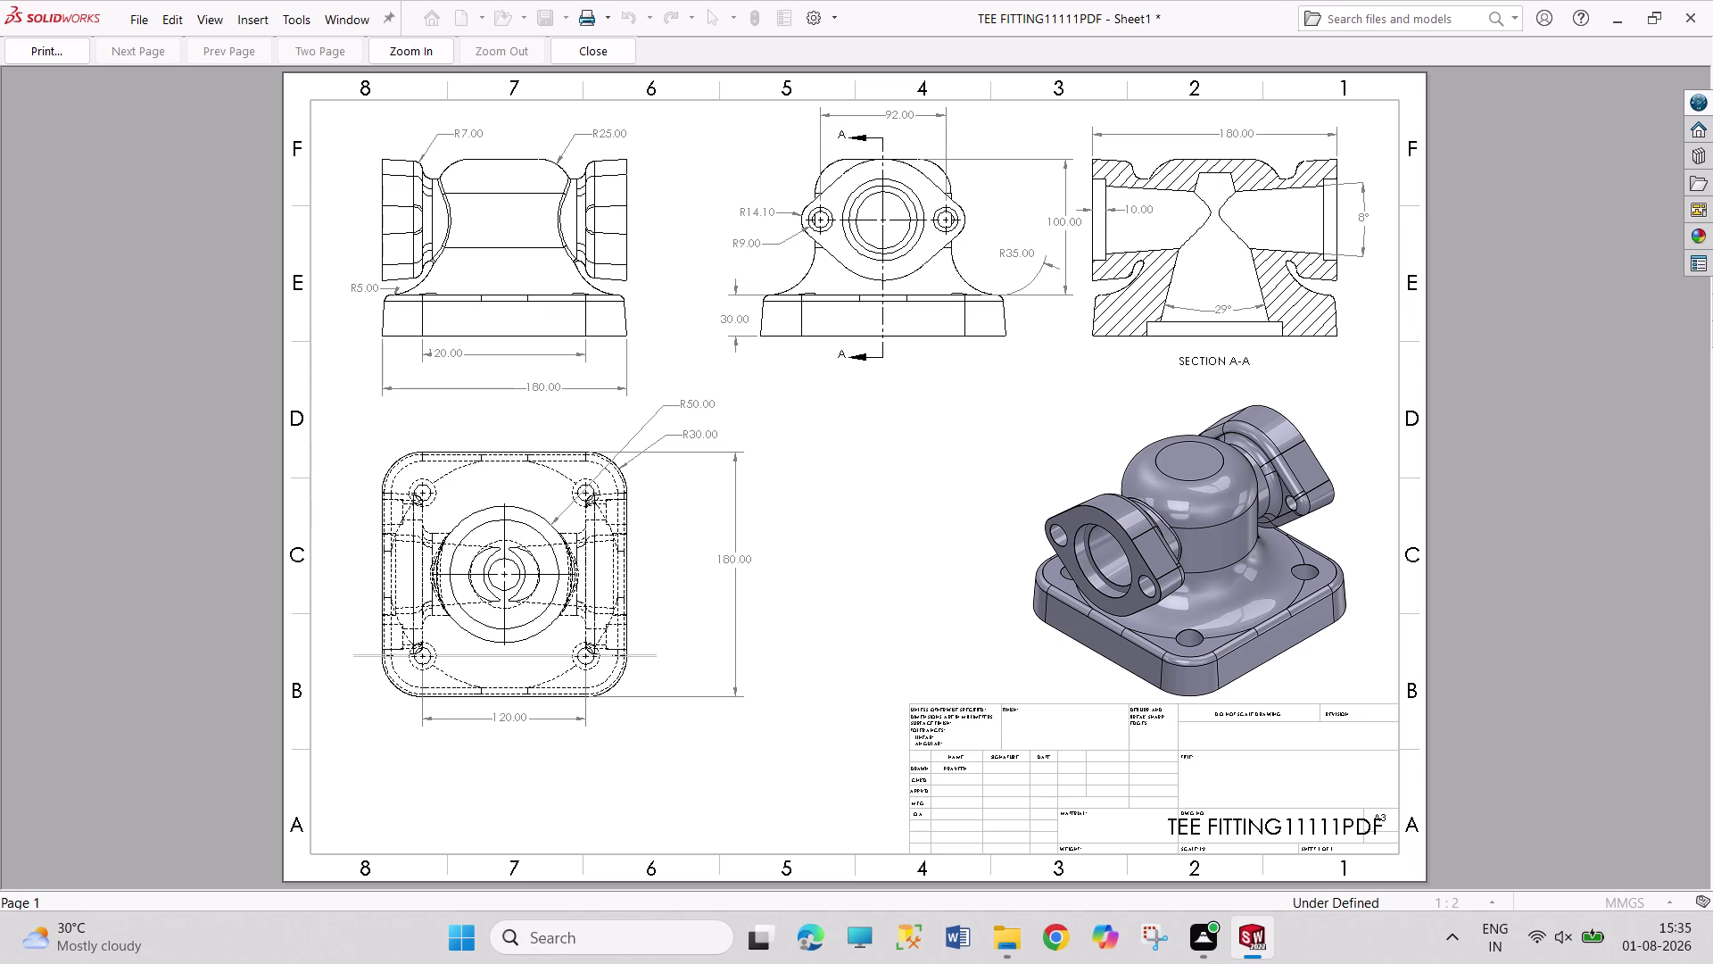
click(893, 553)
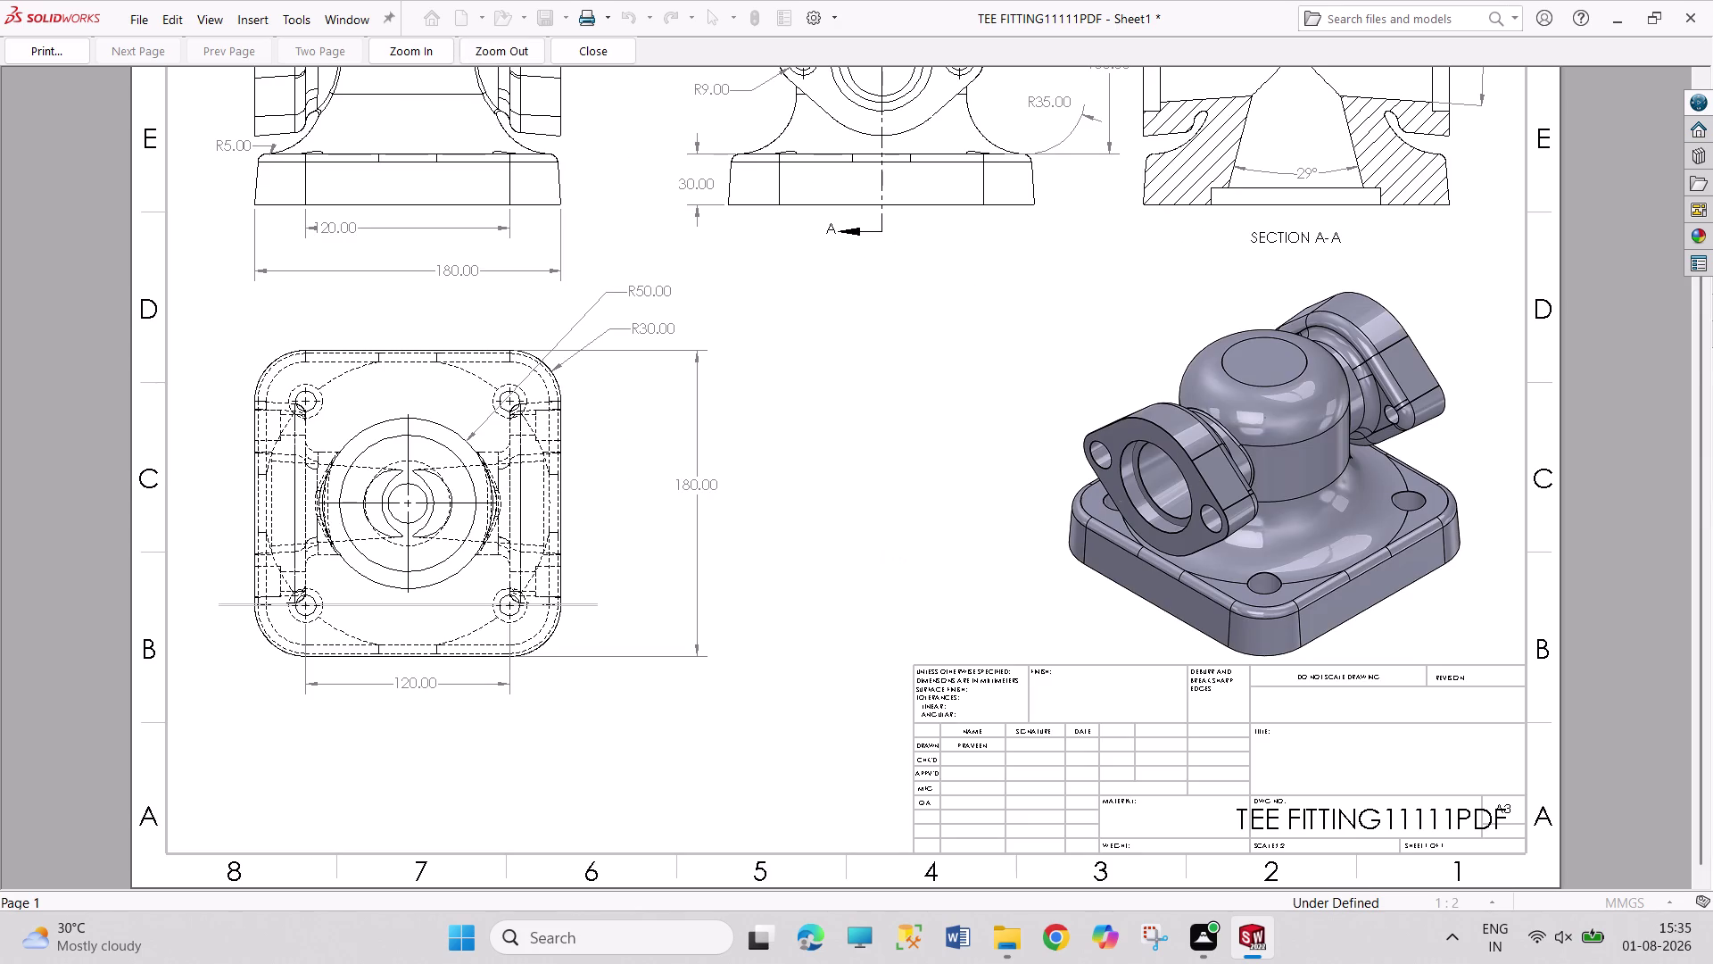
Zoom into the preview around the title block, then close the preview.
click(892, 553)
scroll(down, 3)
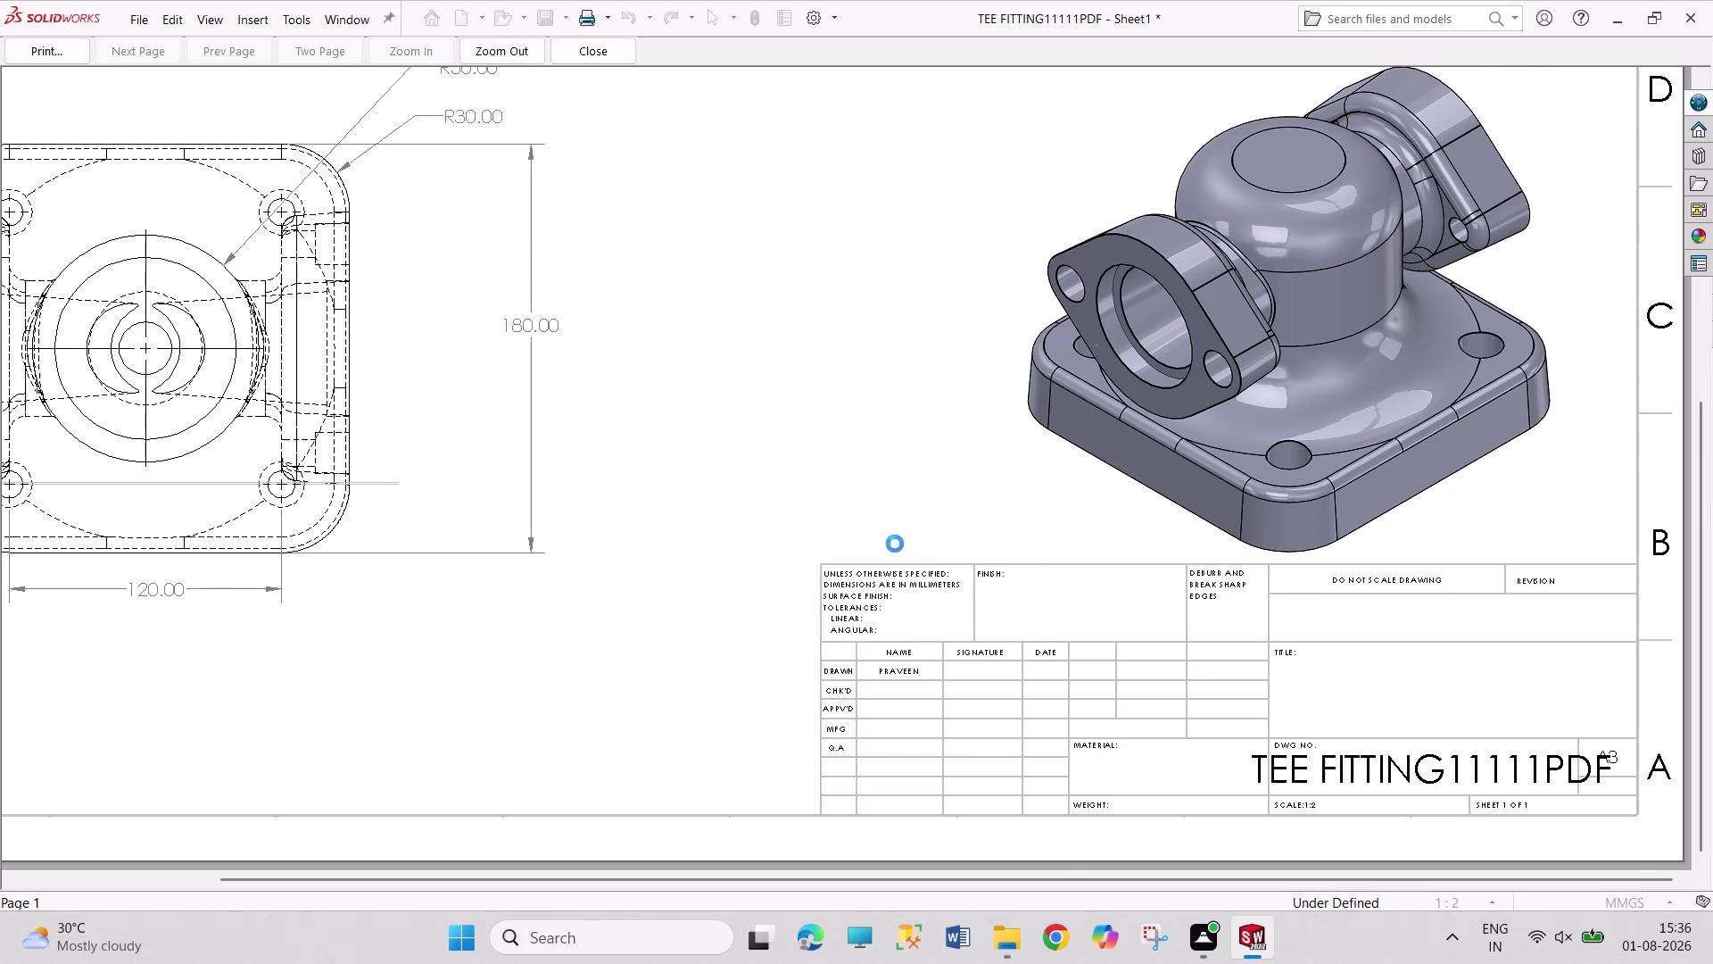
scroll(down, 3)
scroll(up, 3)
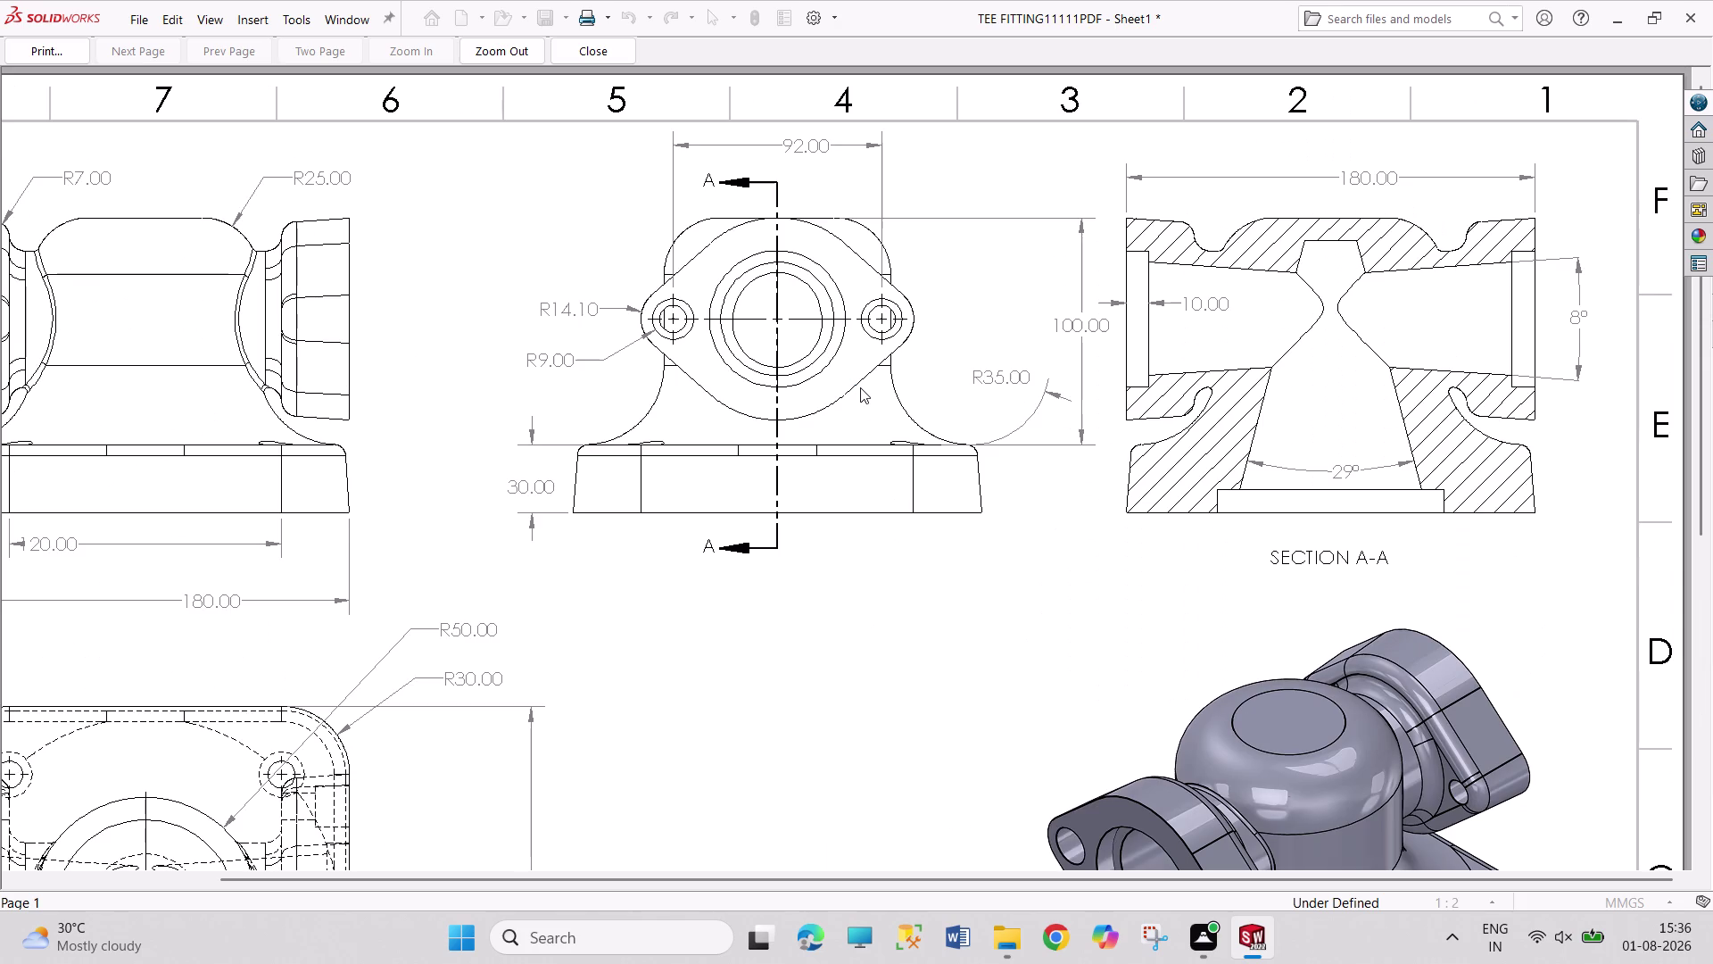
key(Escape)
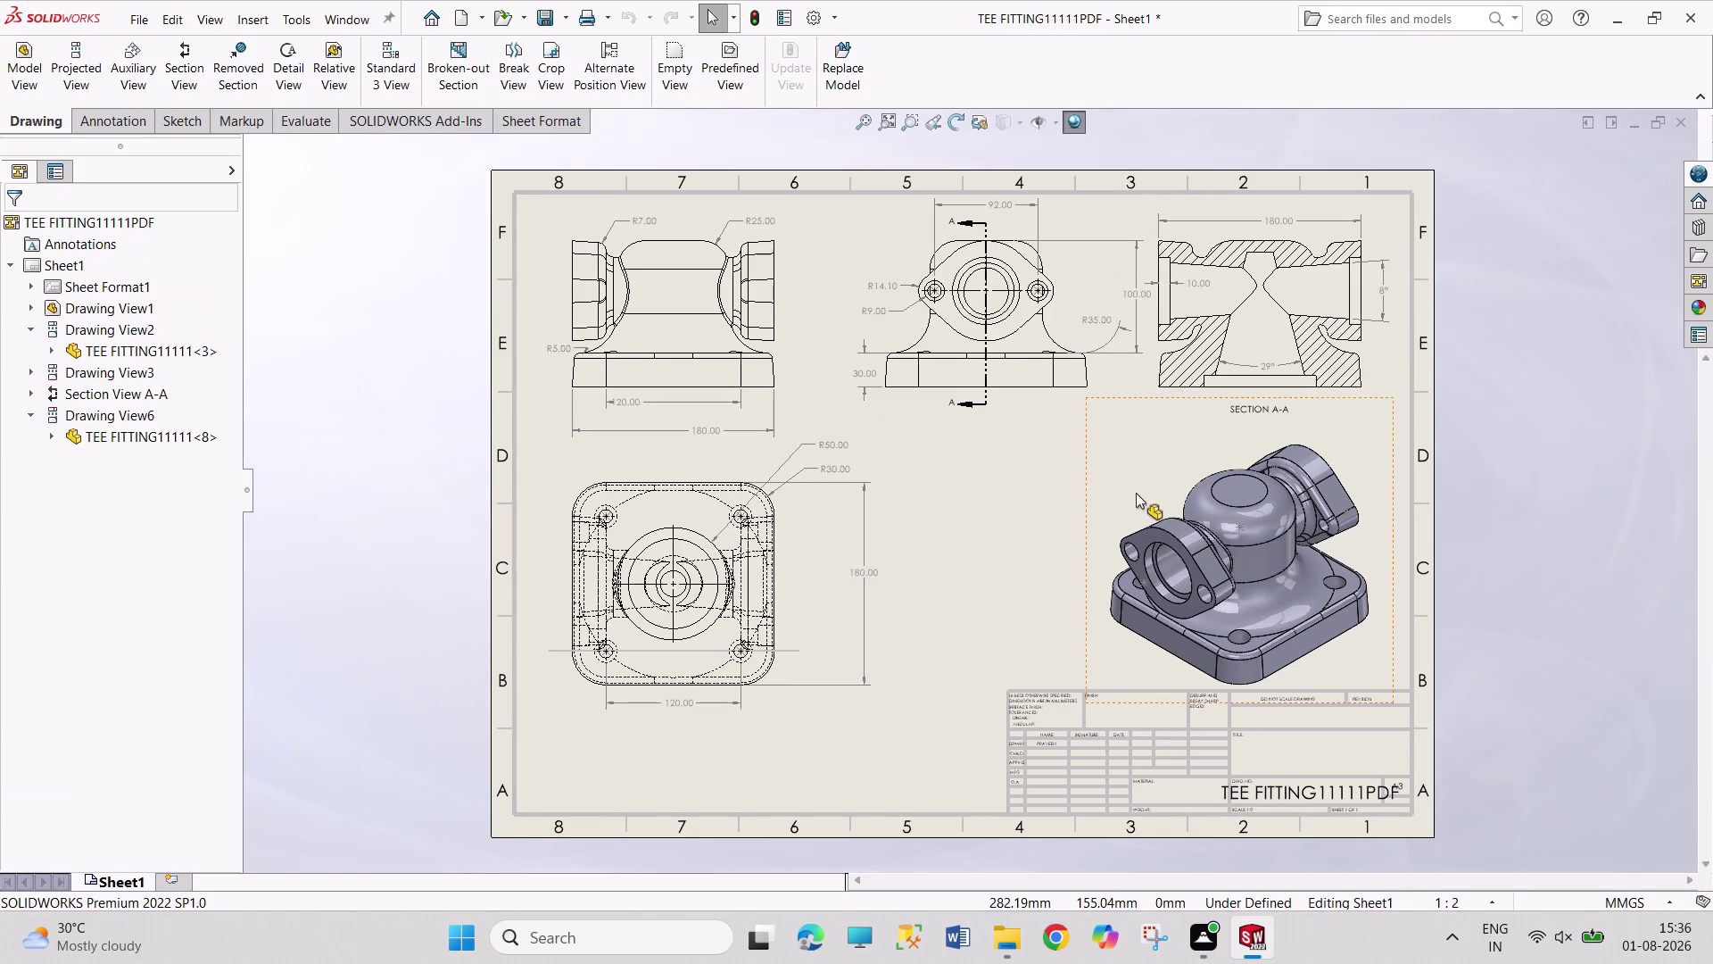
Enter sheet-format editing and open the title-block drawing name note.
right_click(63, 260)
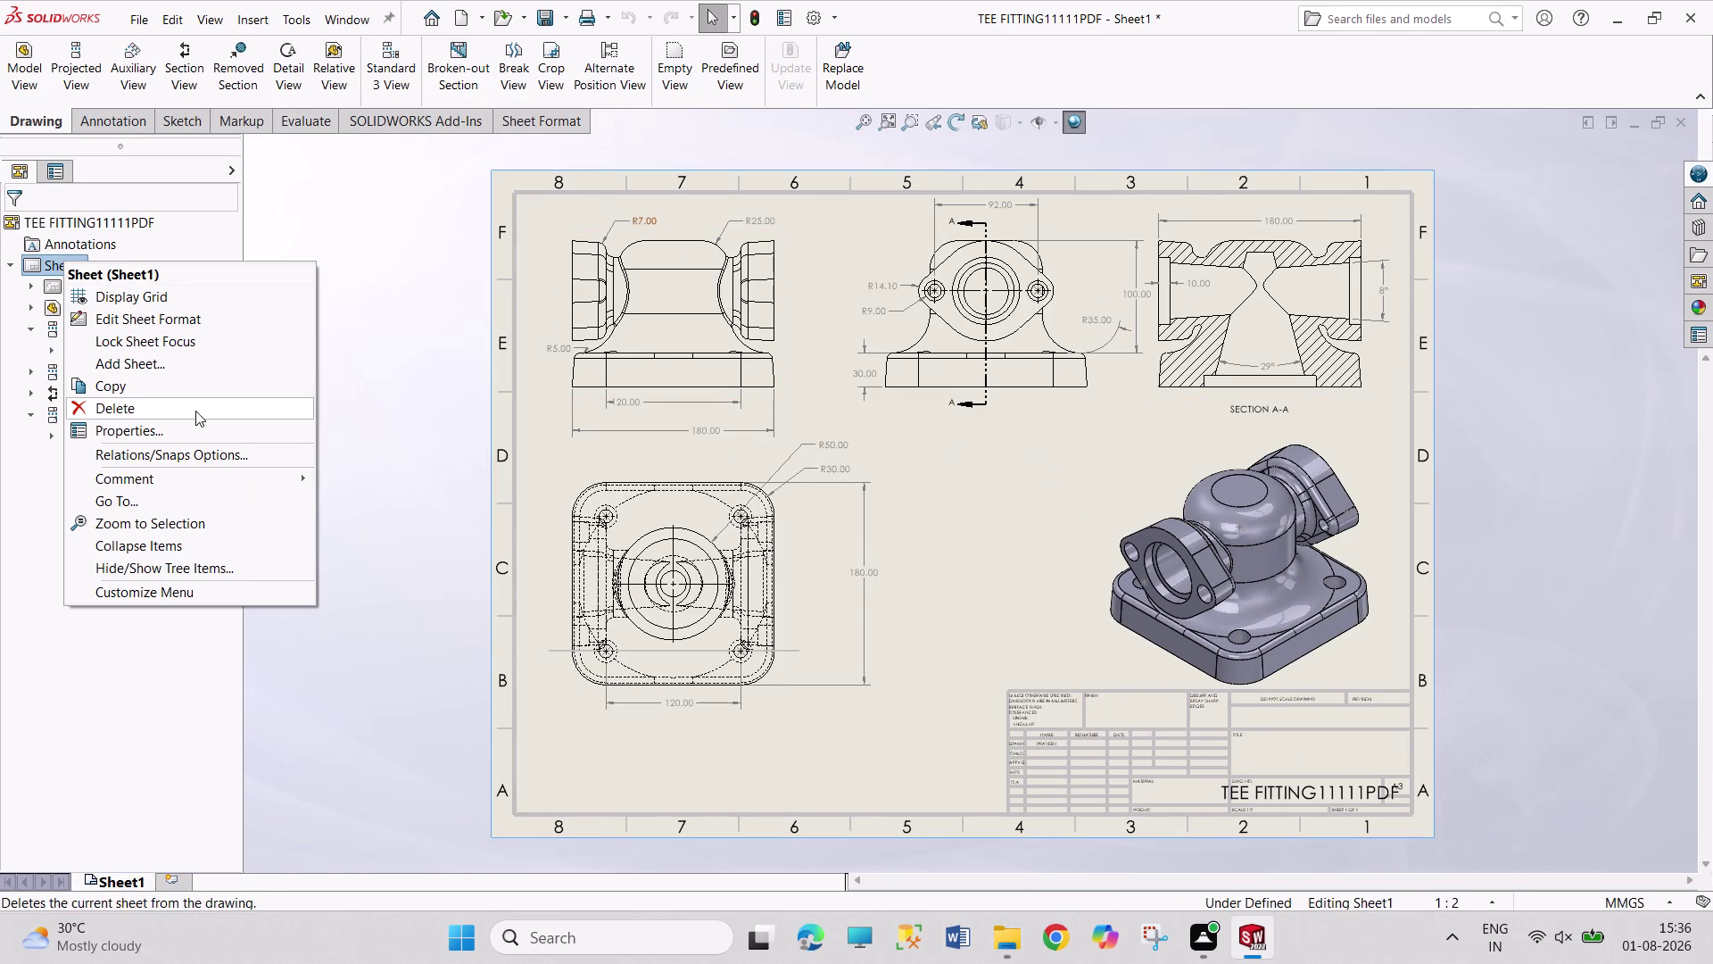
click(188, 316)
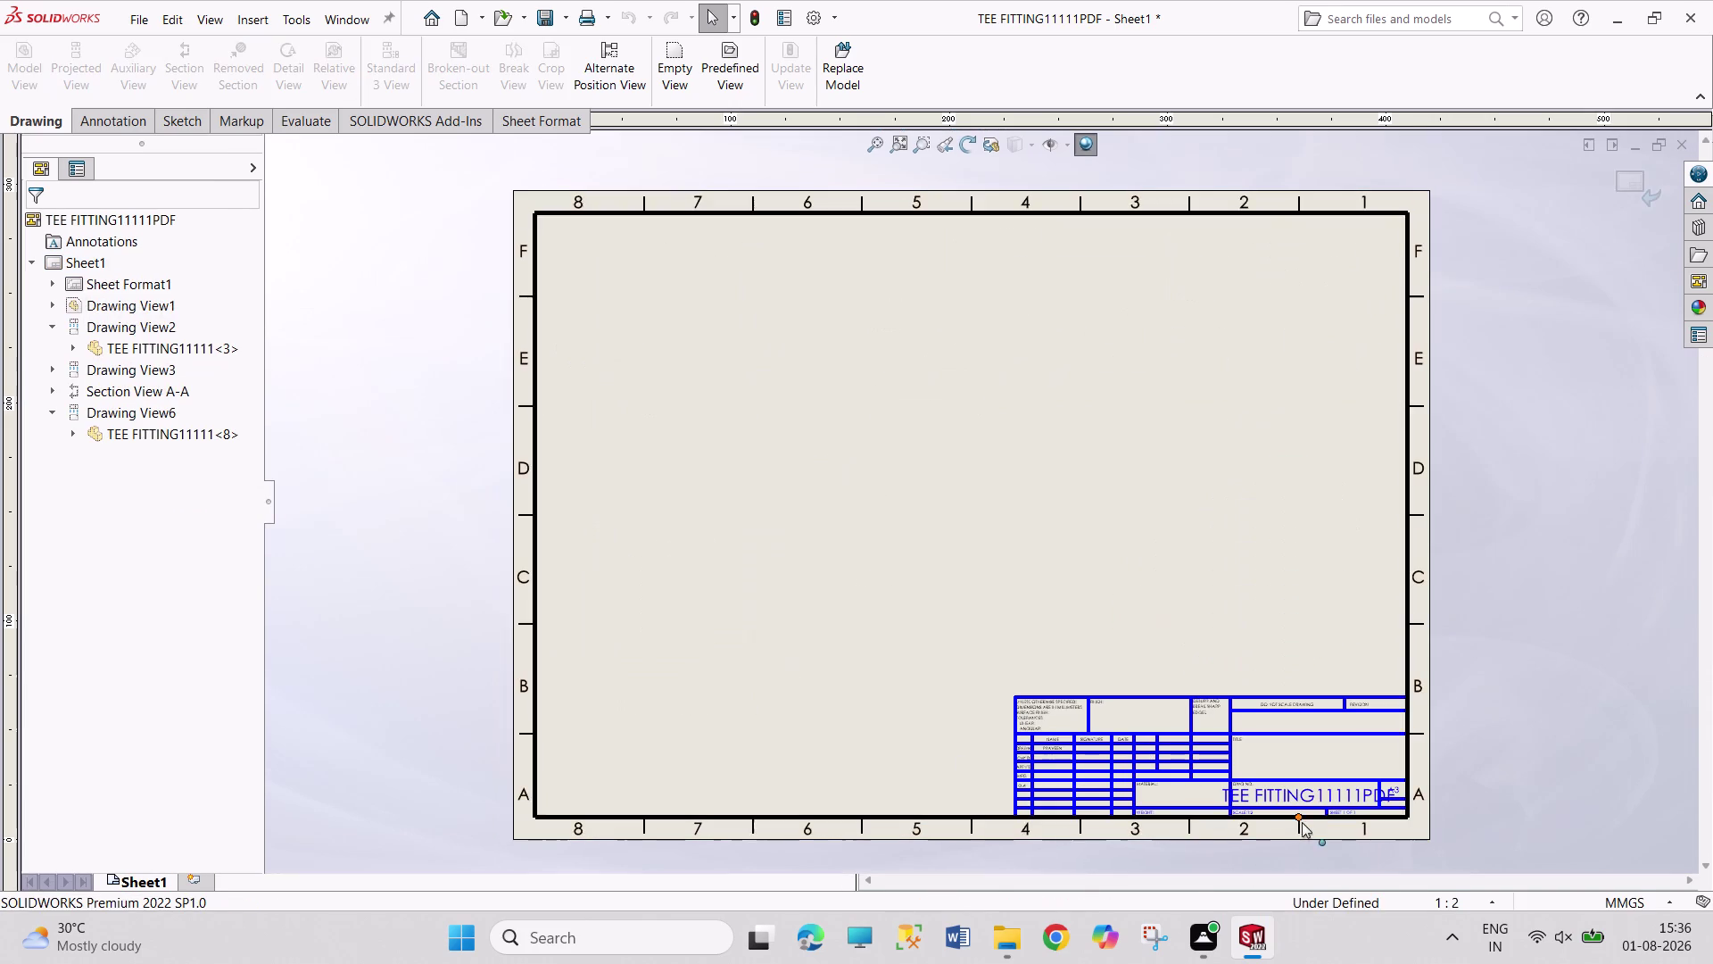
click(1310, 790)
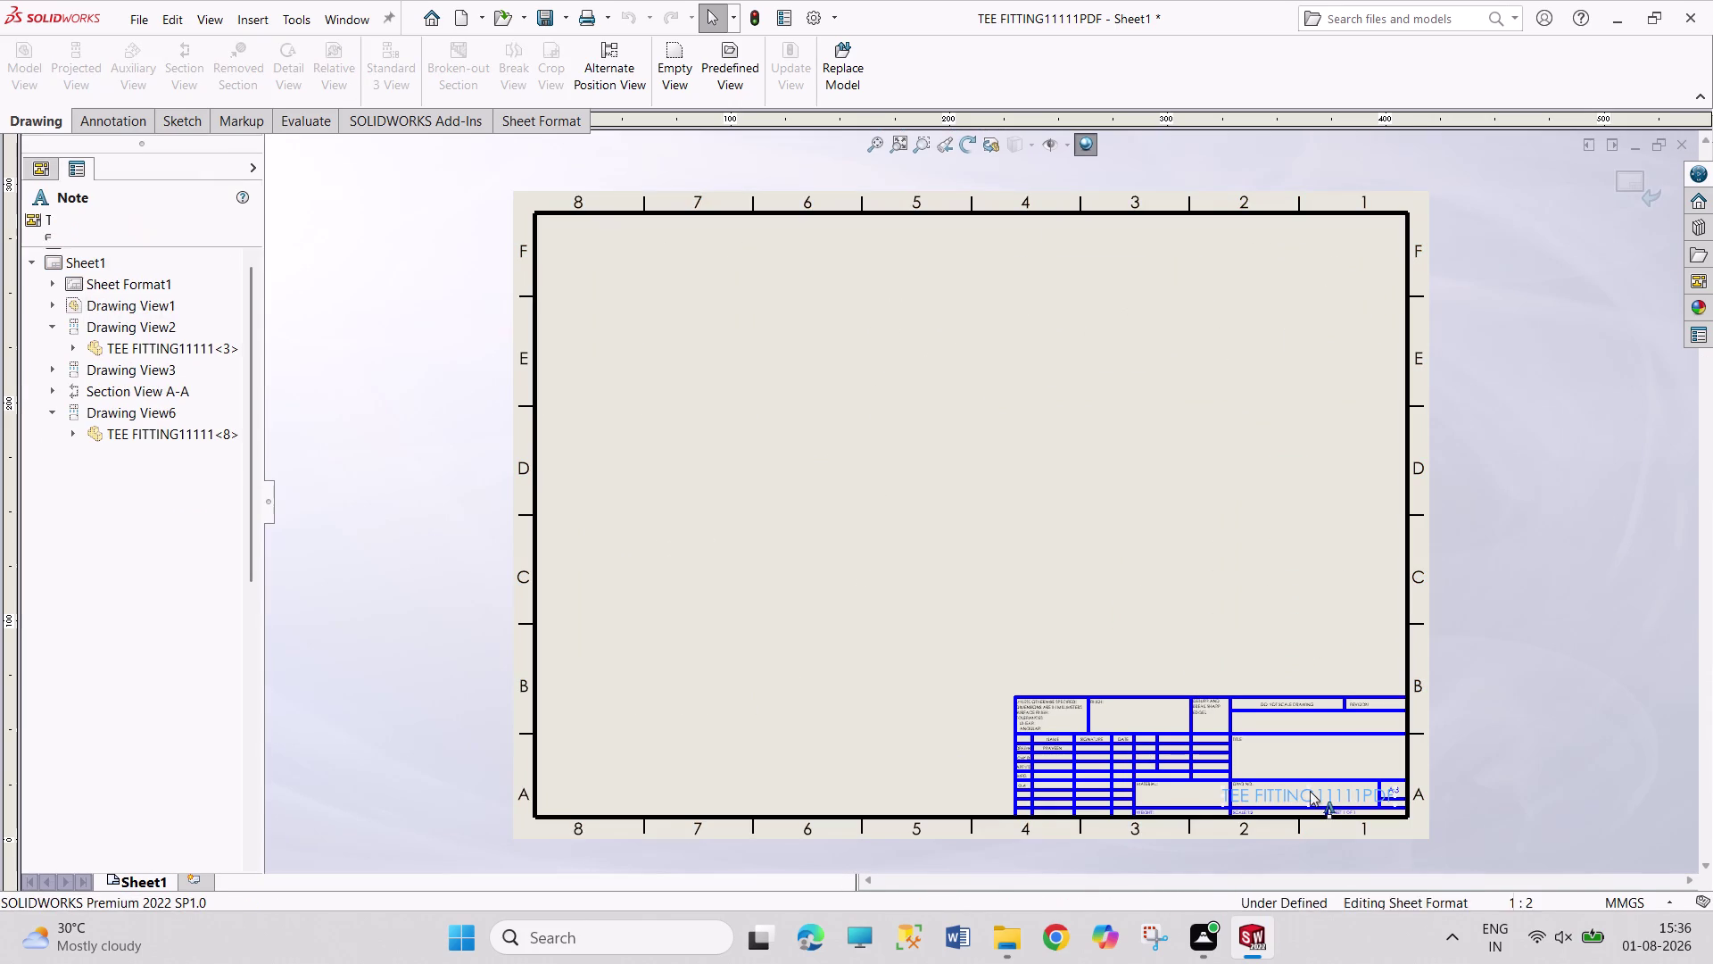
double_click(1310, 790)
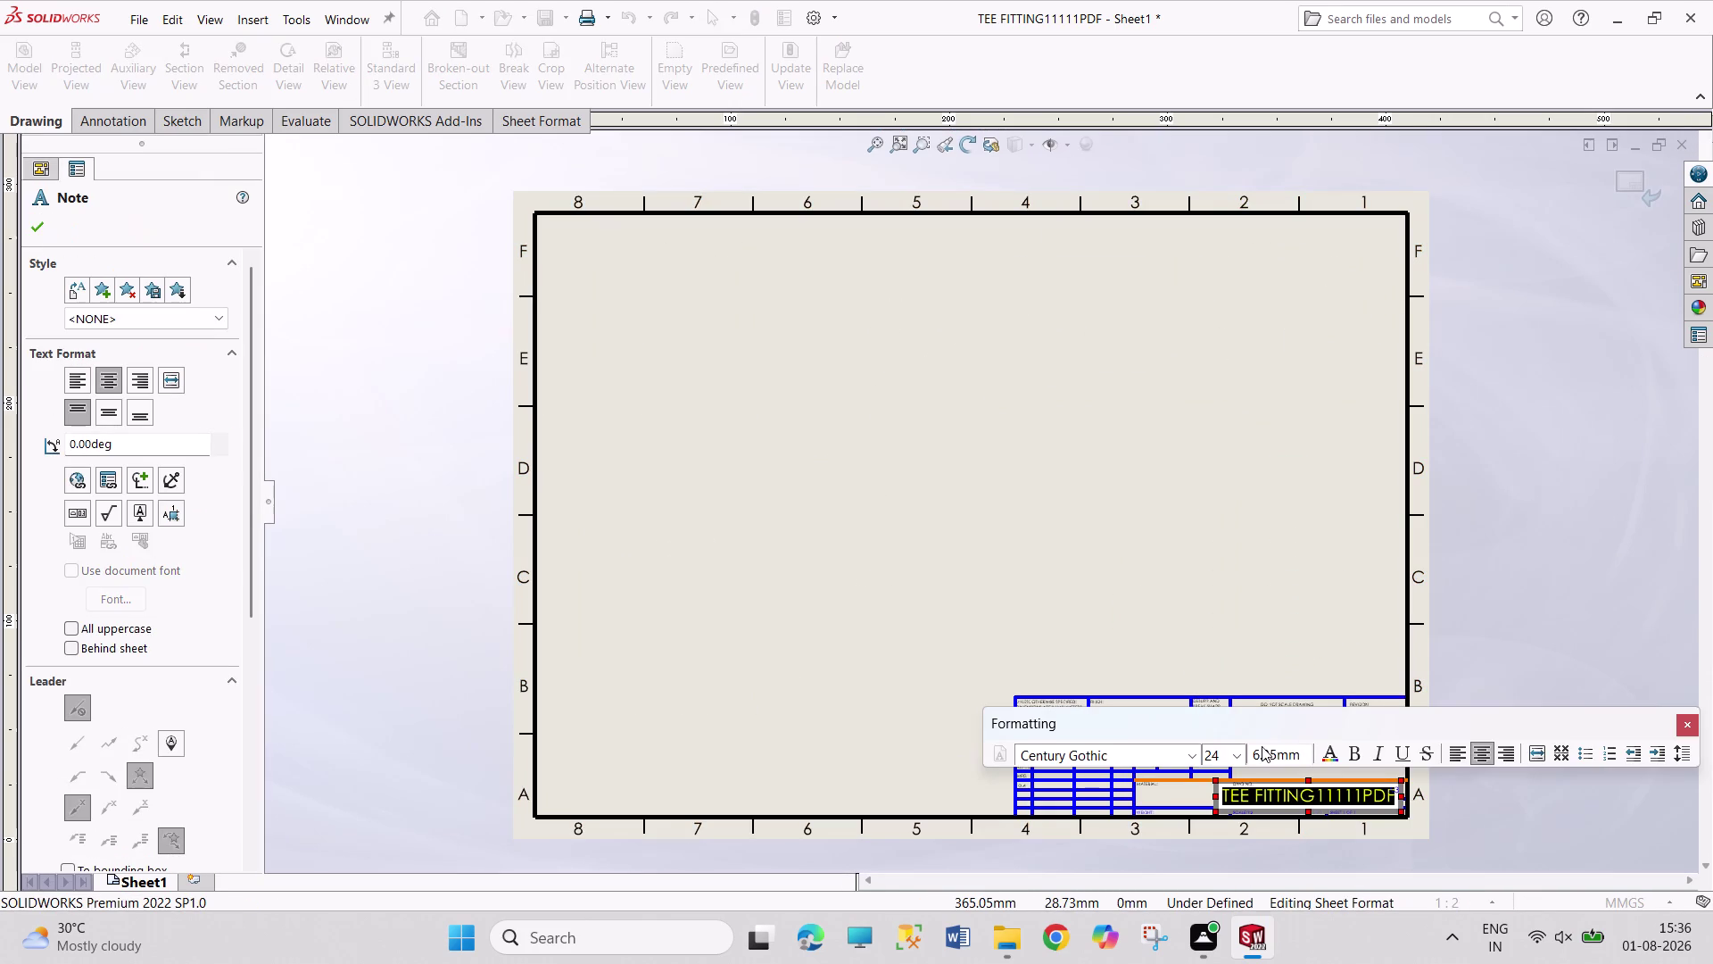
Set the drawing name's font size to 20, save, and return to Edit Sheet.
click(1238, 757)
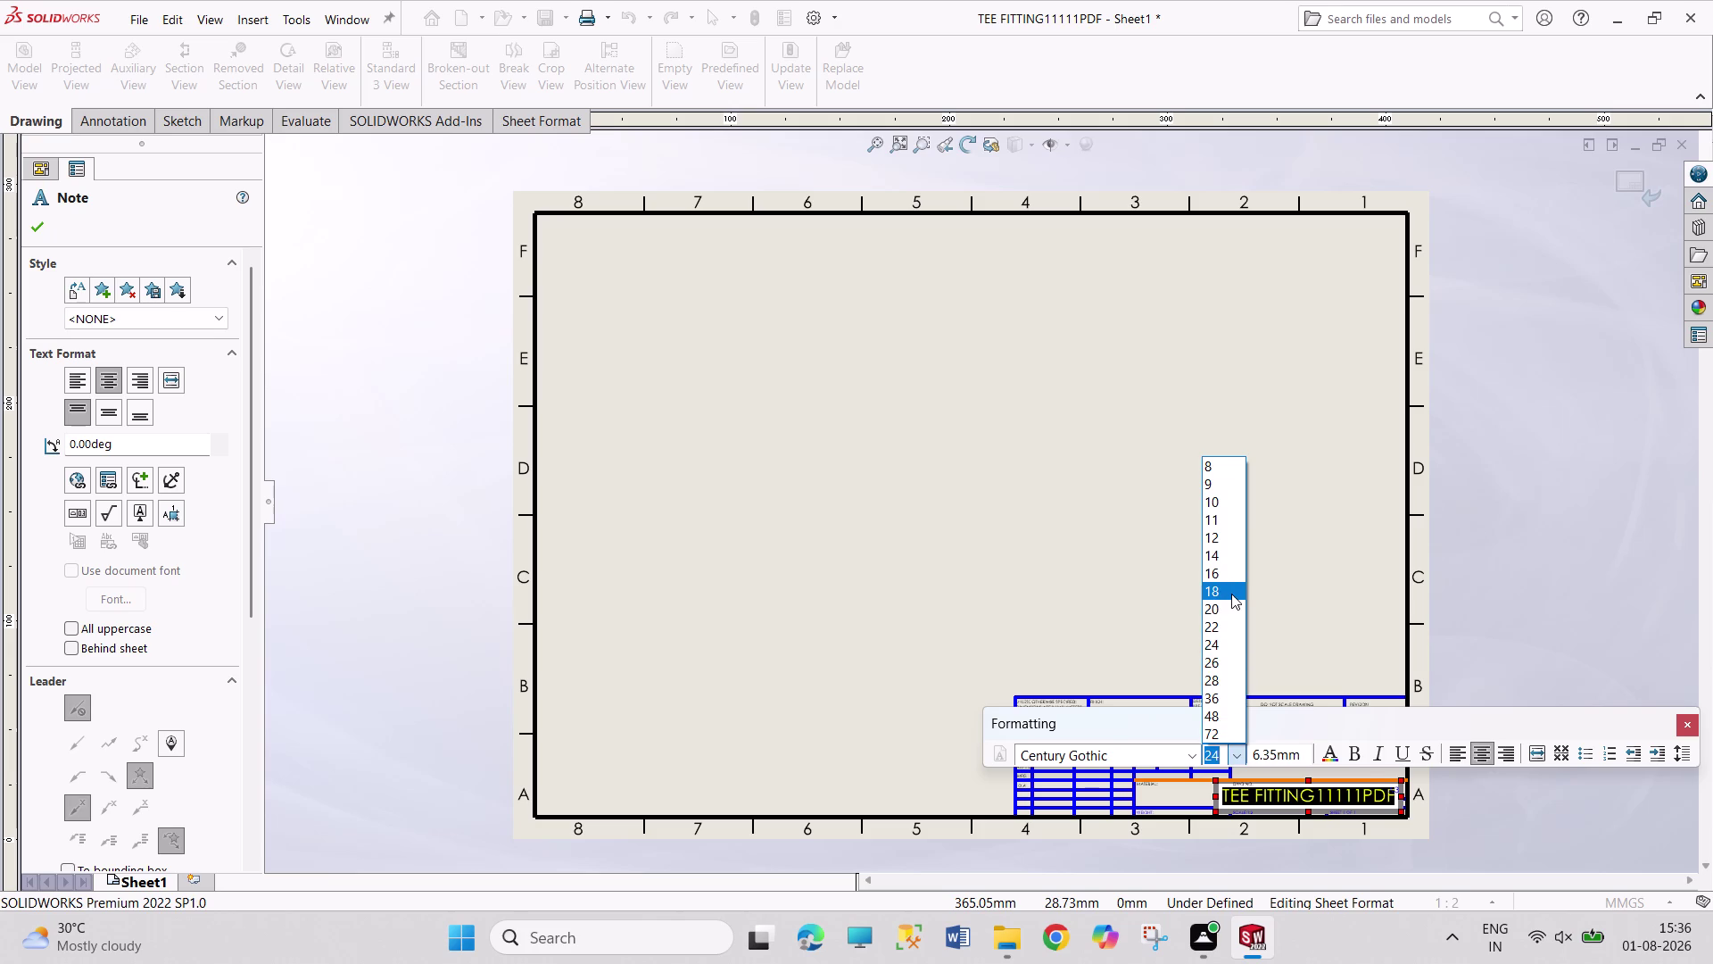
click(1231, 590)
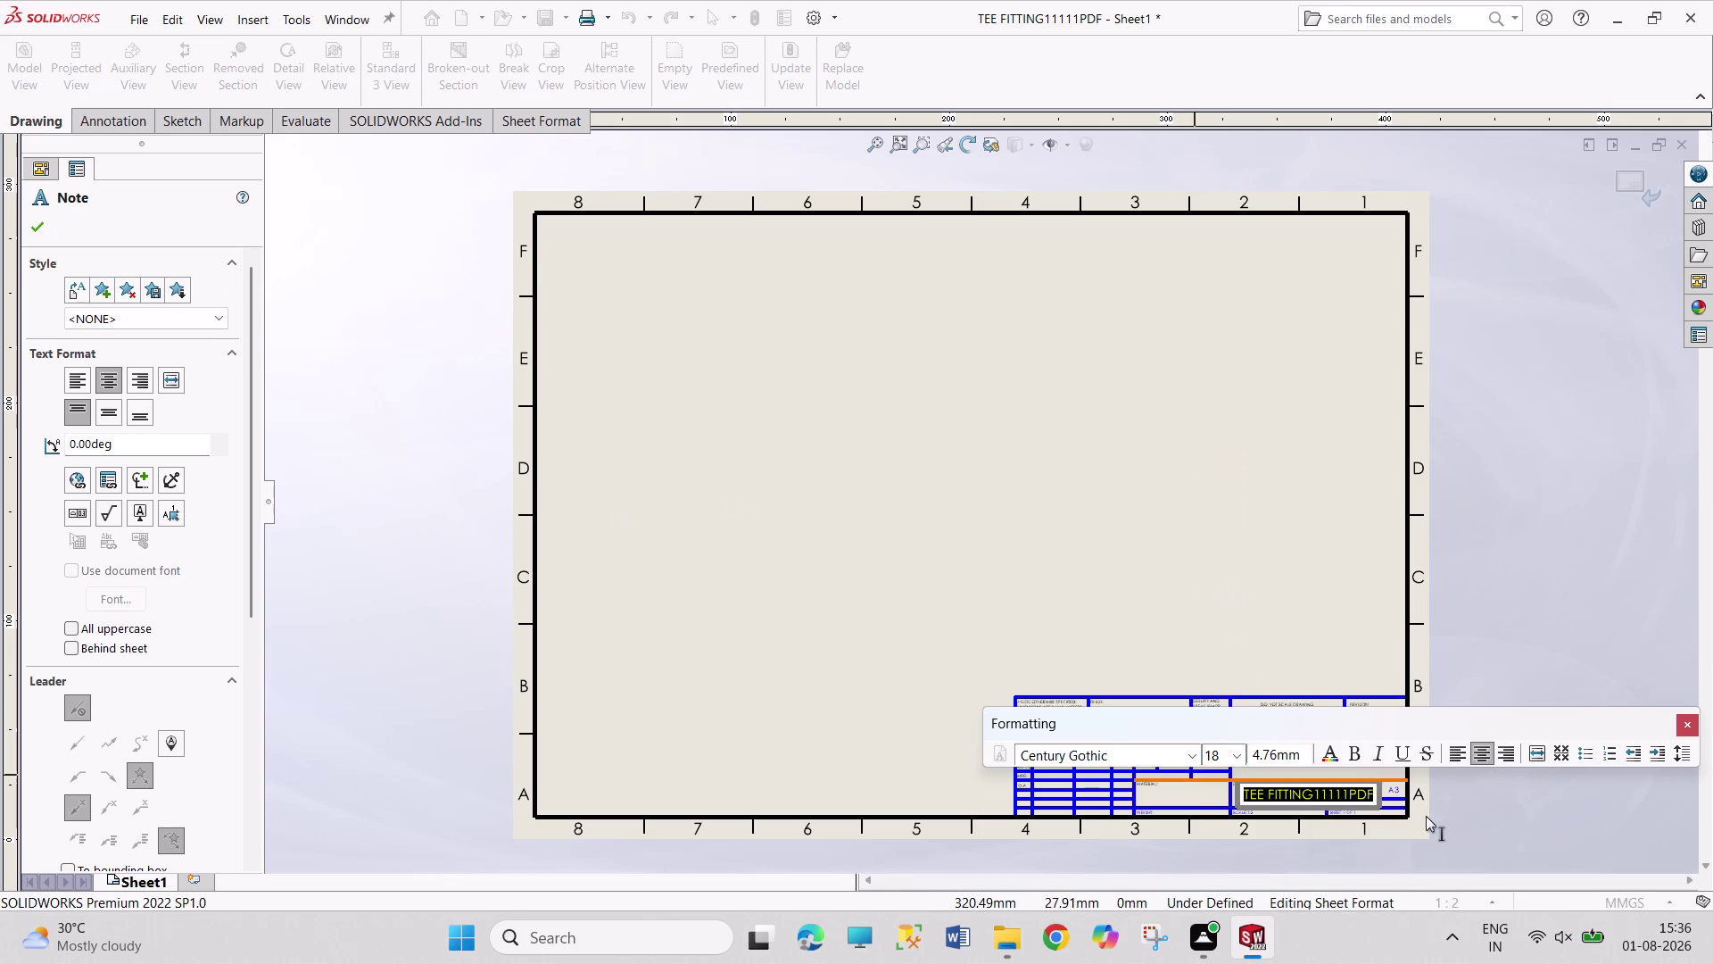
click(1234, 751)
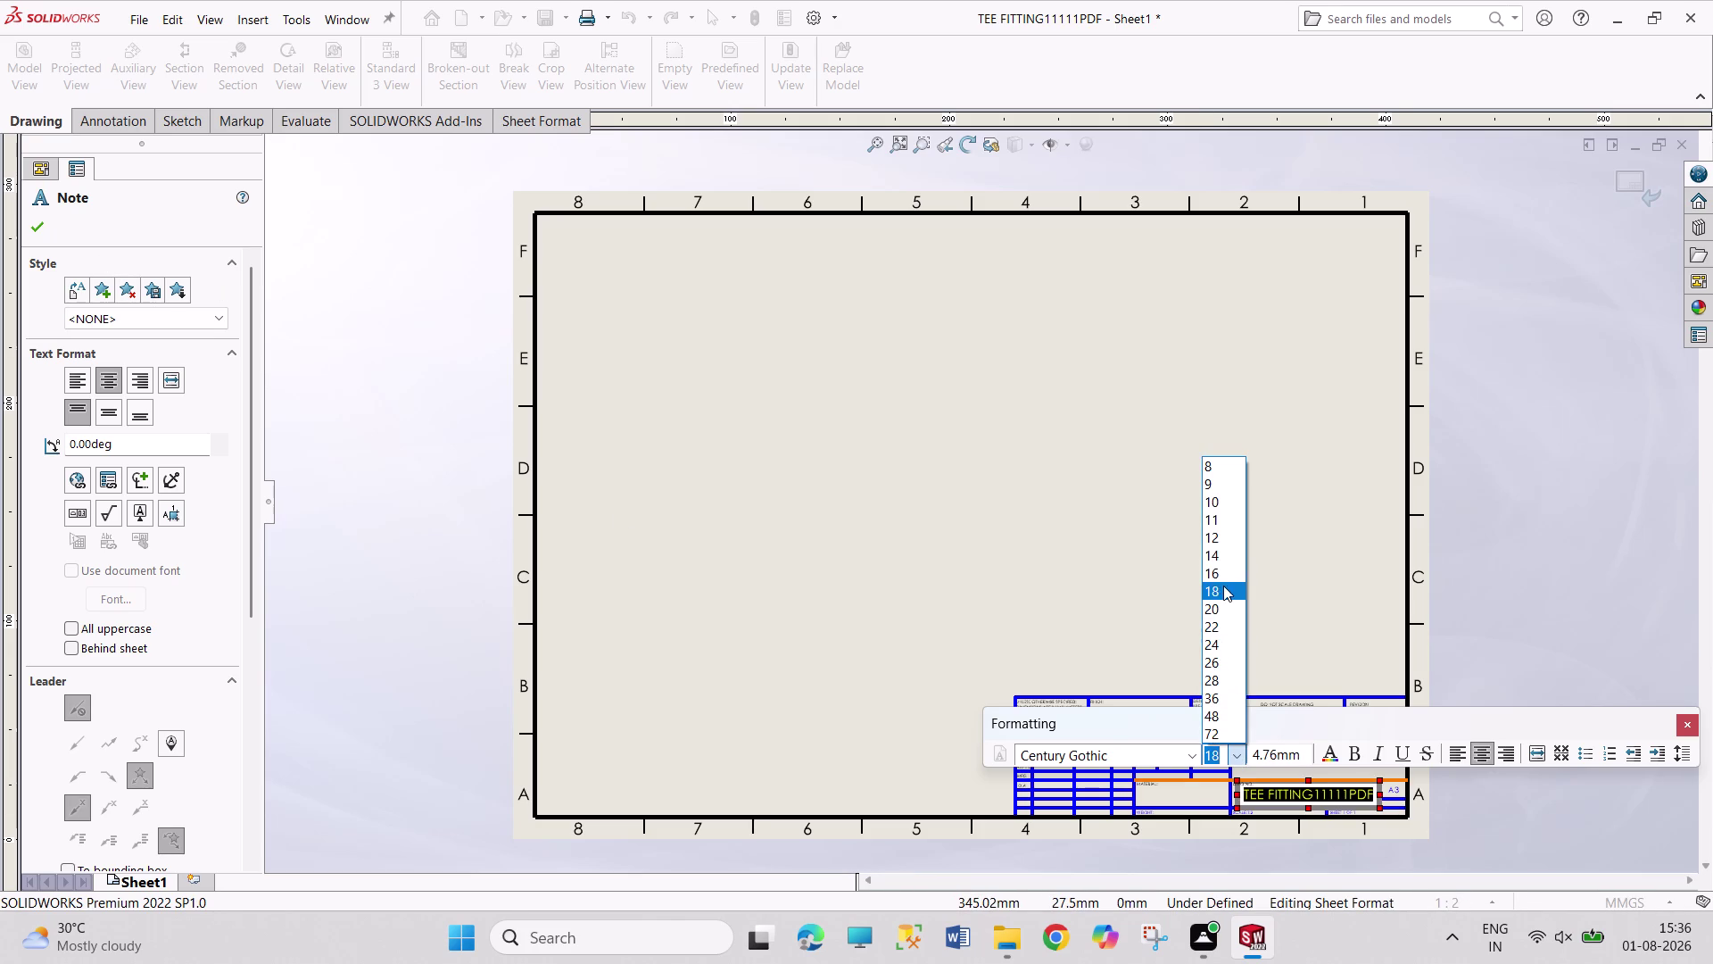
click(1226, 609)
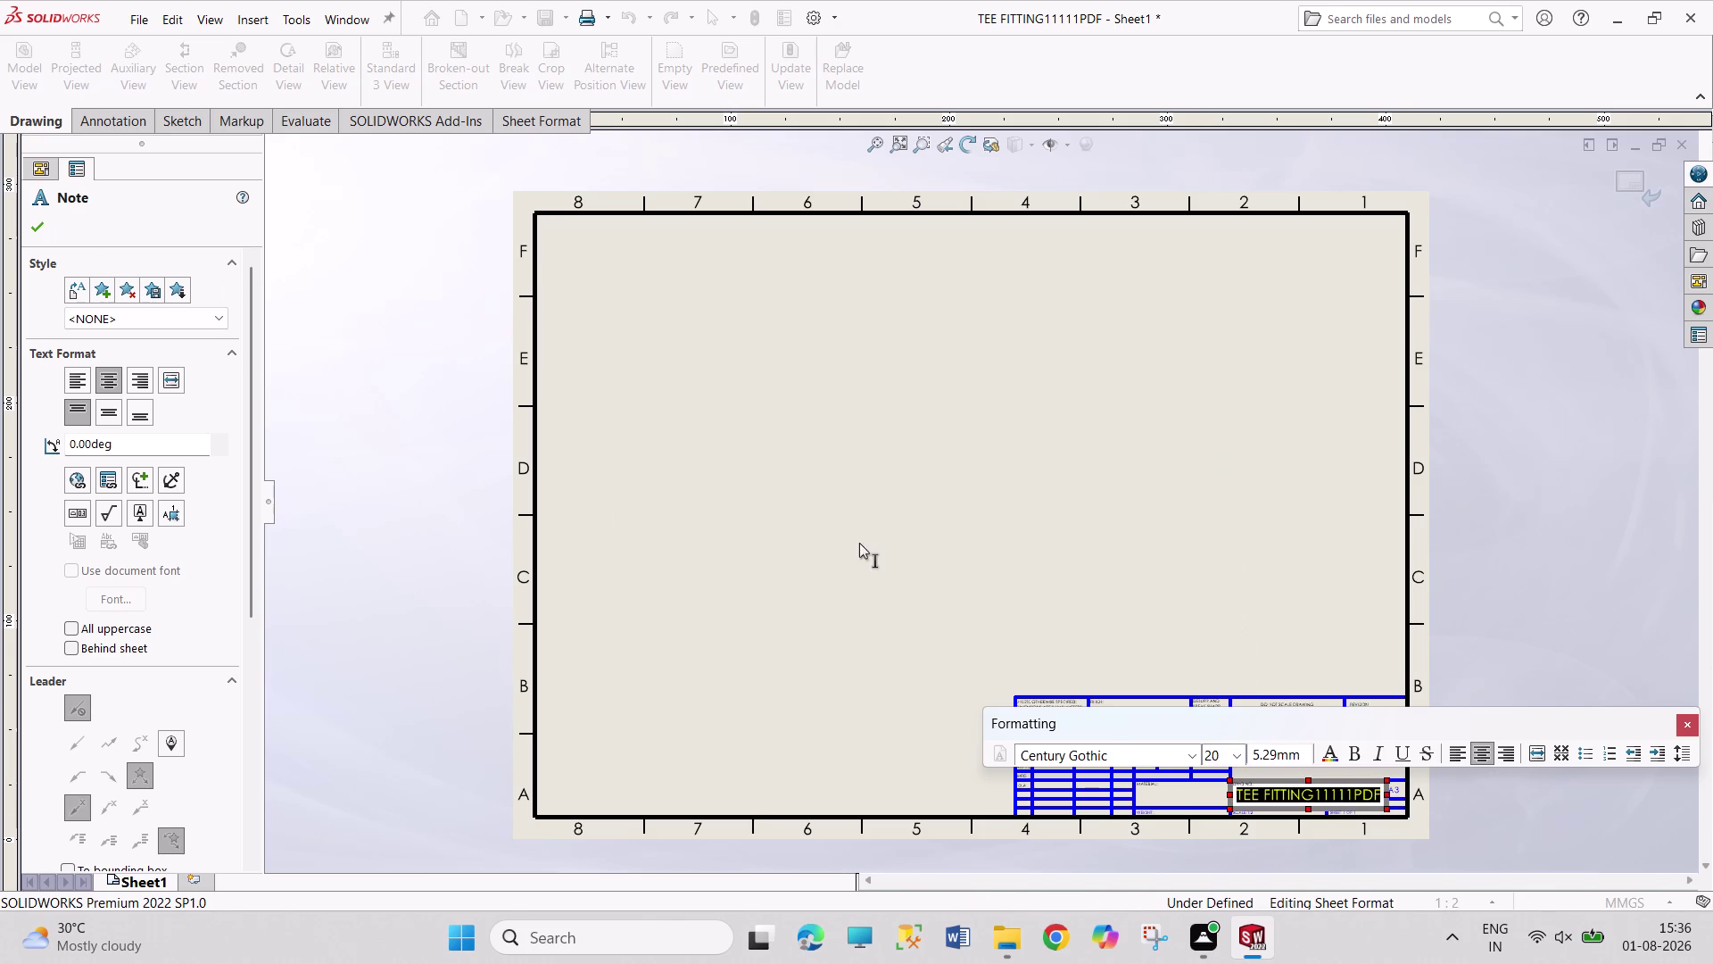
click(28, 225)
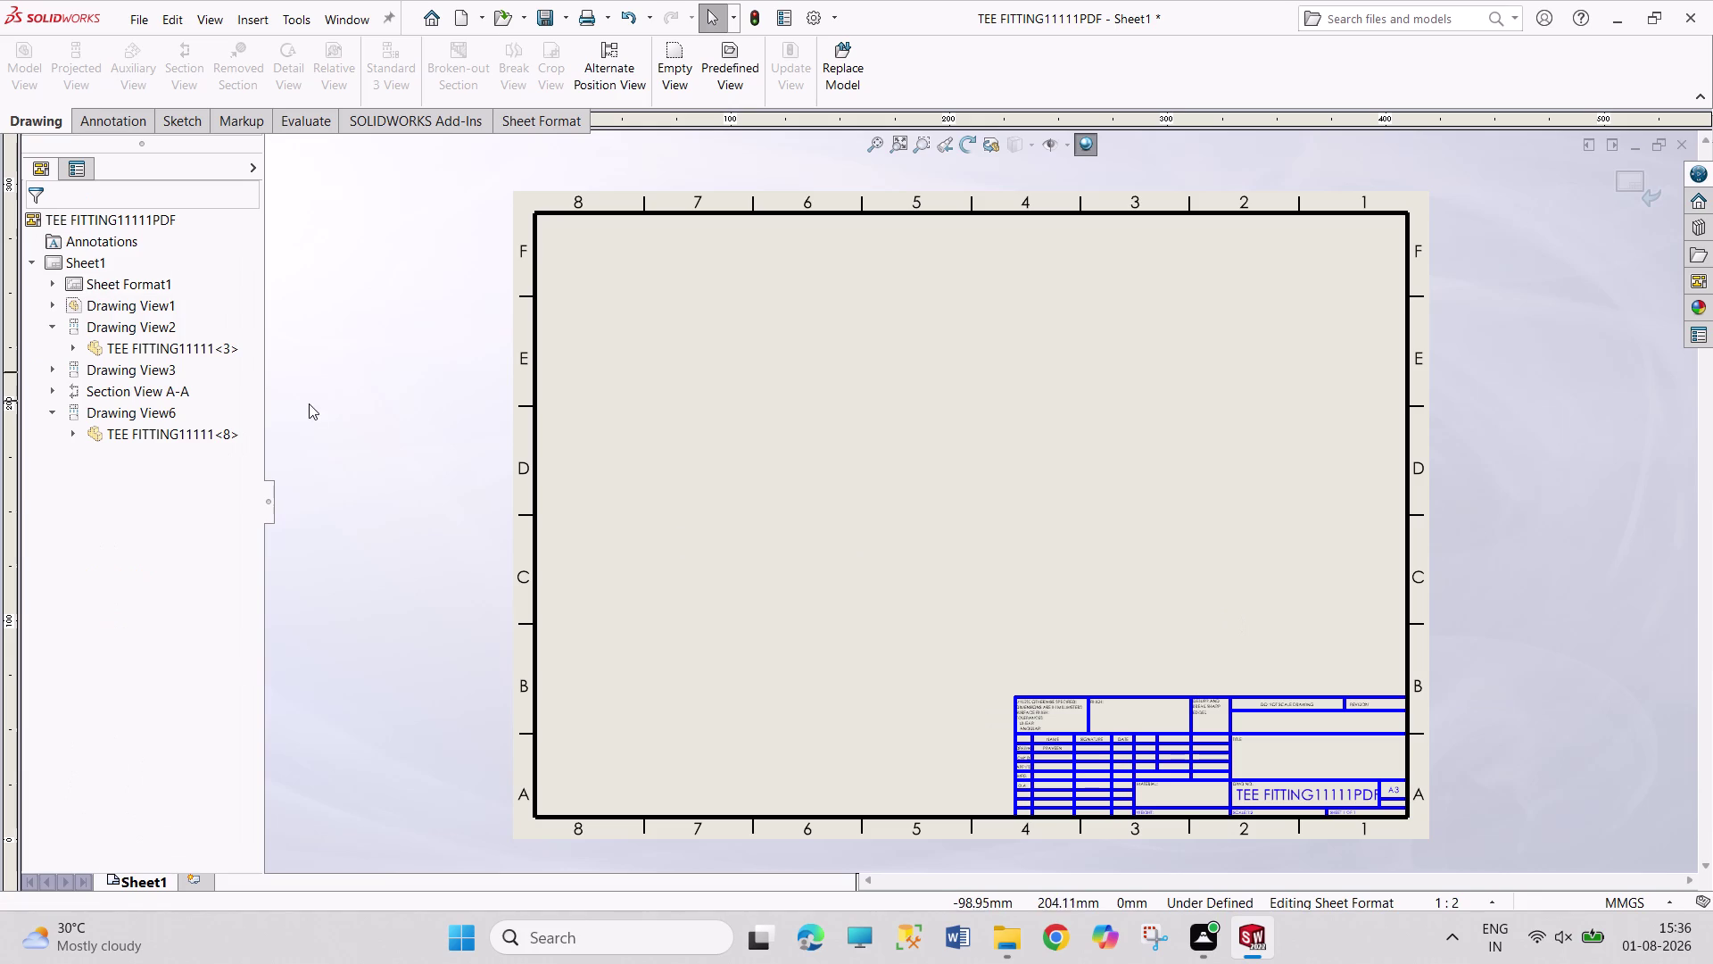
key(ctrl+s)
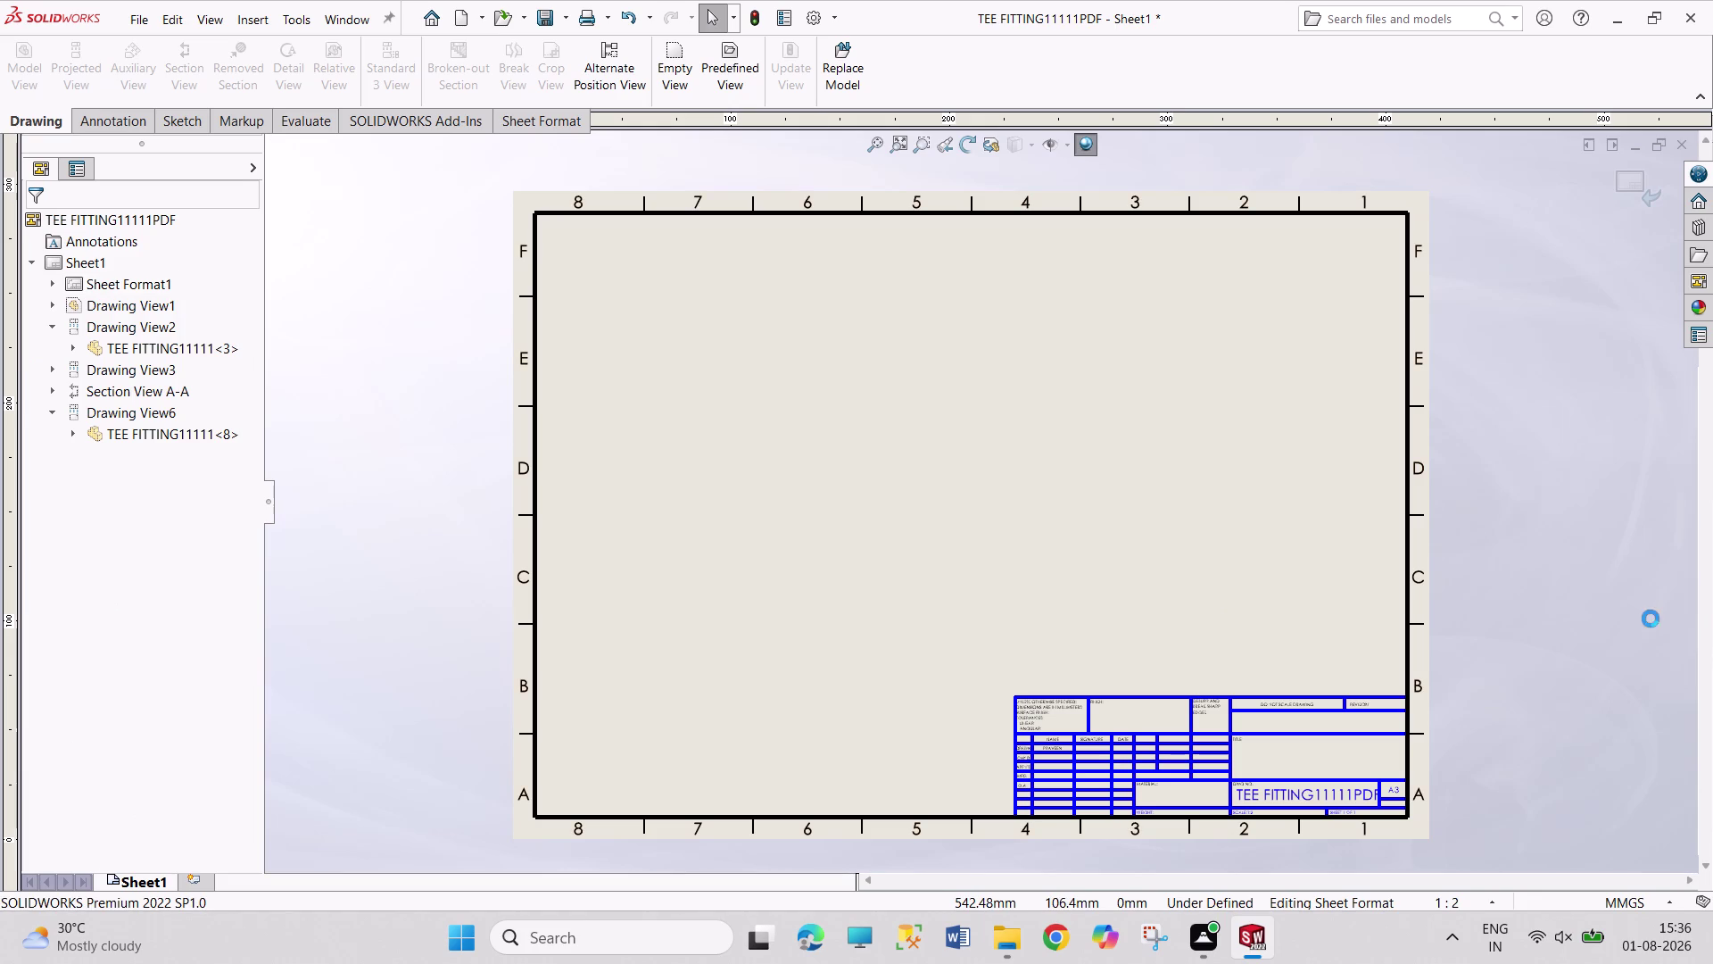
right_click(66, 262)
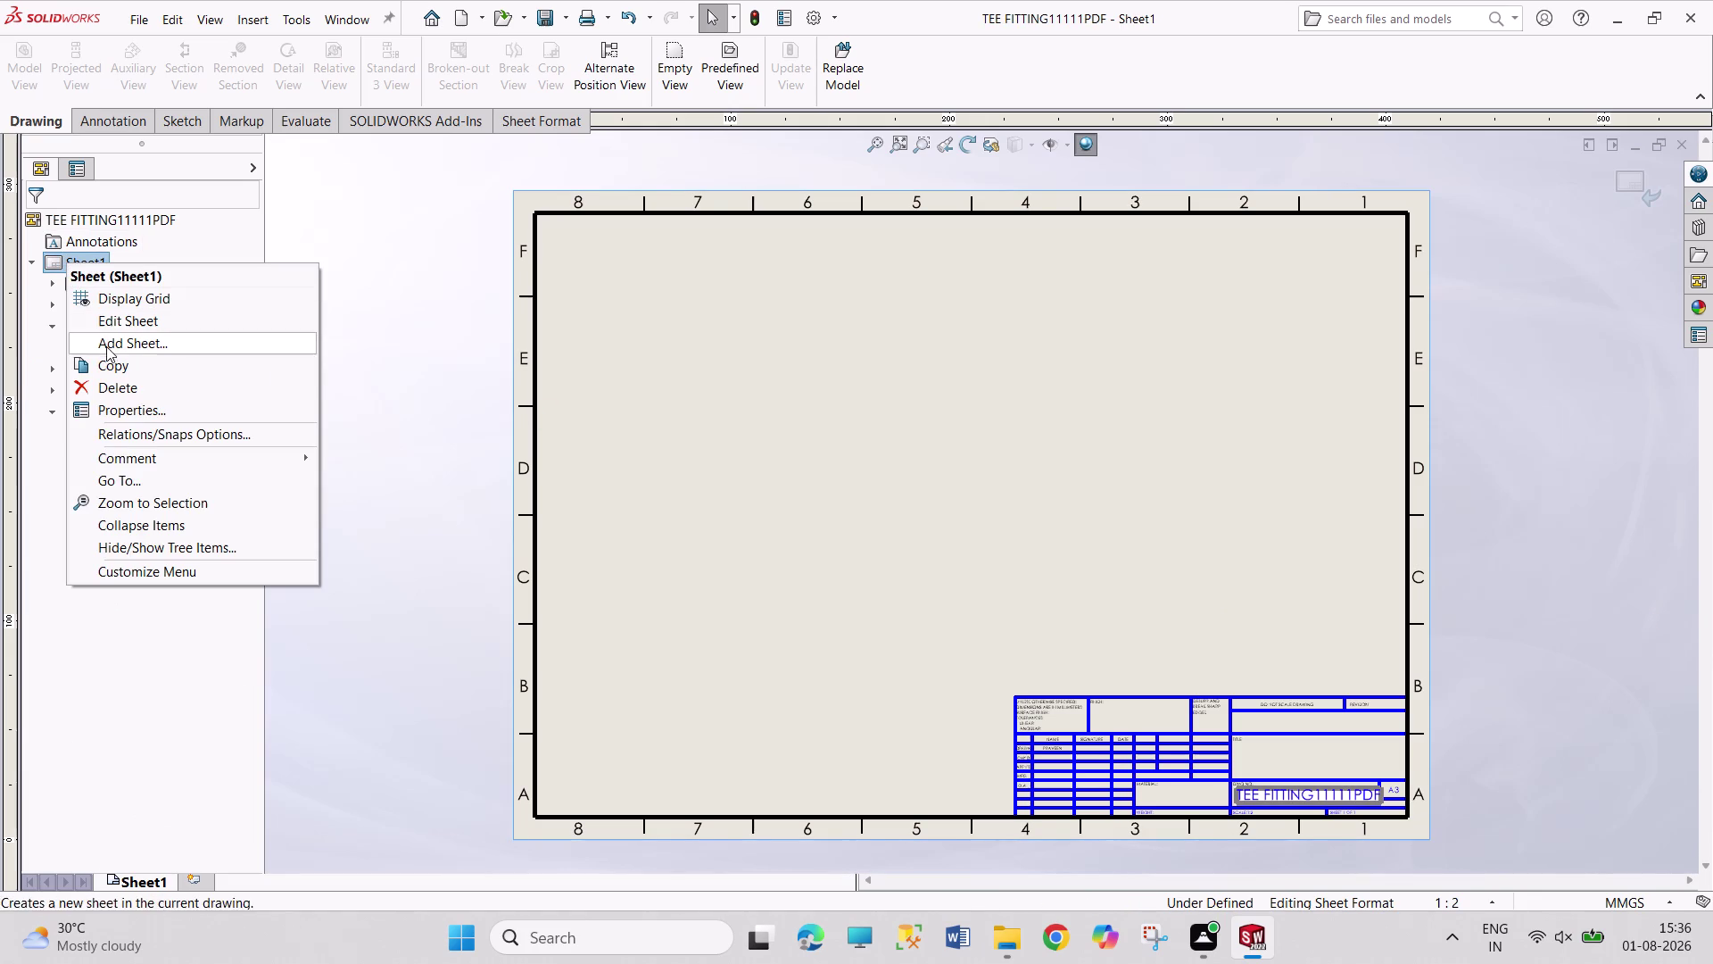
click(142, 321)
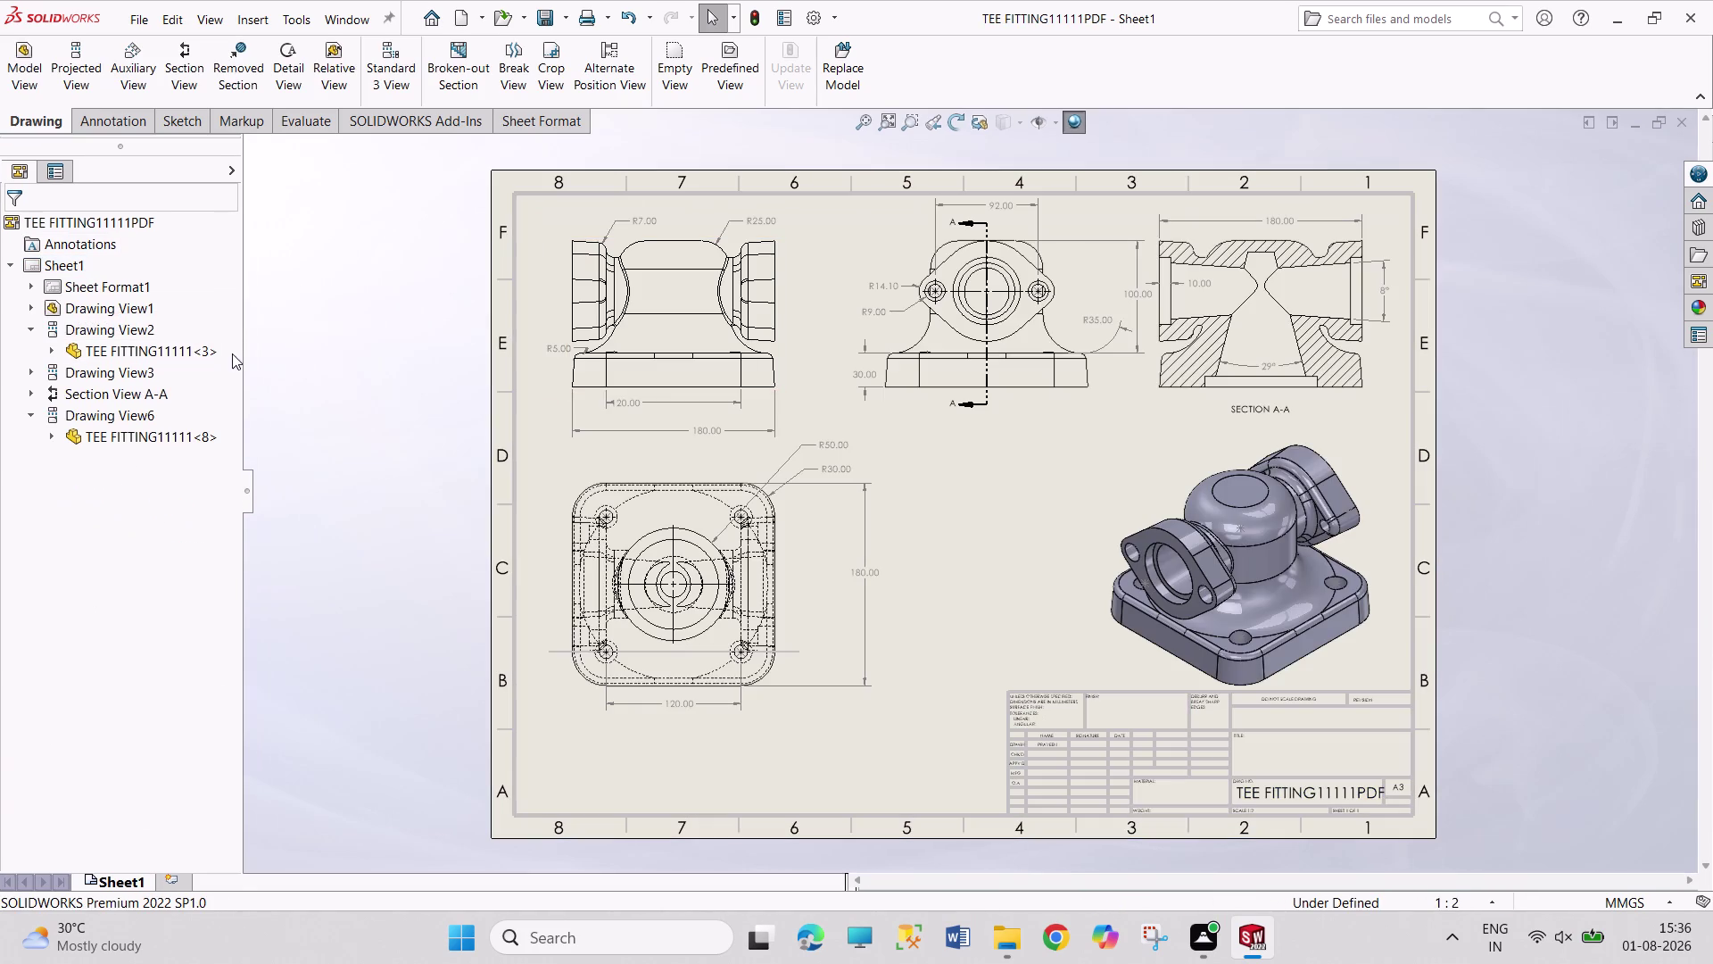
Save the drawing and set its PDF print page to A3 landscape.
click(376, 363)
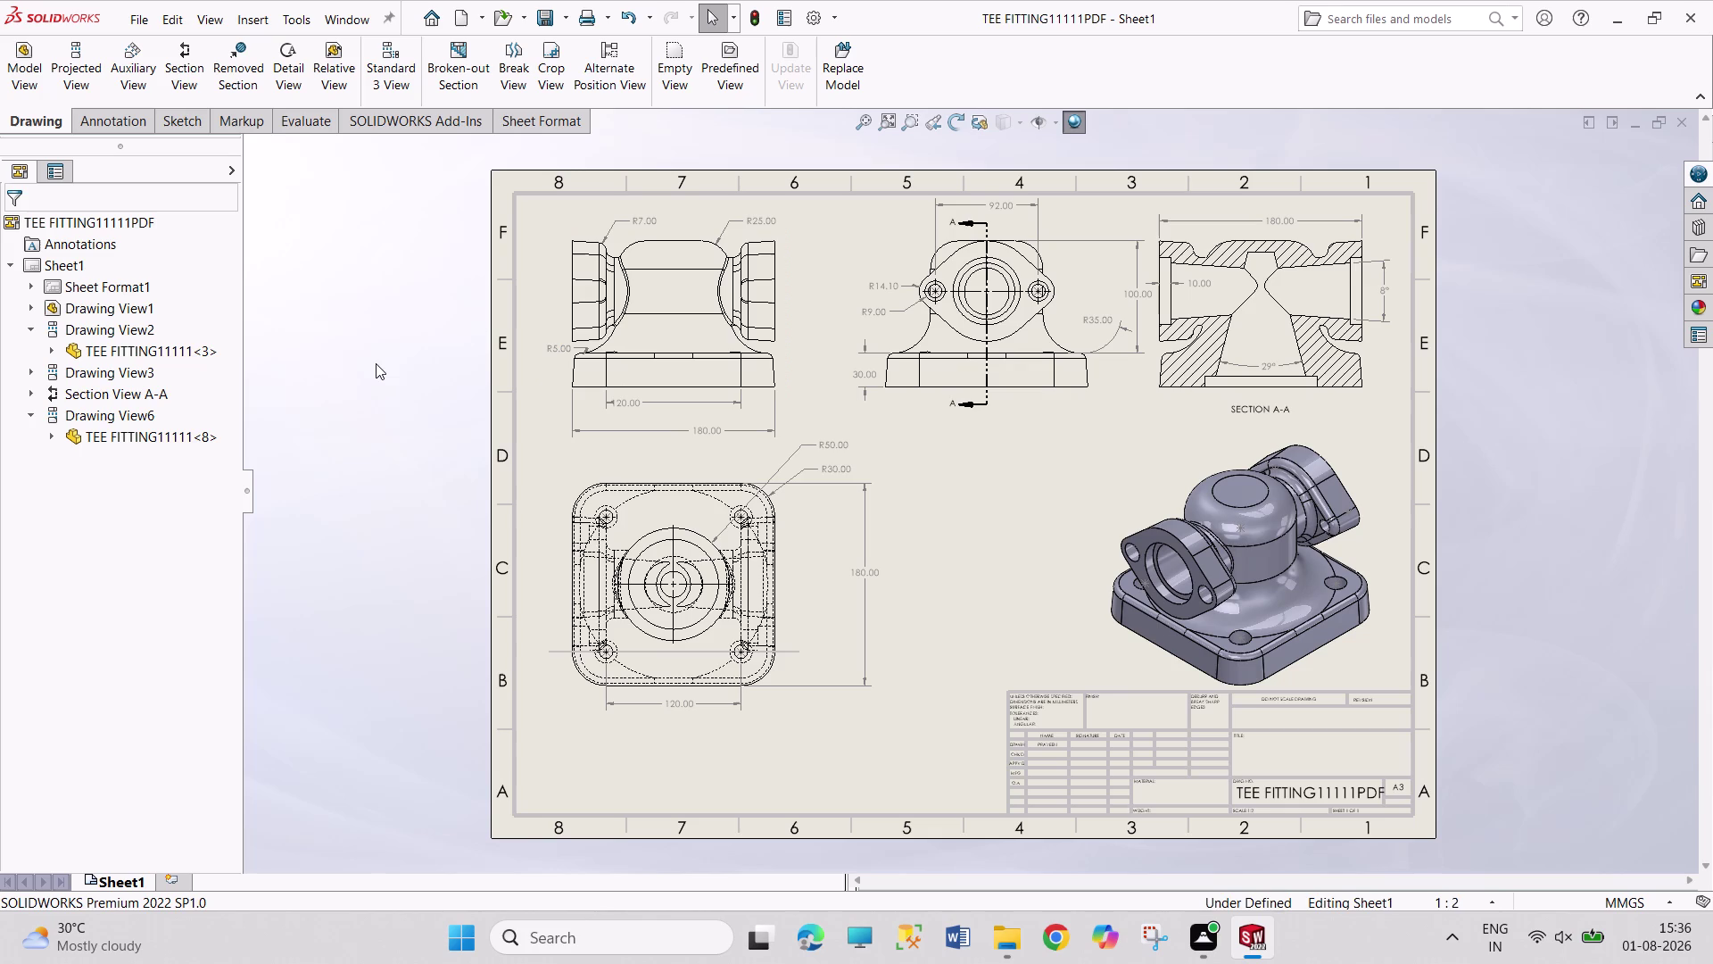
key(ctrl+s)
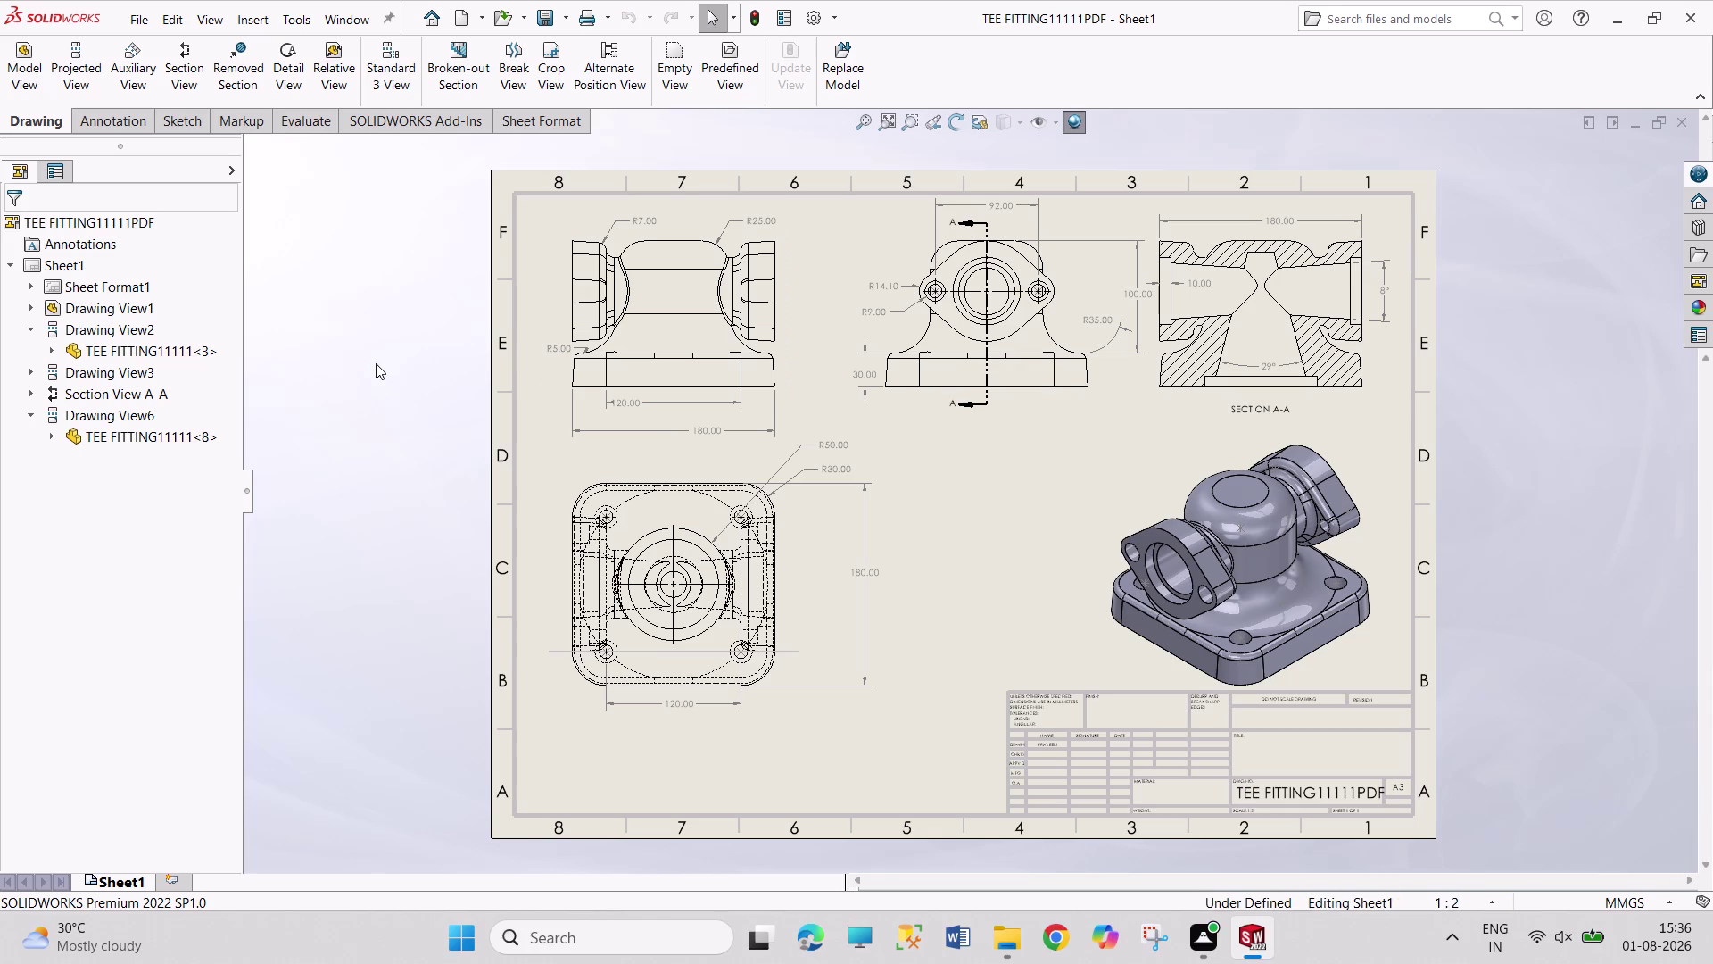
key(ctrl+p)
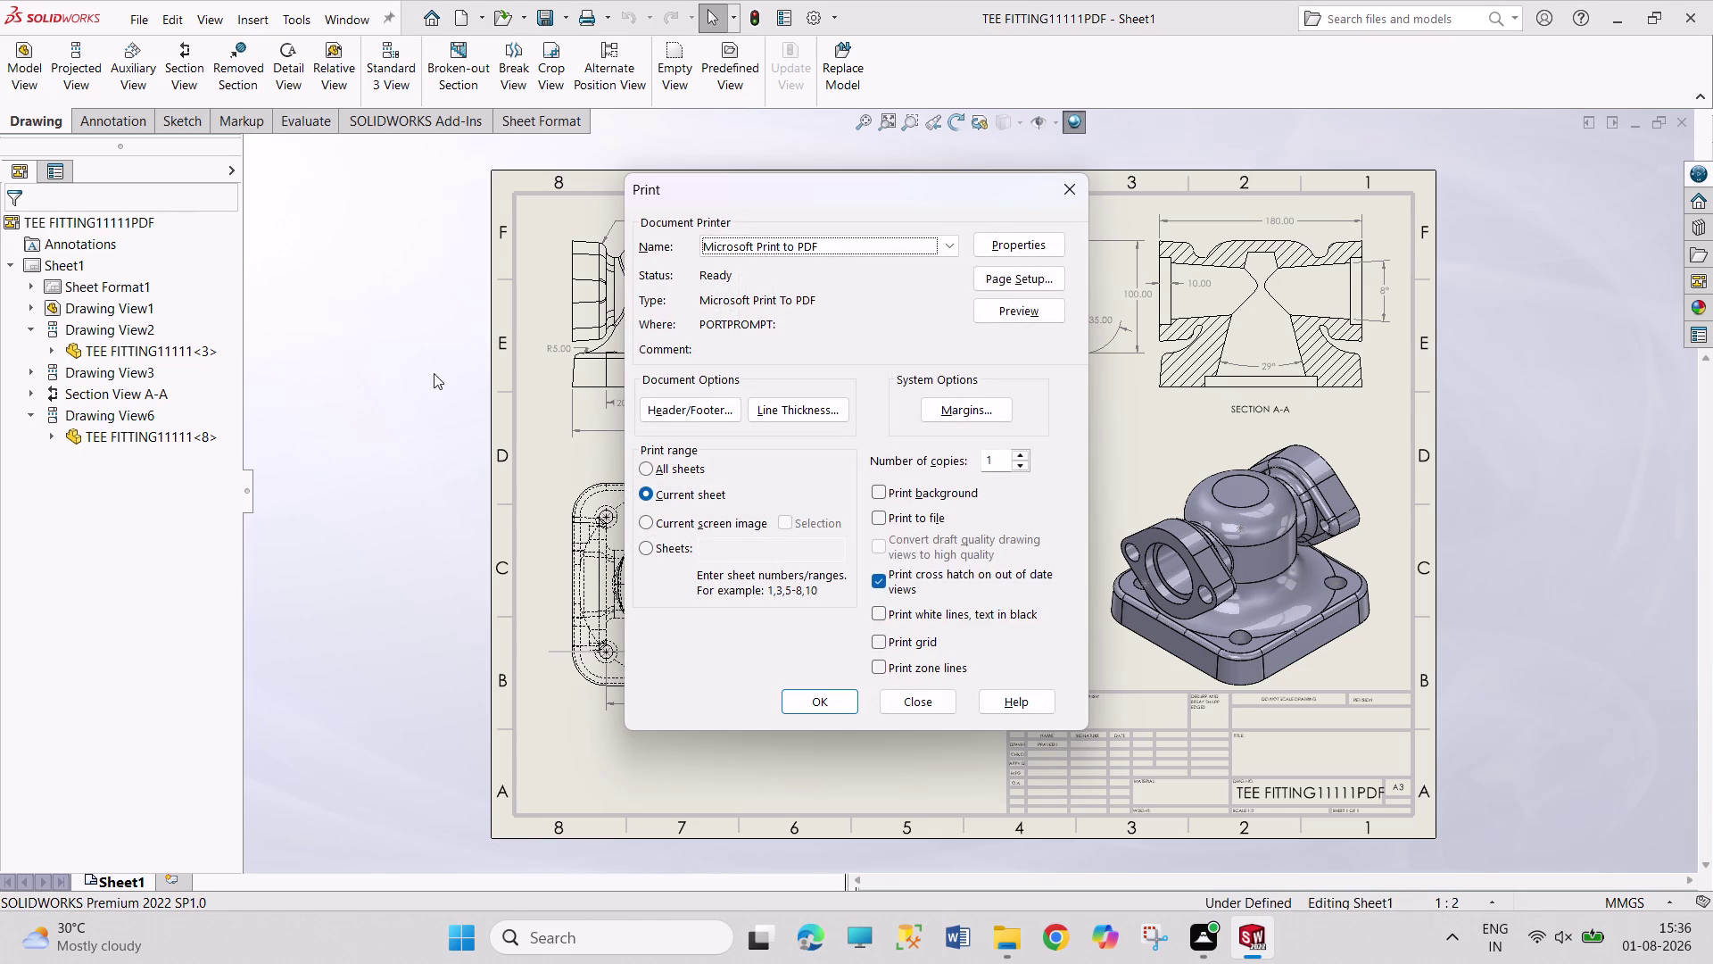
click(1046, 252)
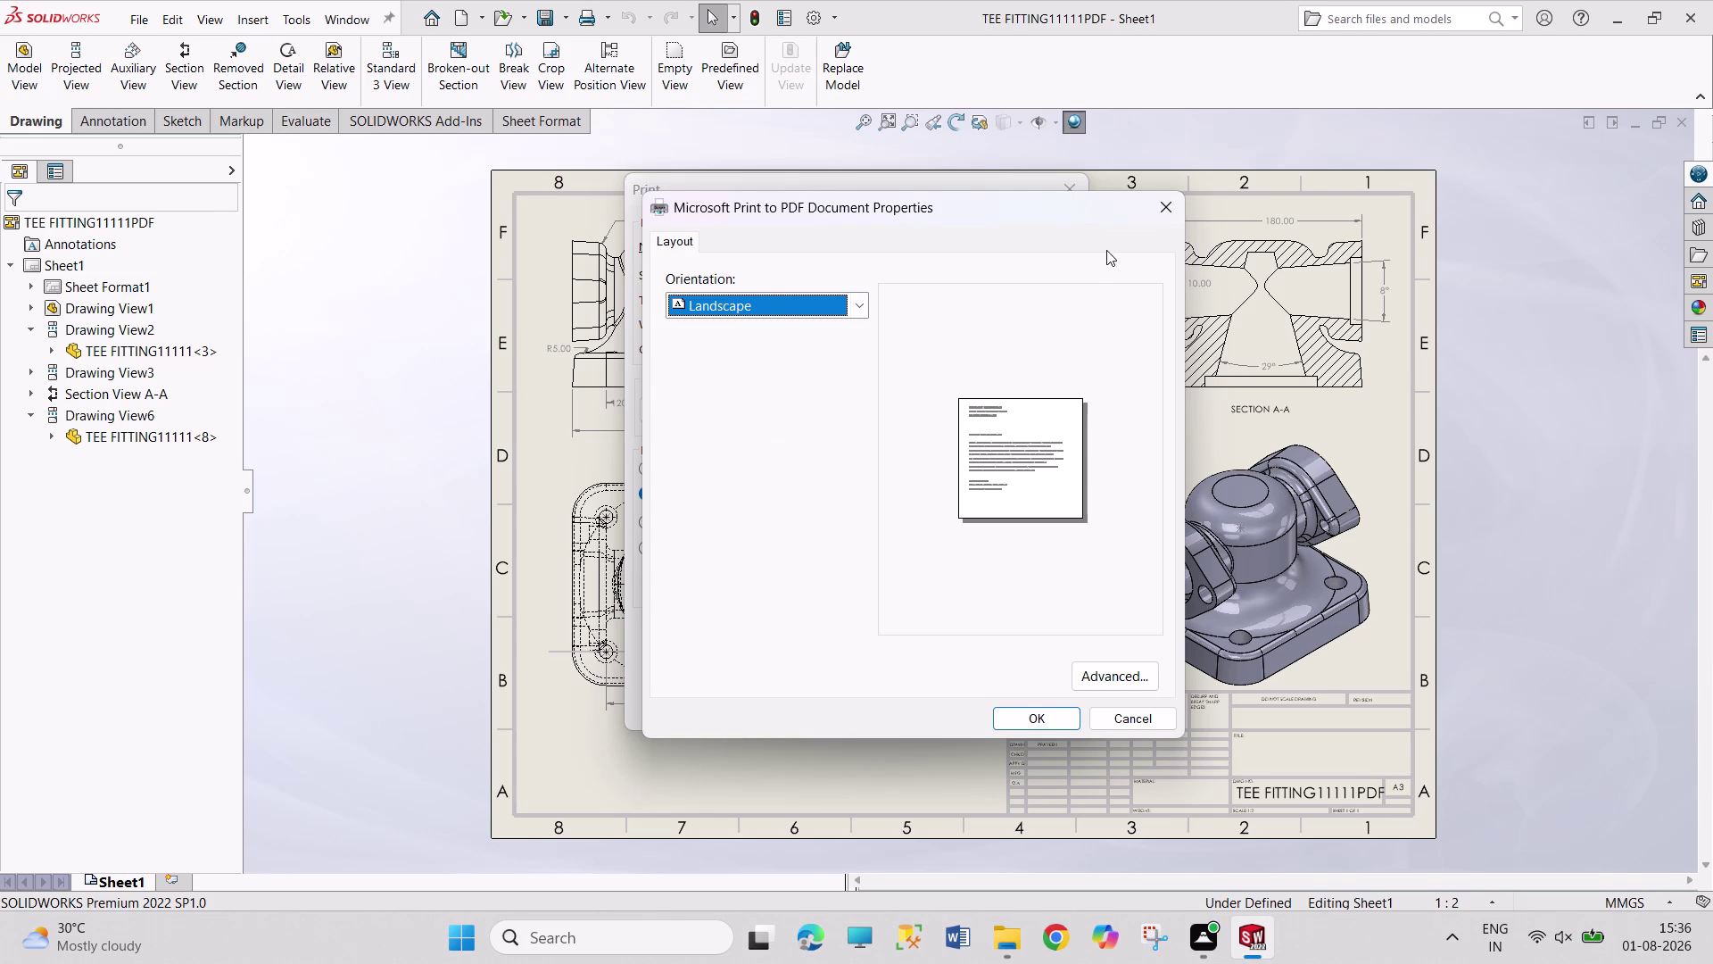
click(1164, 206)
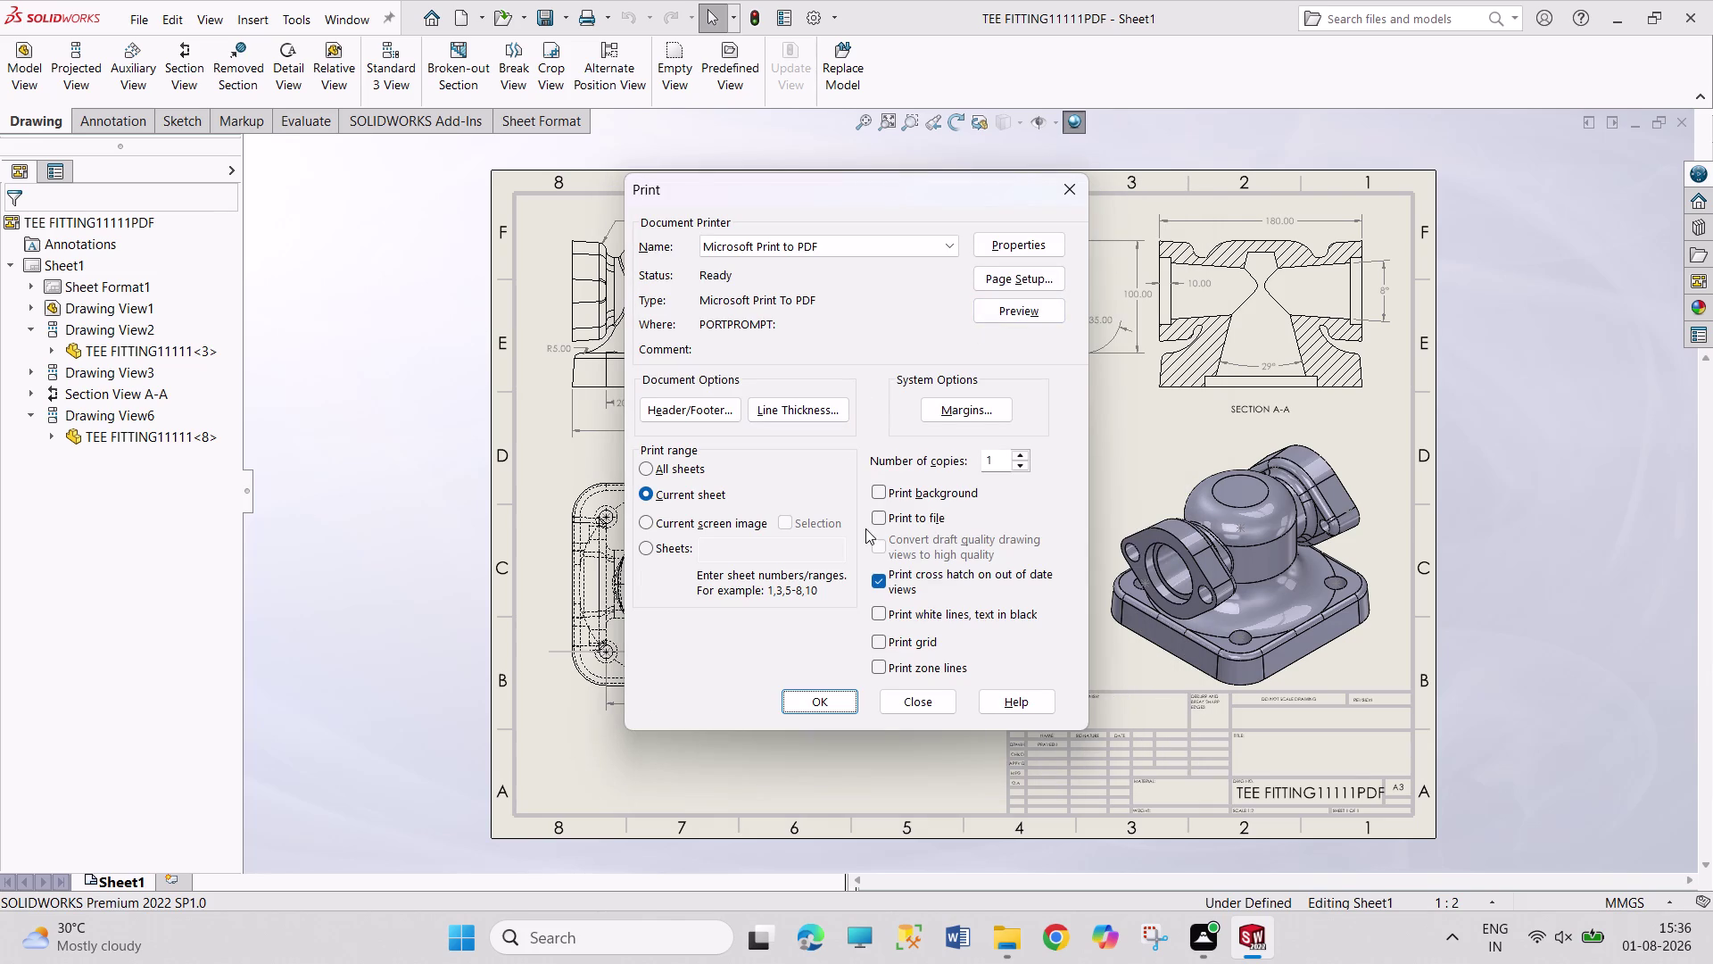
click(1039, 279)
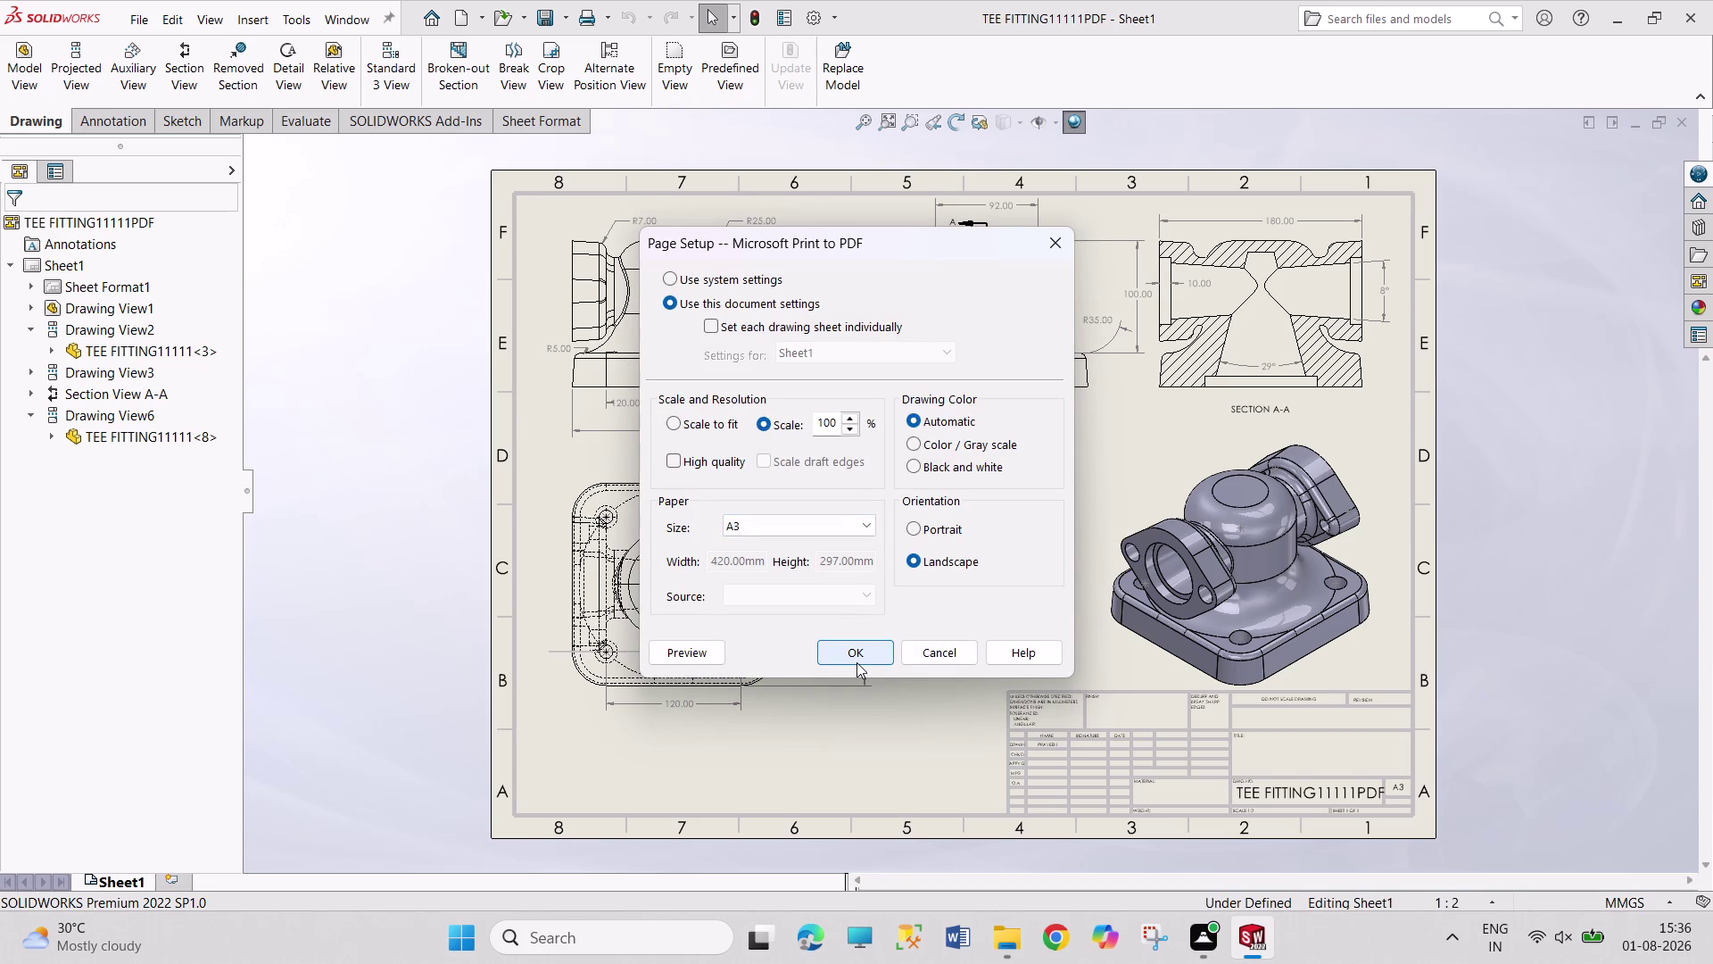
click(856, 662)
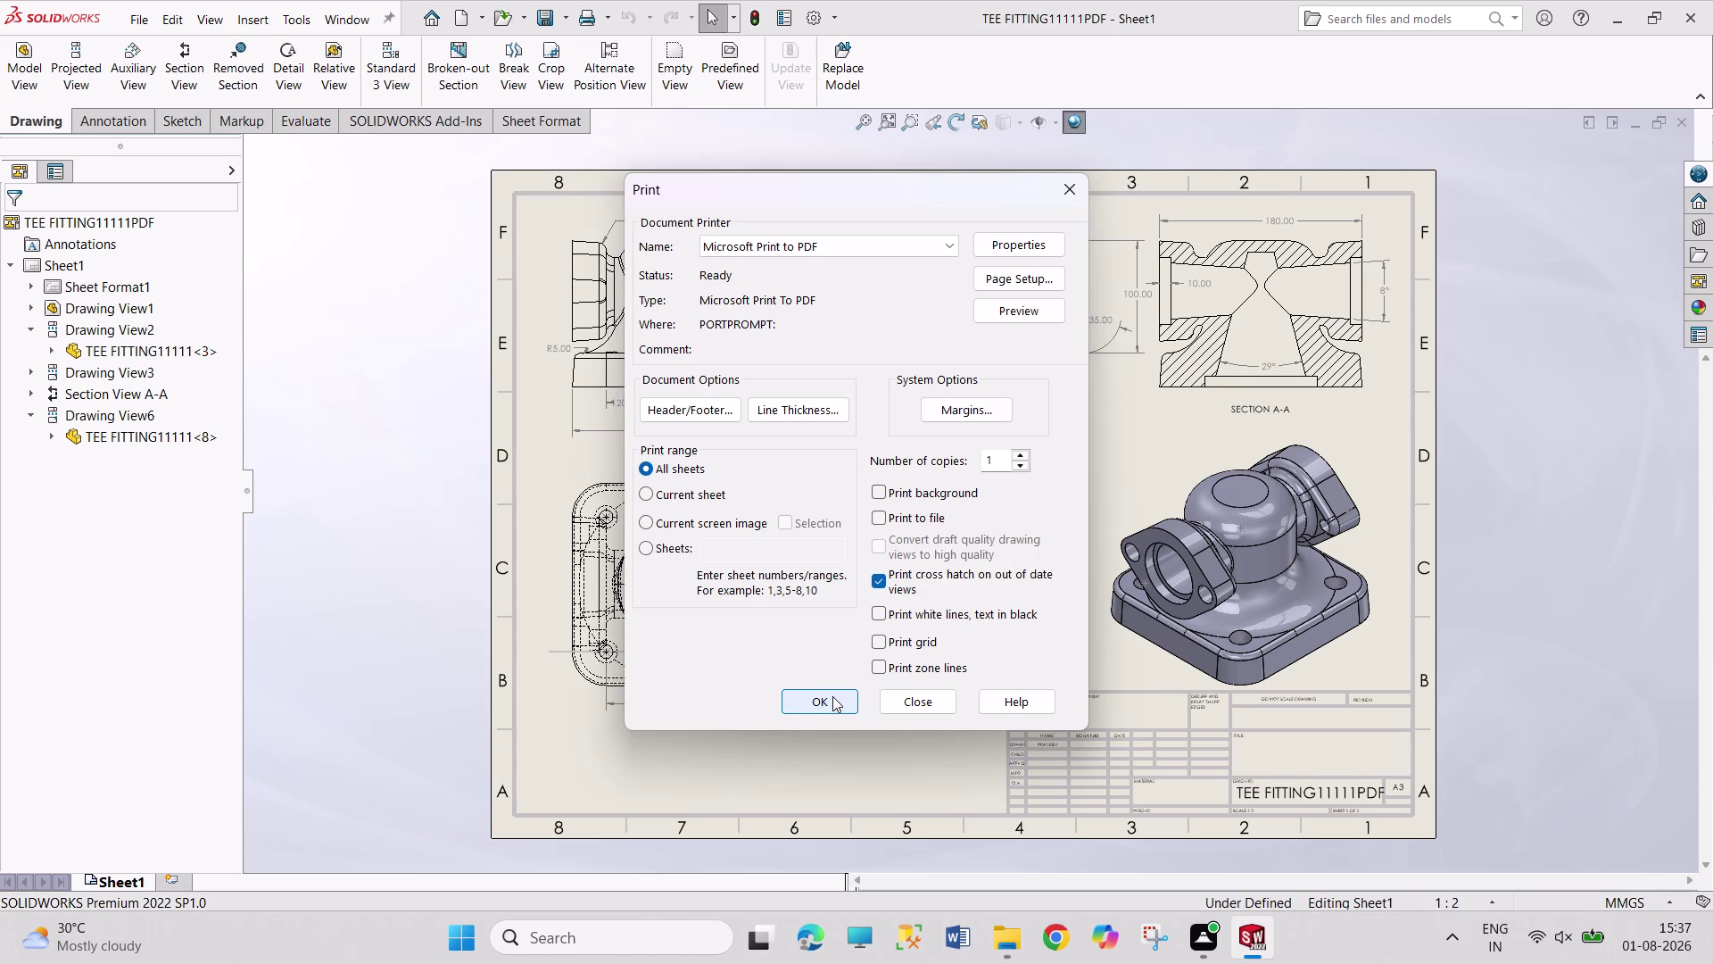
click(1044, 311)
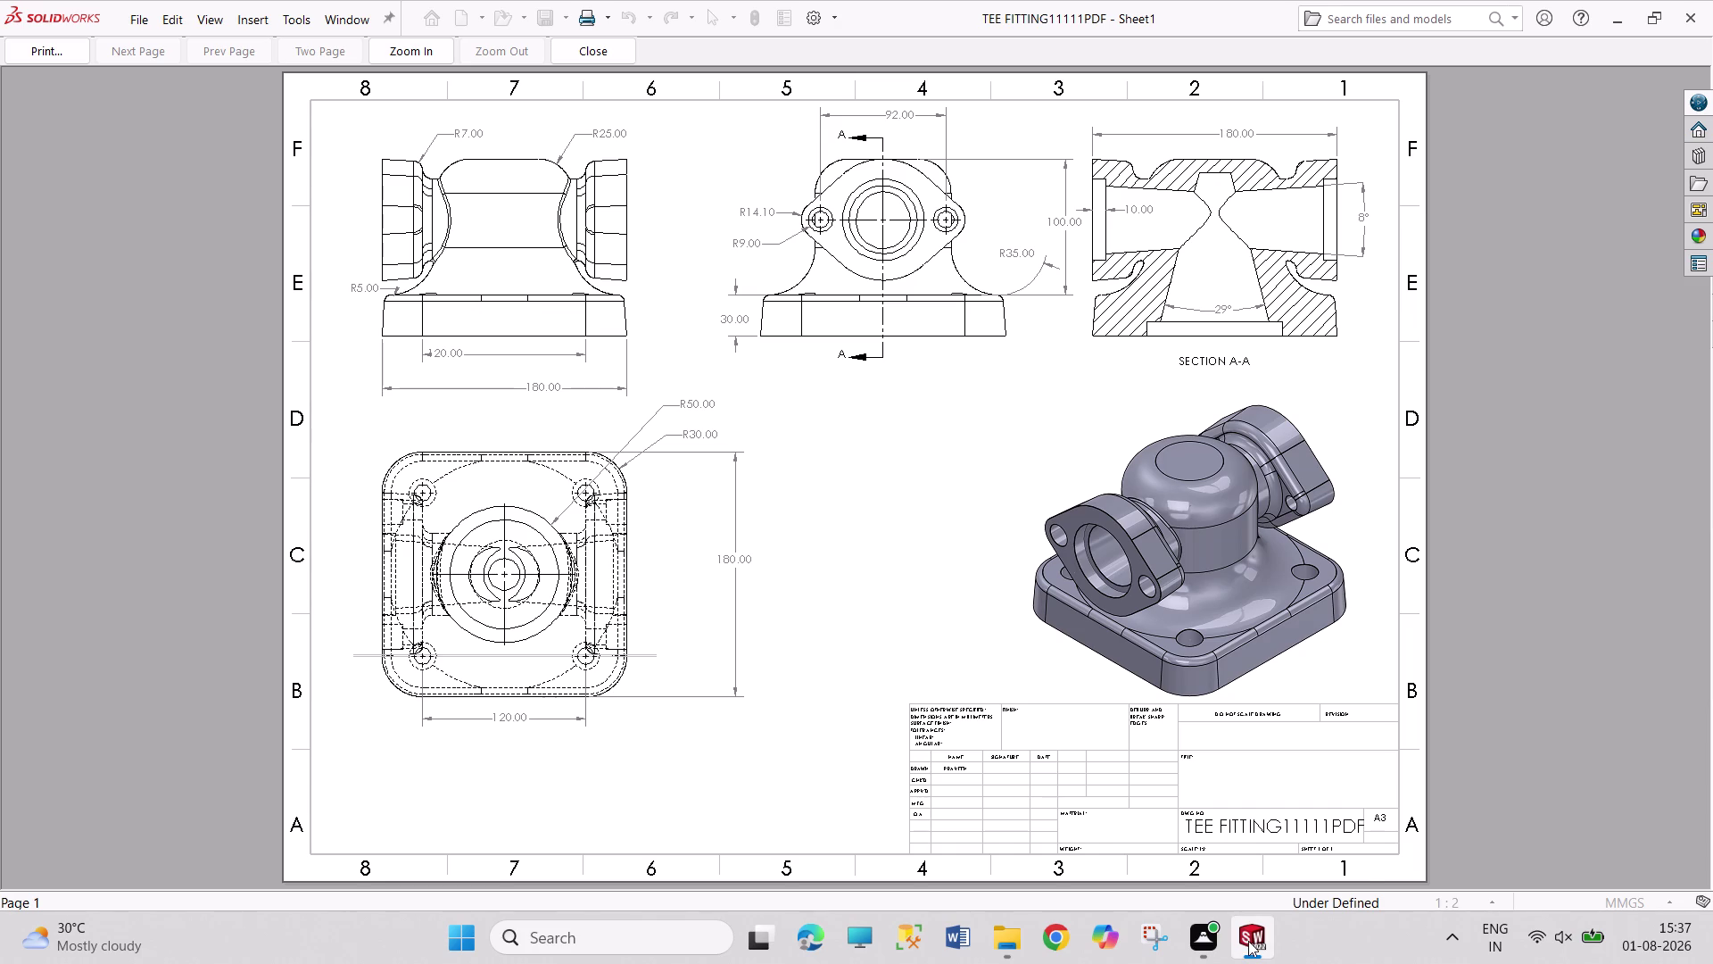
Inspect the TEE FITTING print preview, close it, and bring up the open-documents list.
click(1250, 841)
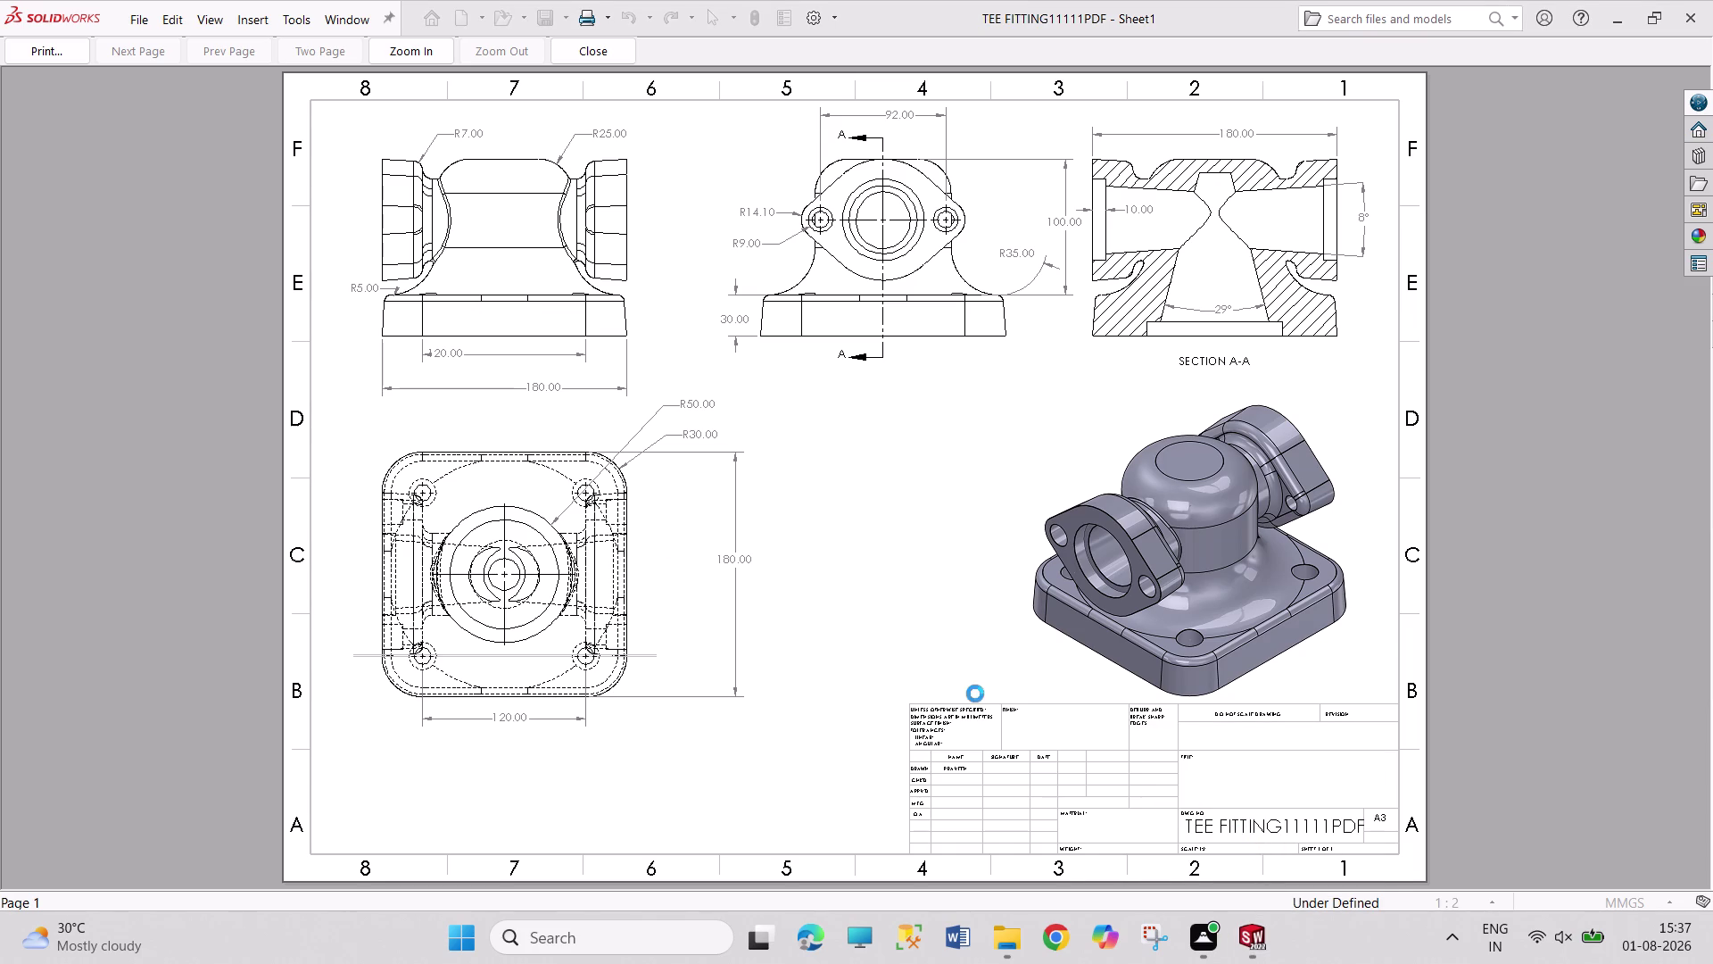
click(358, 18)
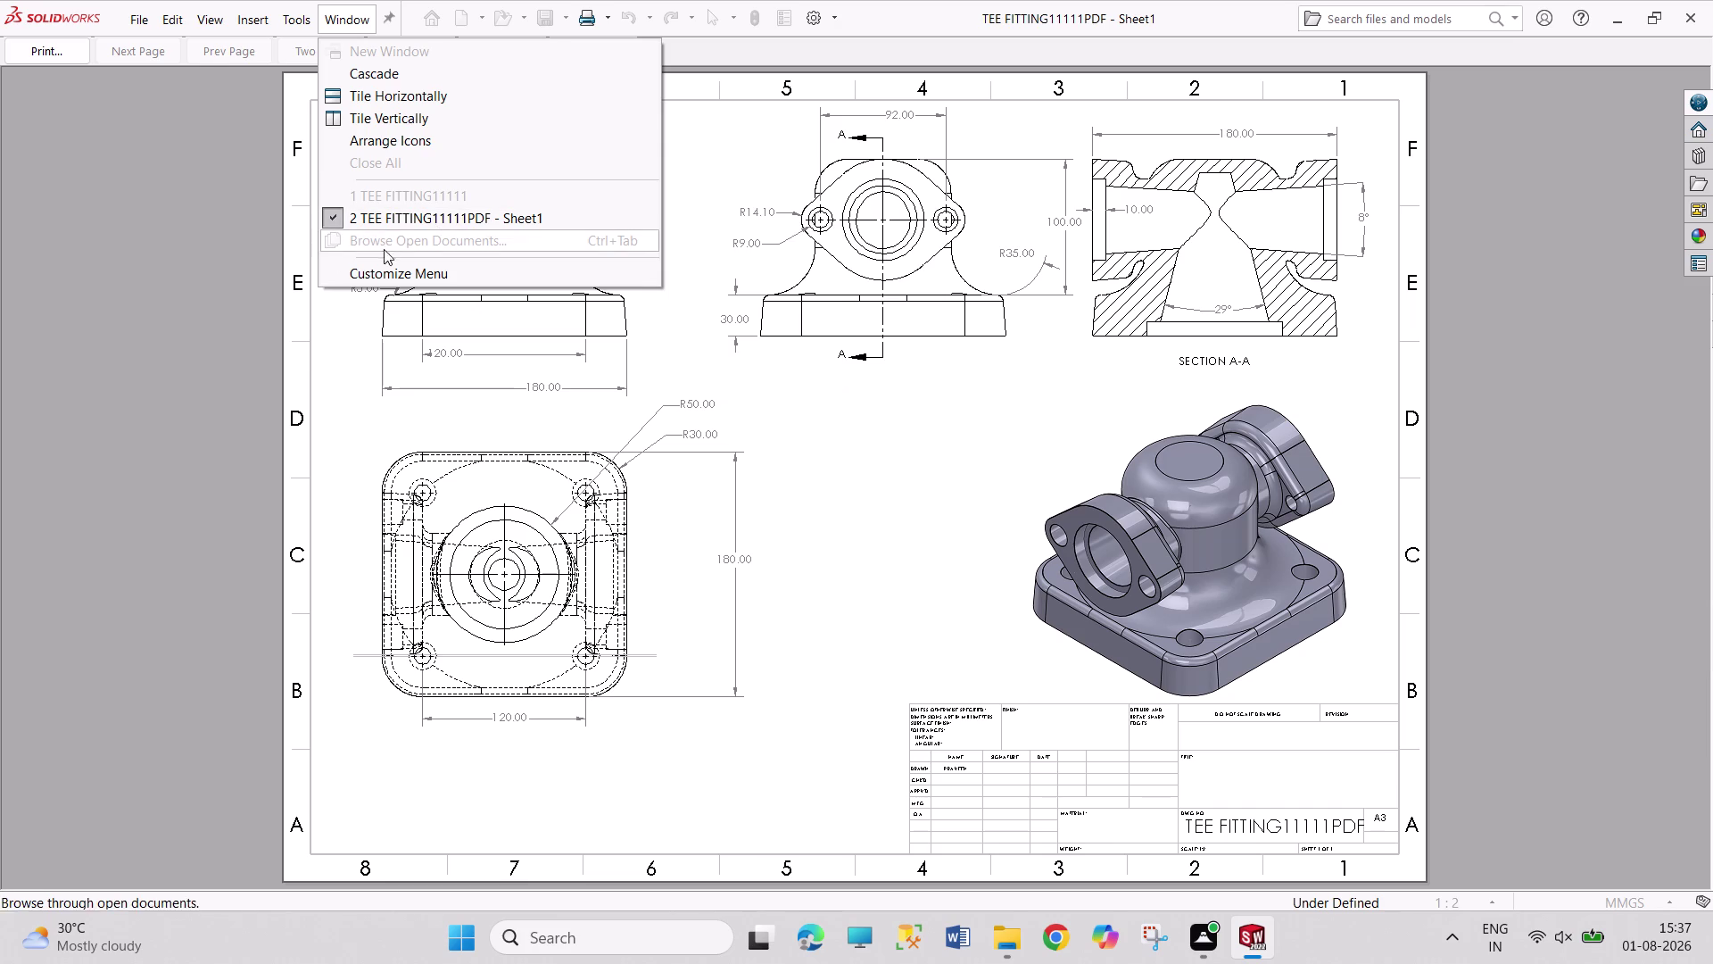
click(226, 231)
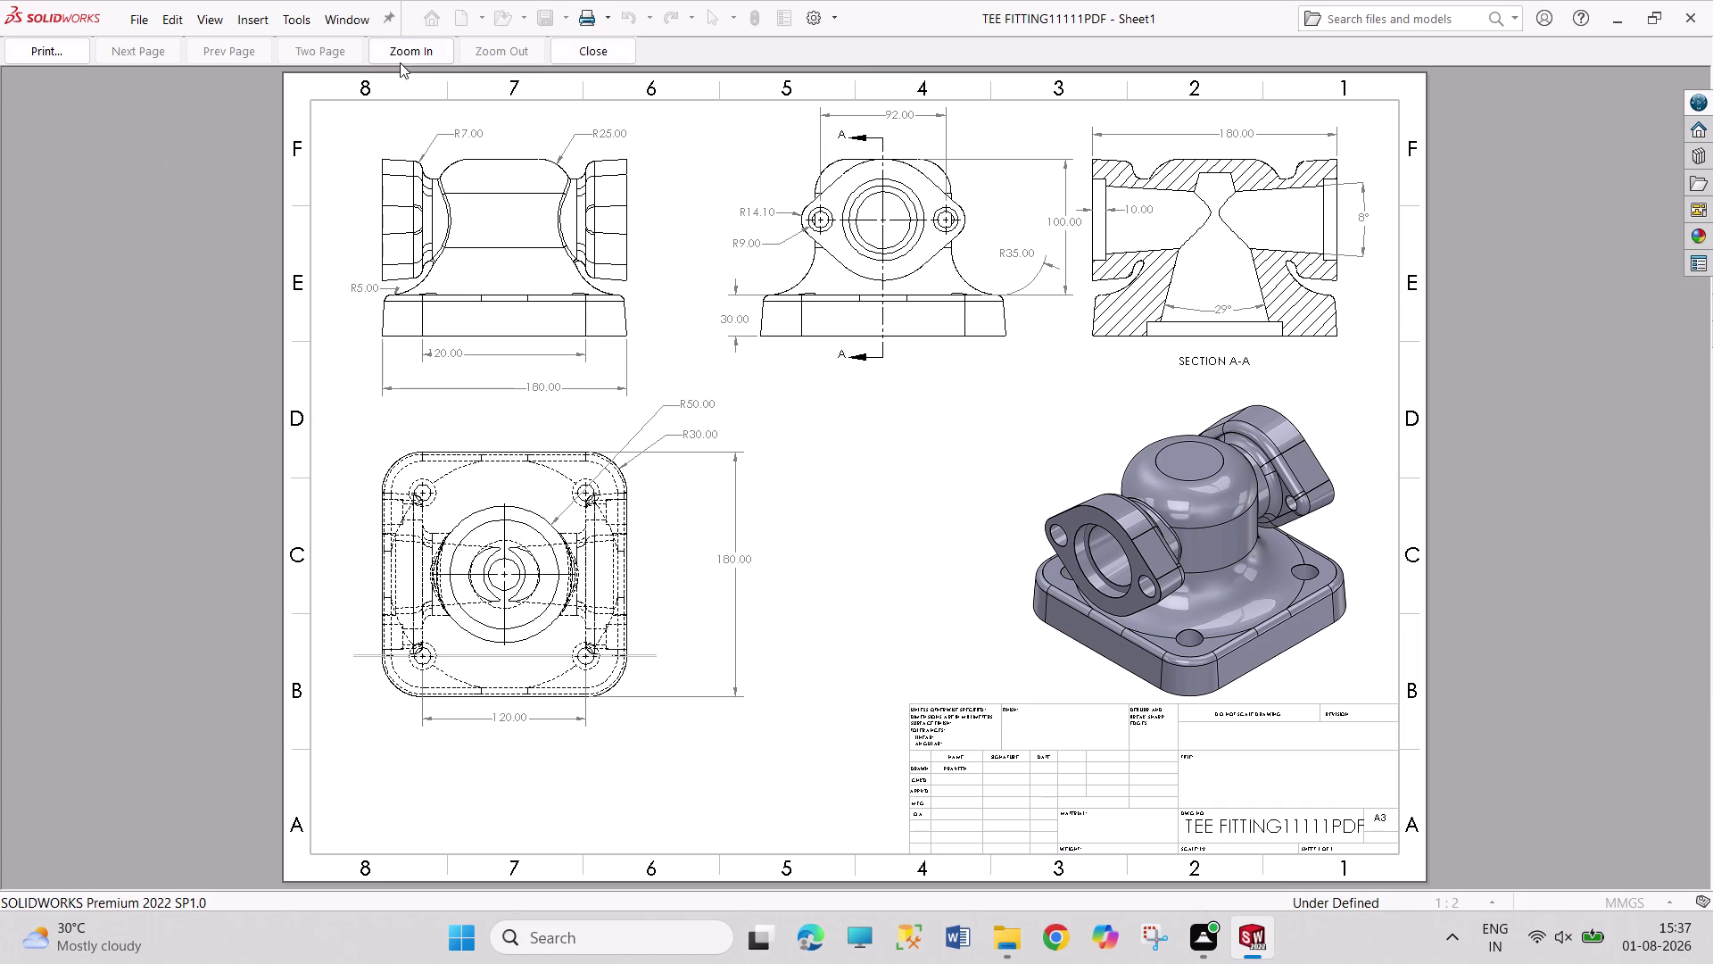
click(362, 23)
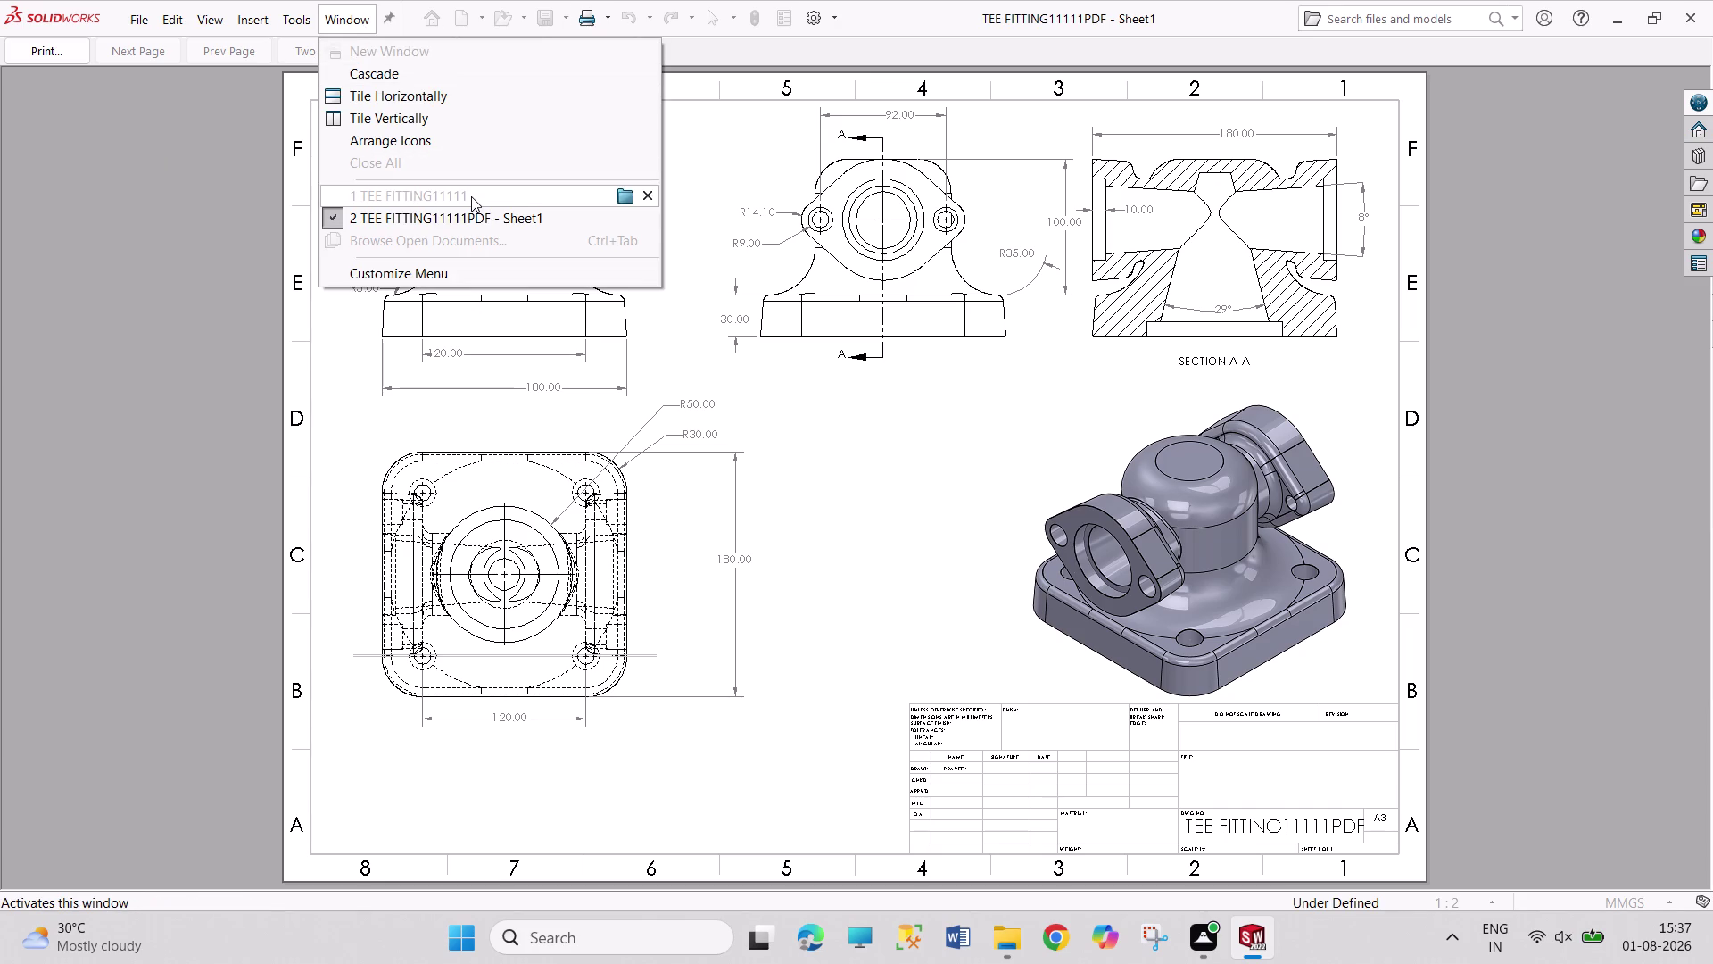
click(1551, 224)
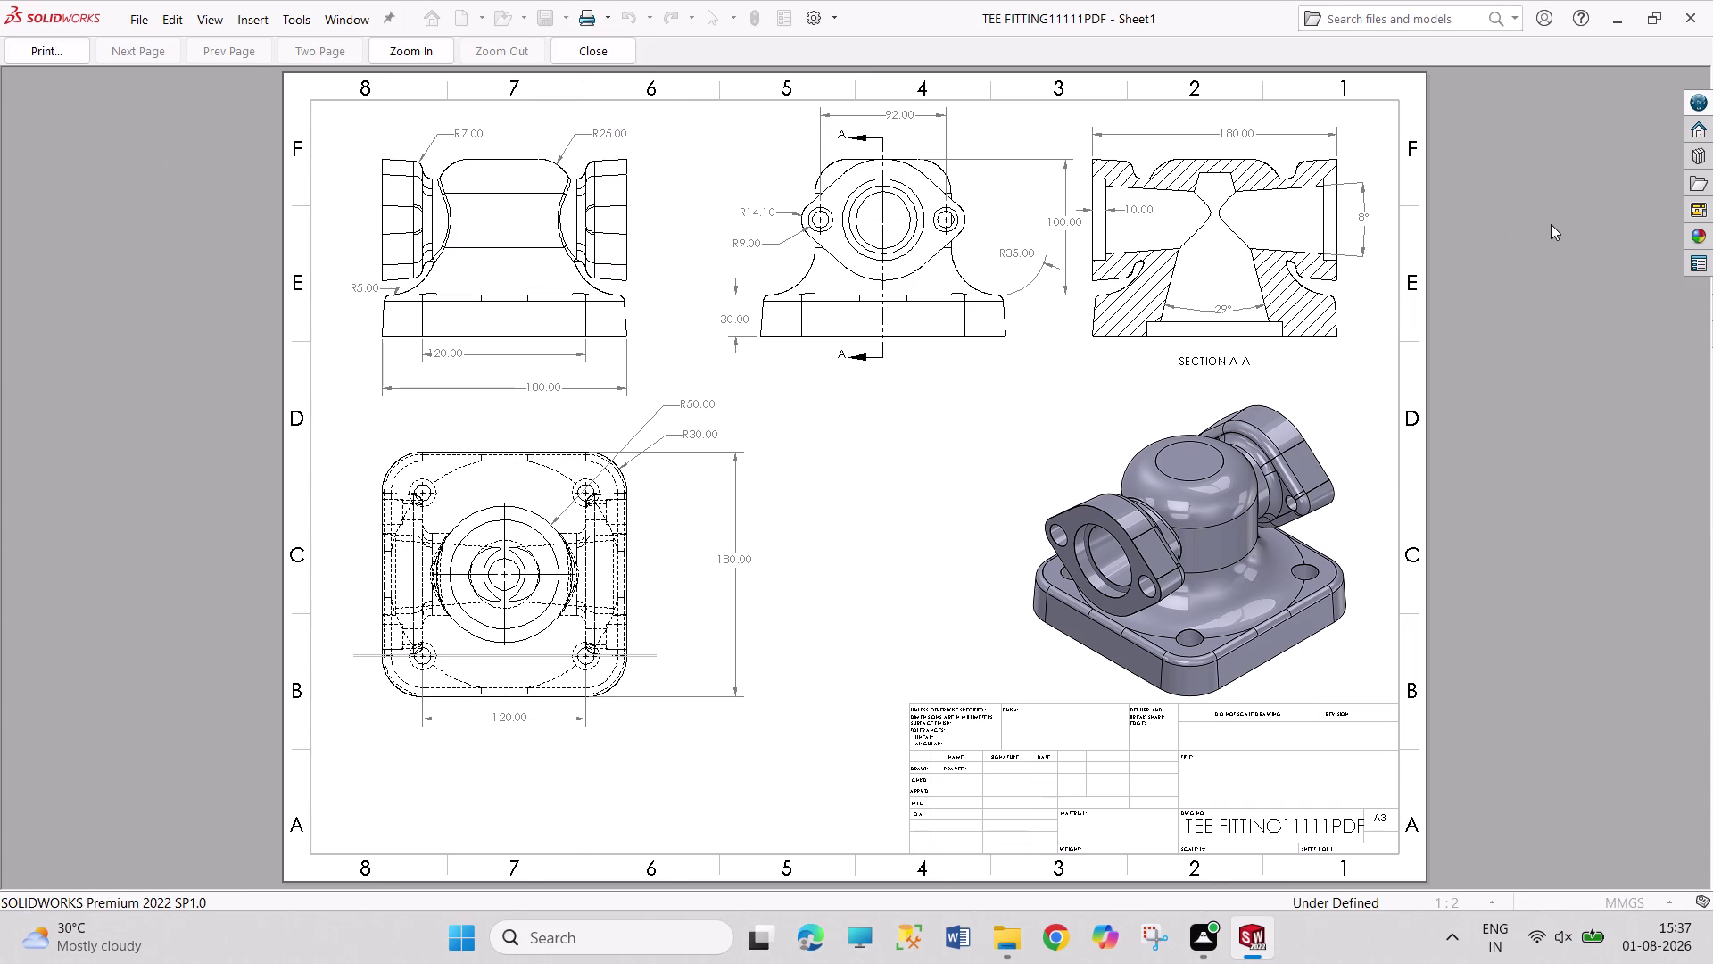
key(Escape)
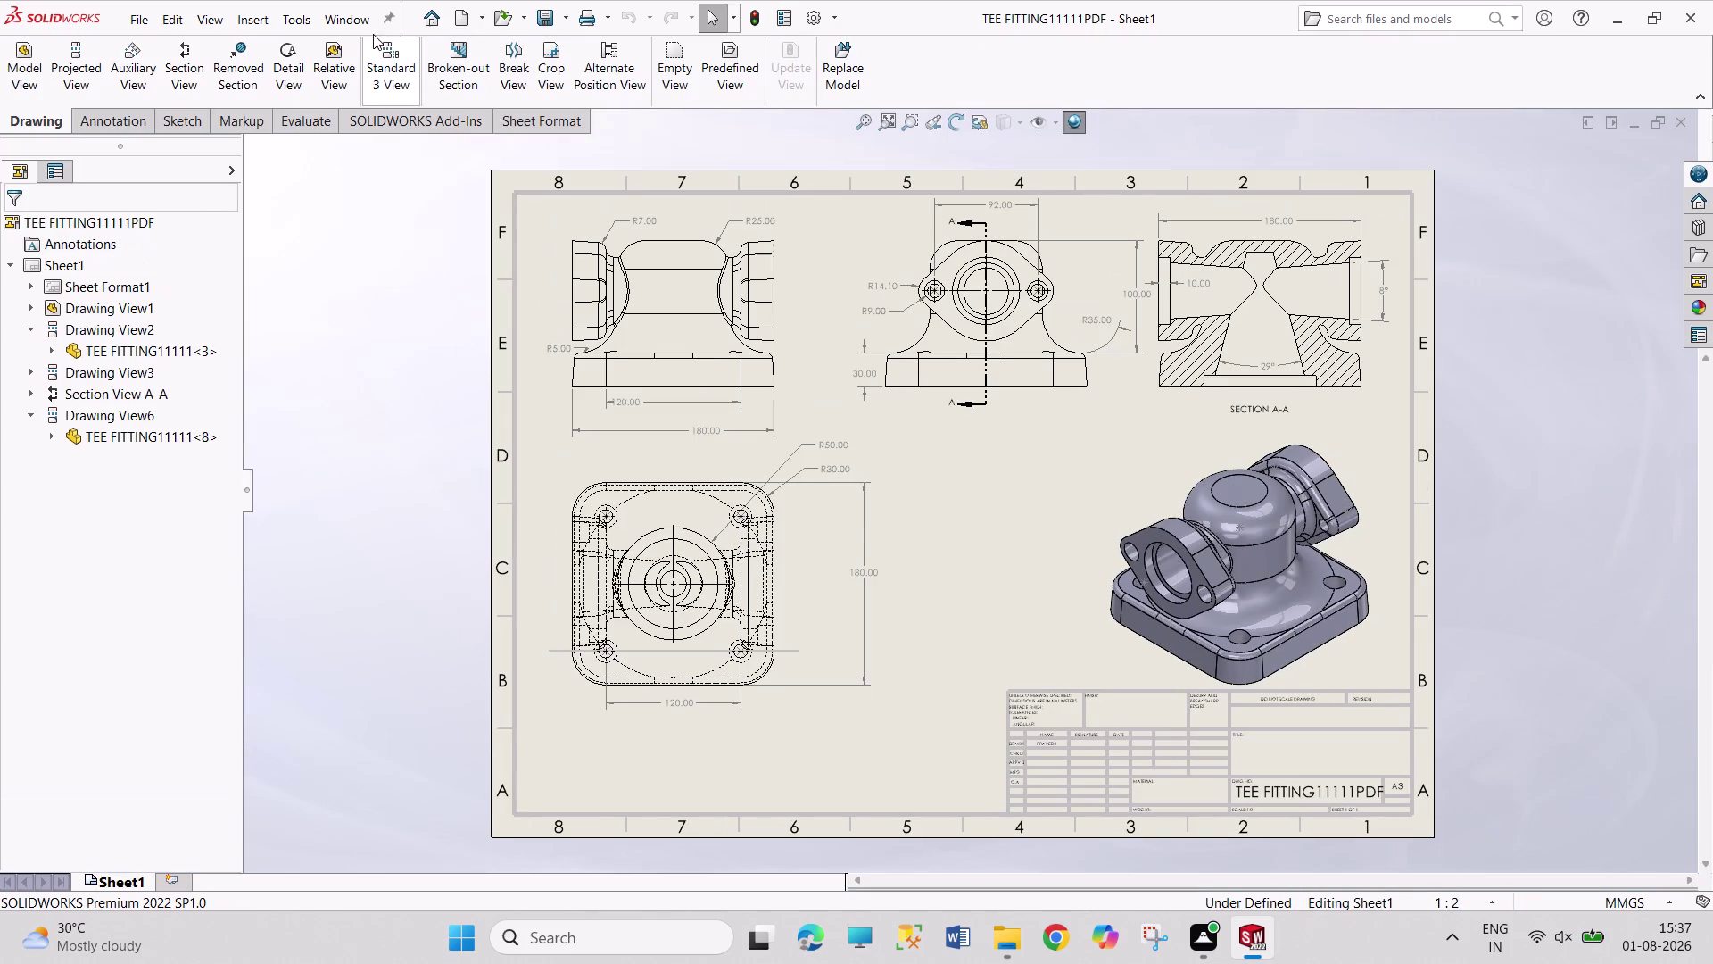
click(362, 21)
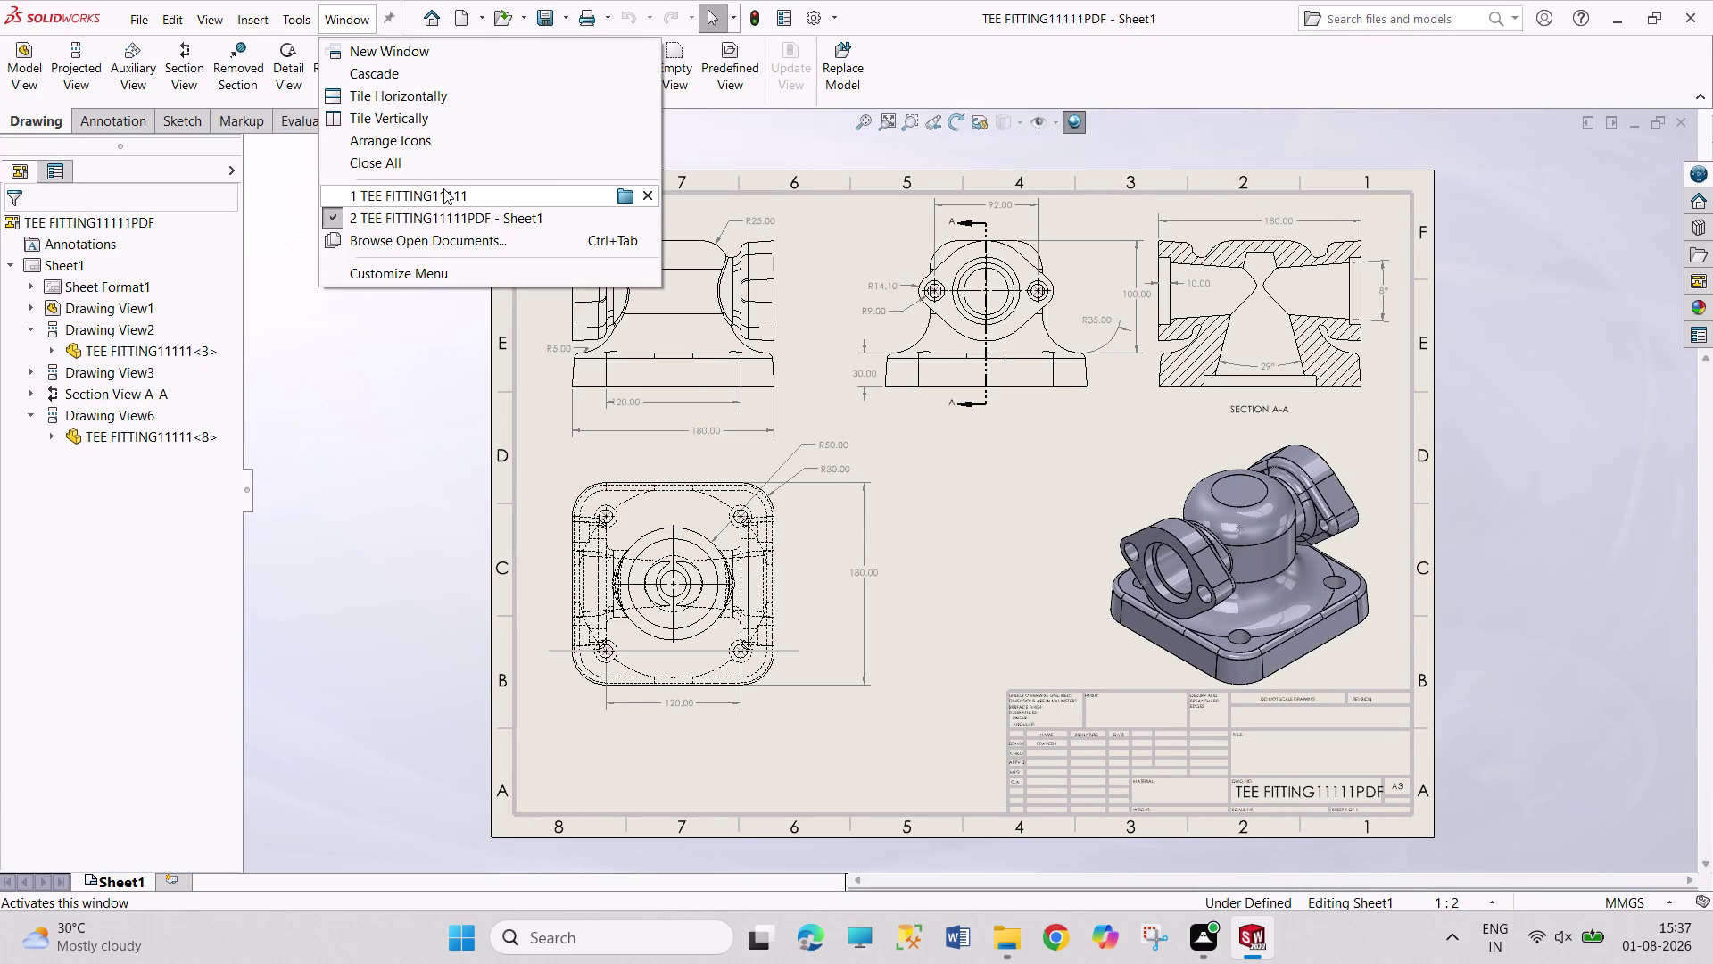
Re-accept Cut-Revolve2 in the TEE FITTING11111 part, save, and return to the drawing sheet.
click(444, 189)
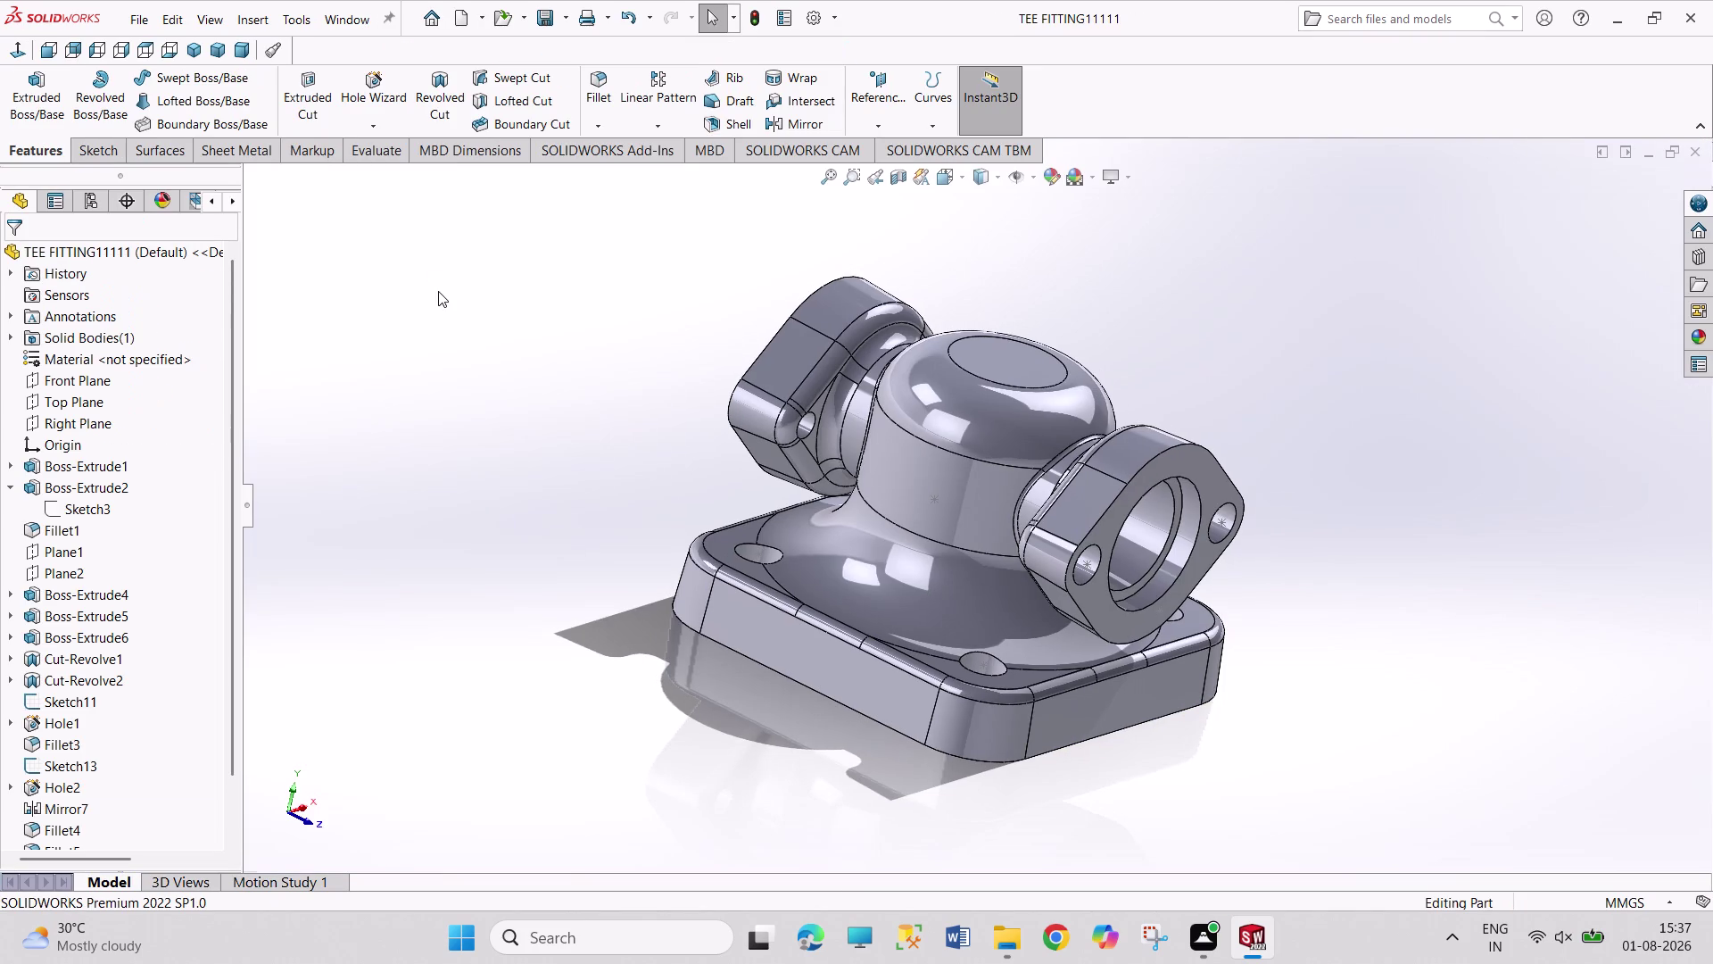
click(83, 679)
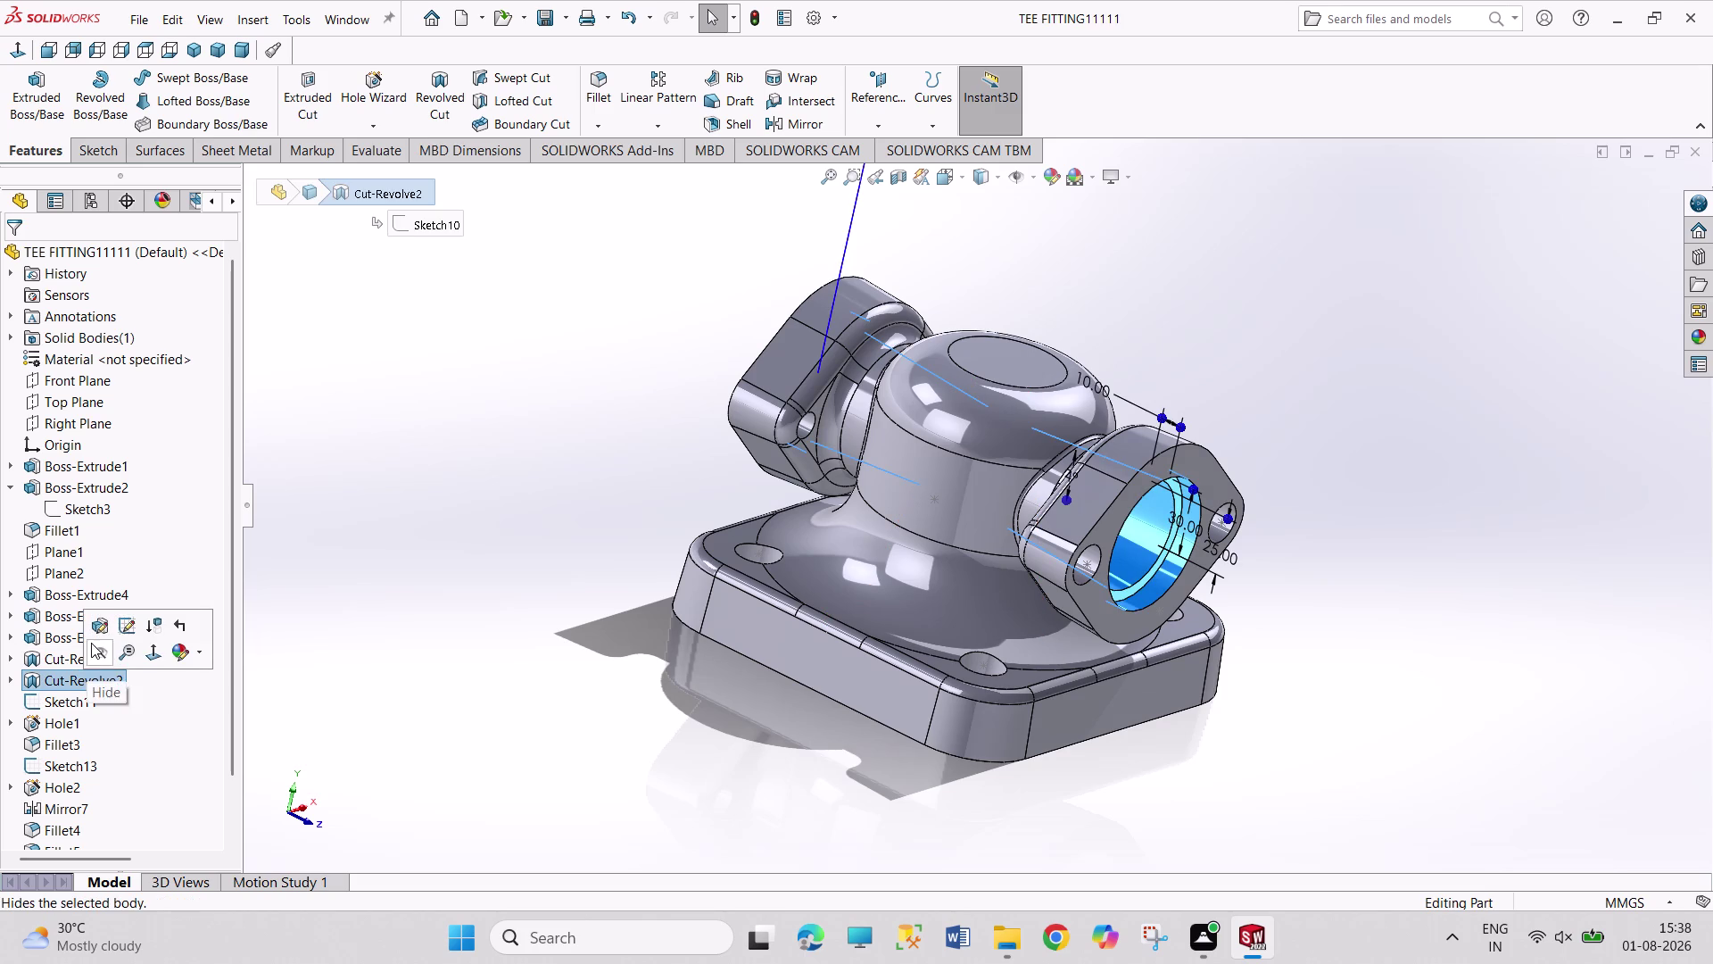
click(95, 637)
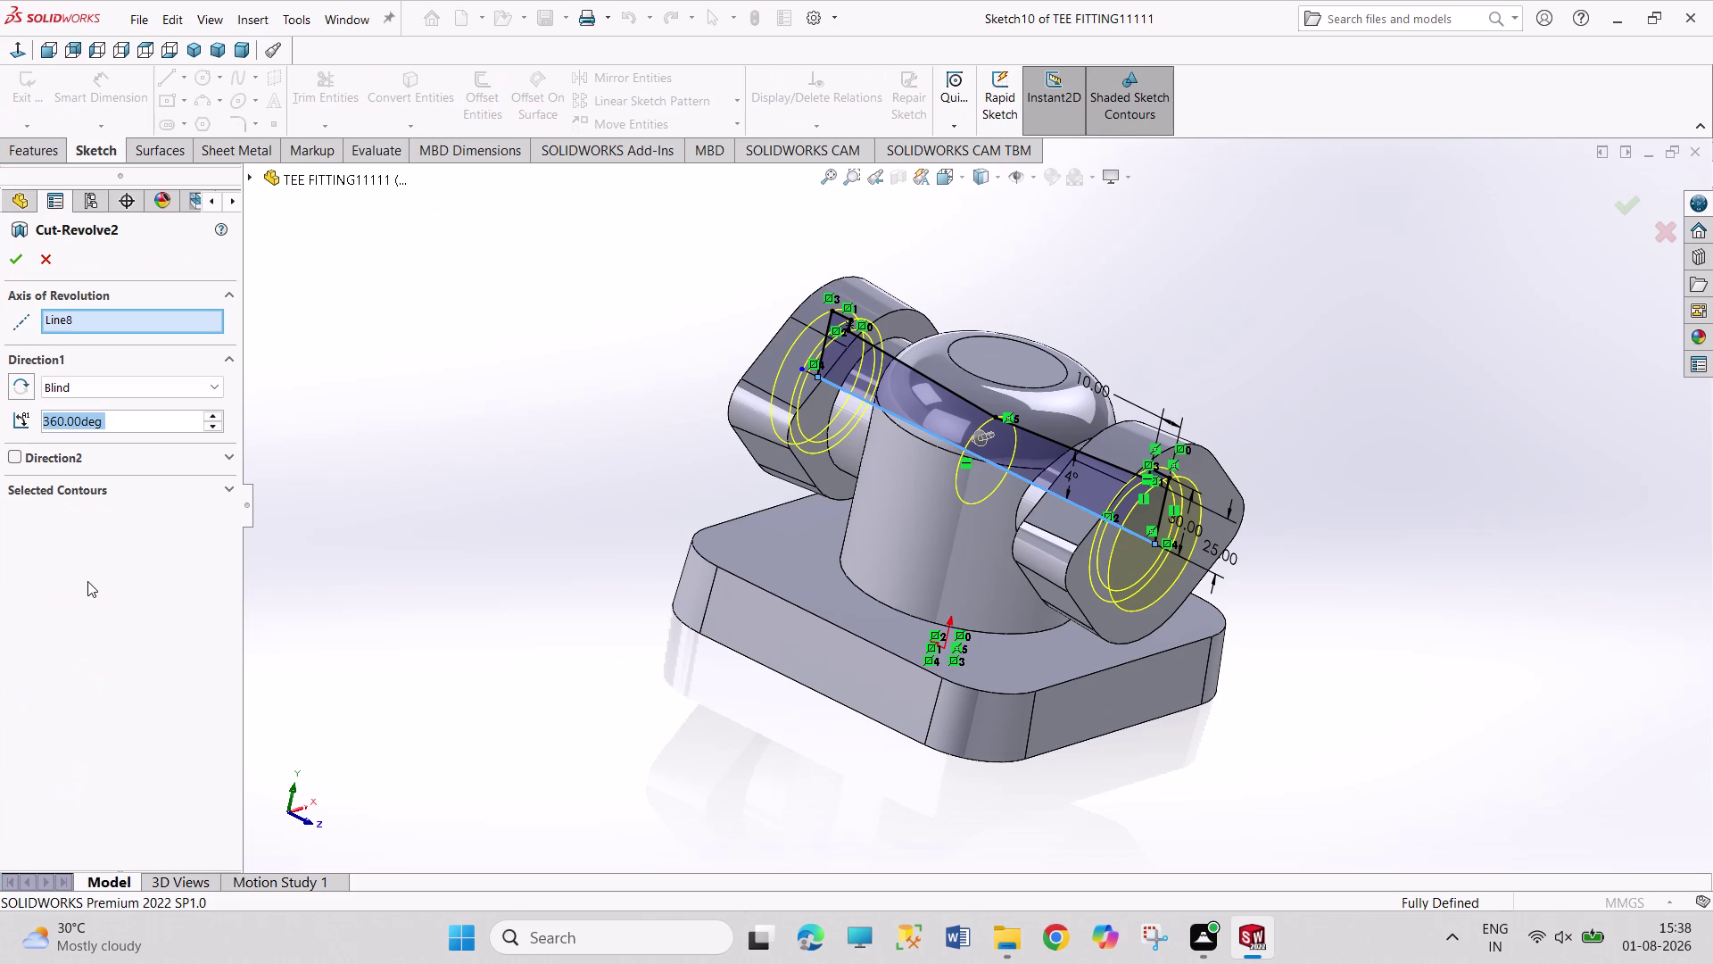
click(48, 265)
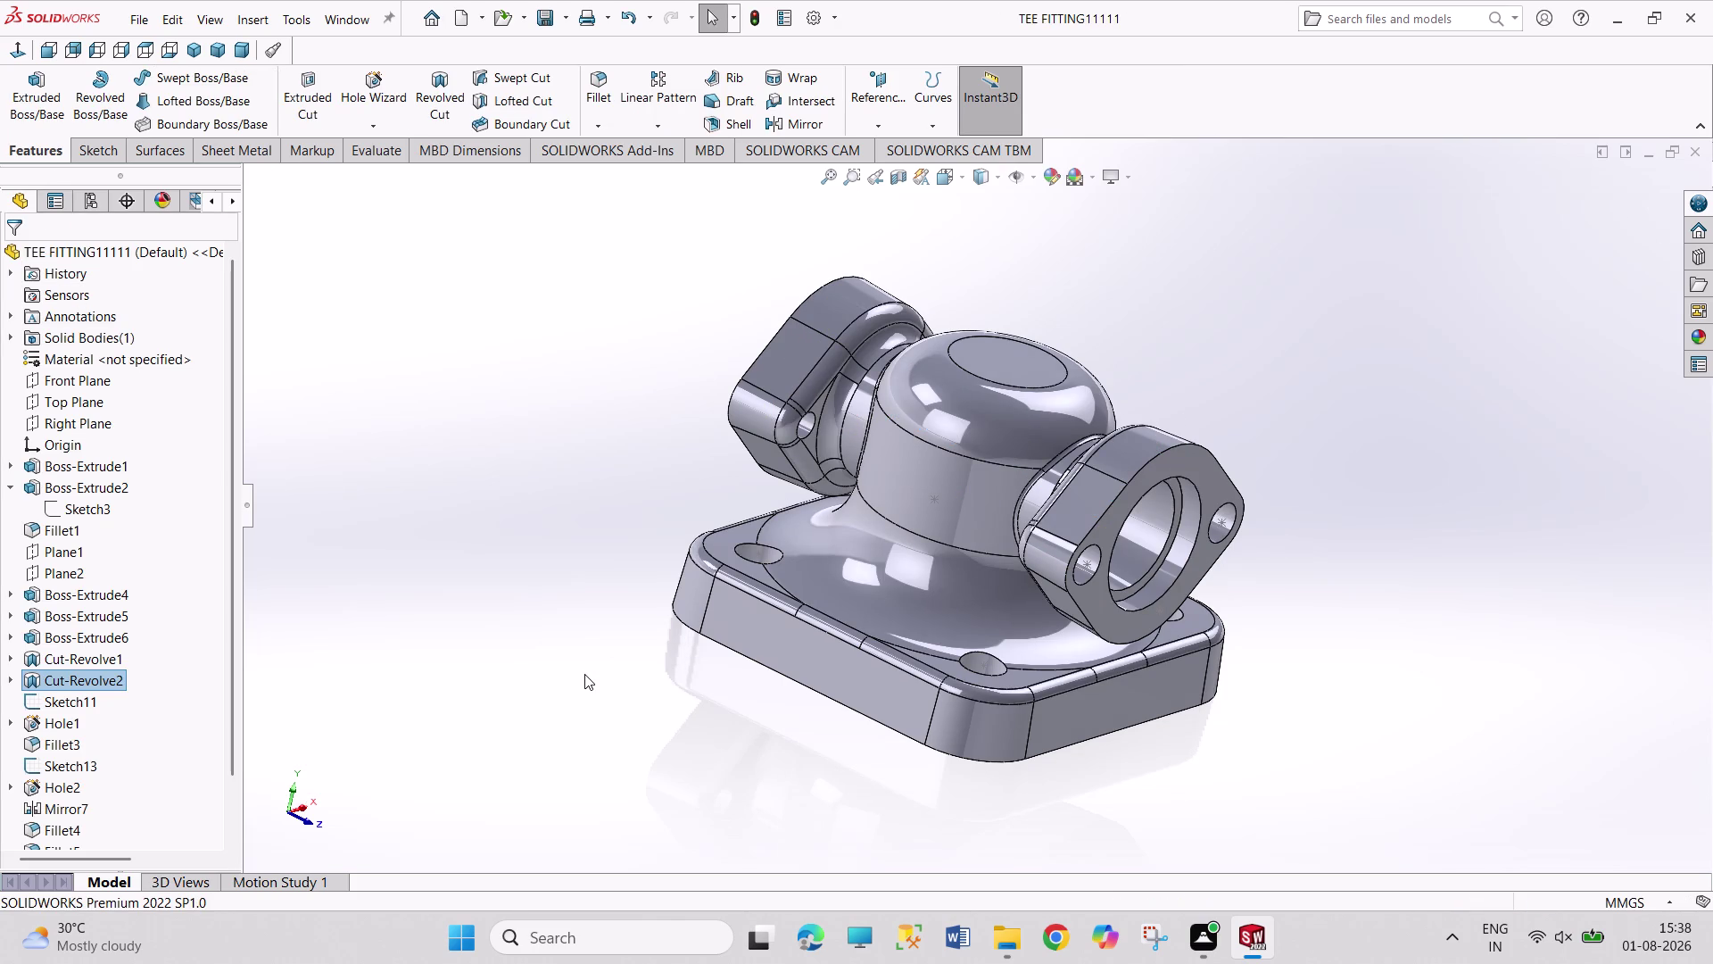
key(ctrl+s)
click(344, 25)
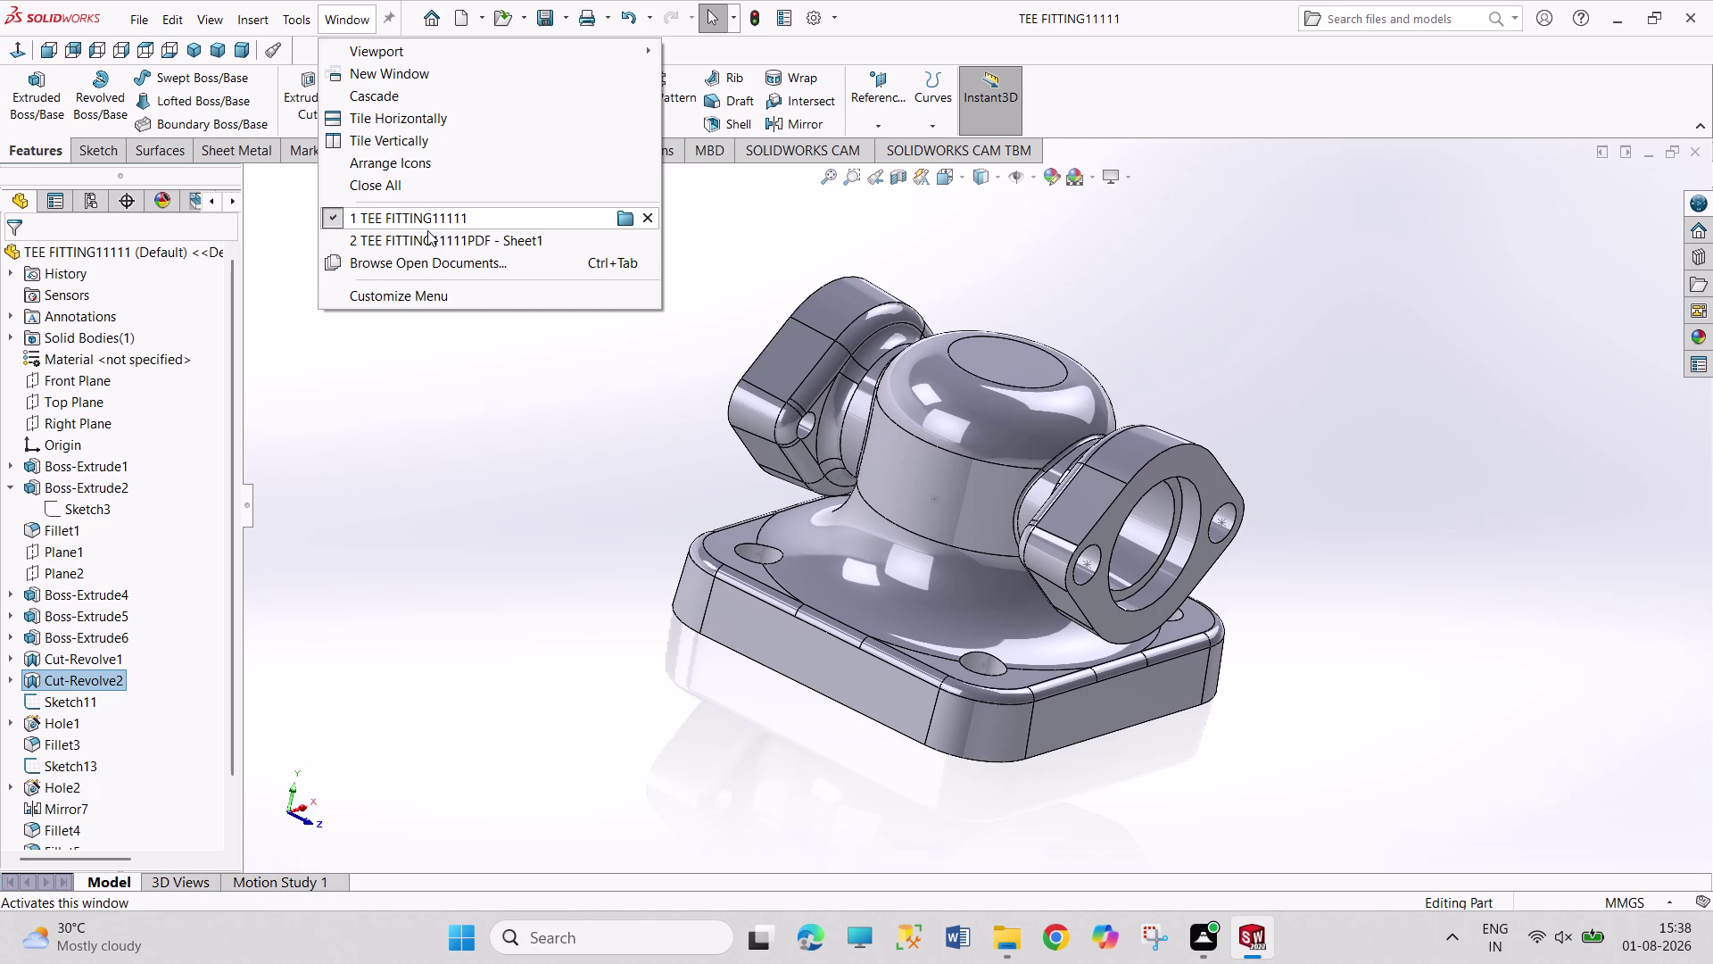
click(430, 240)
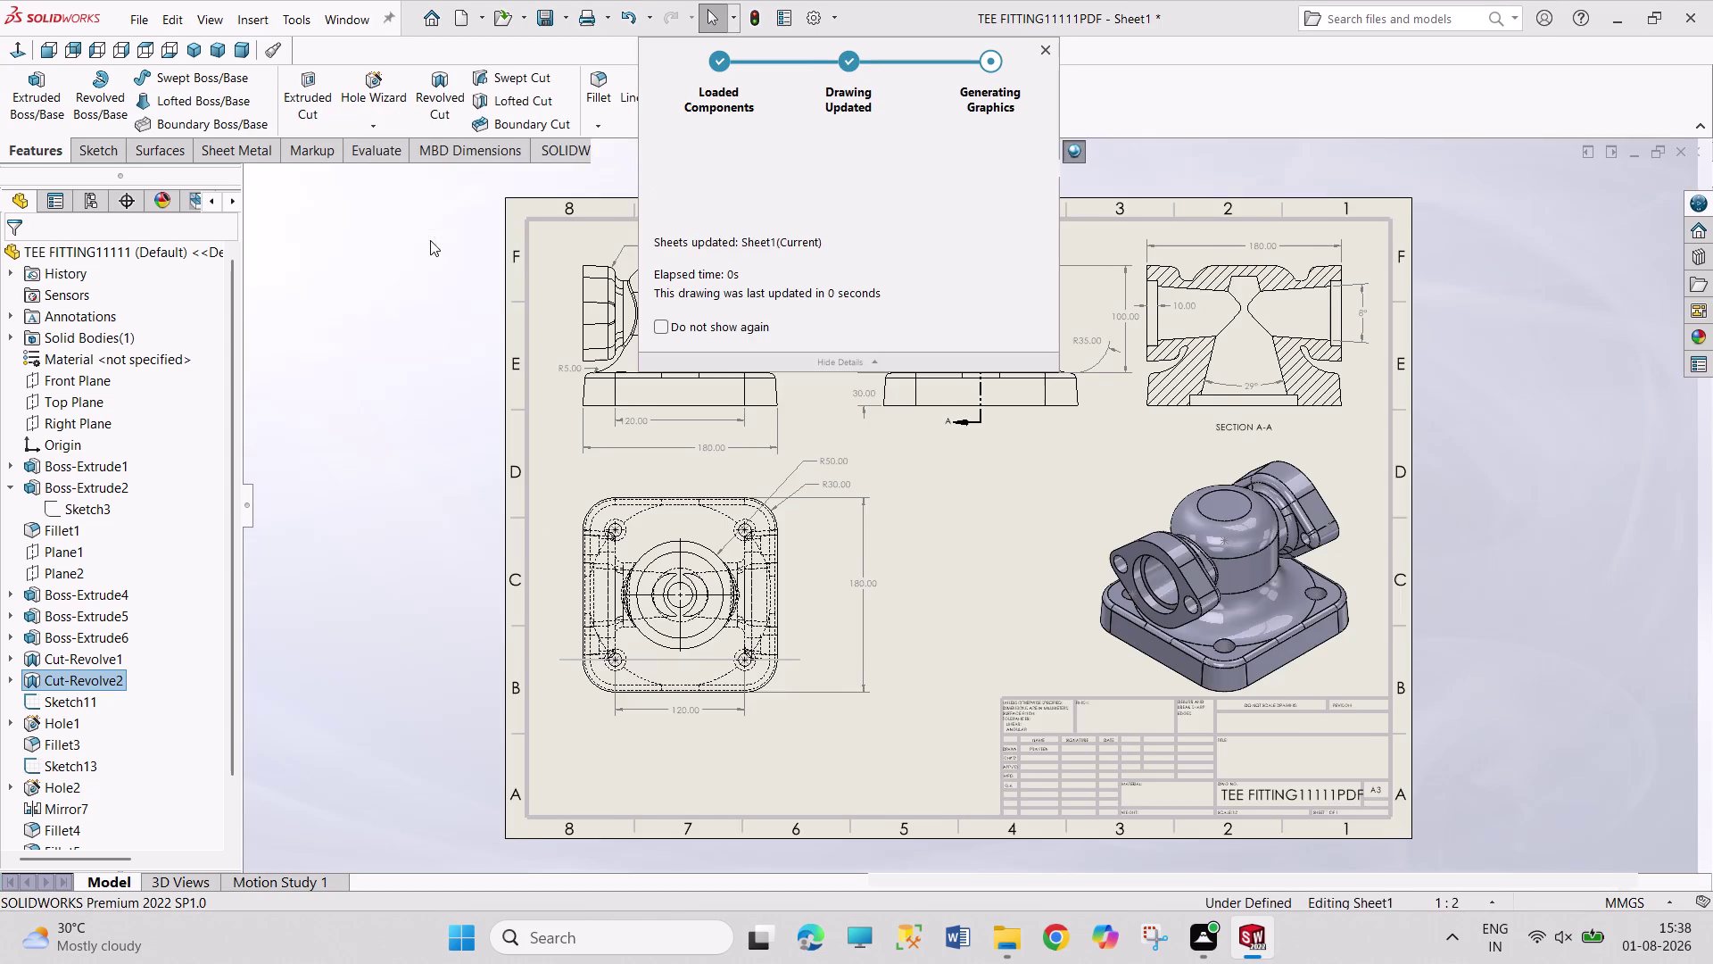
Dismiss the update notice, preview the updated sheet, and send it to the PDF printer.
click(1580, 314)
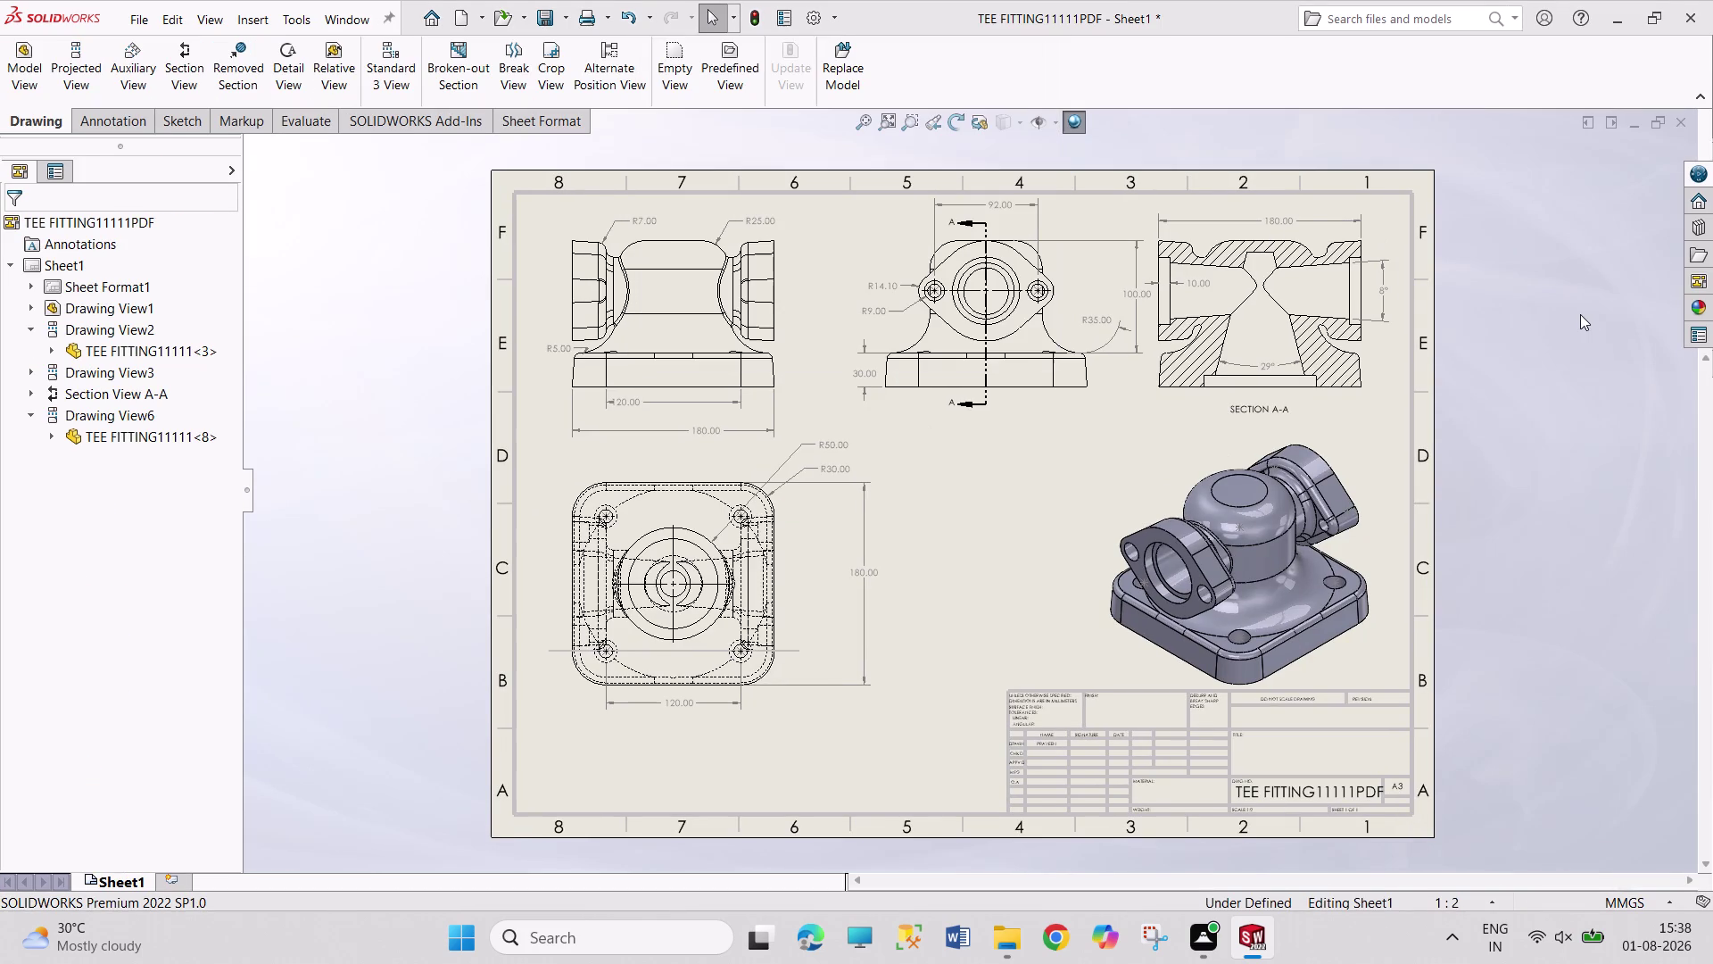
key(ctrl+p)
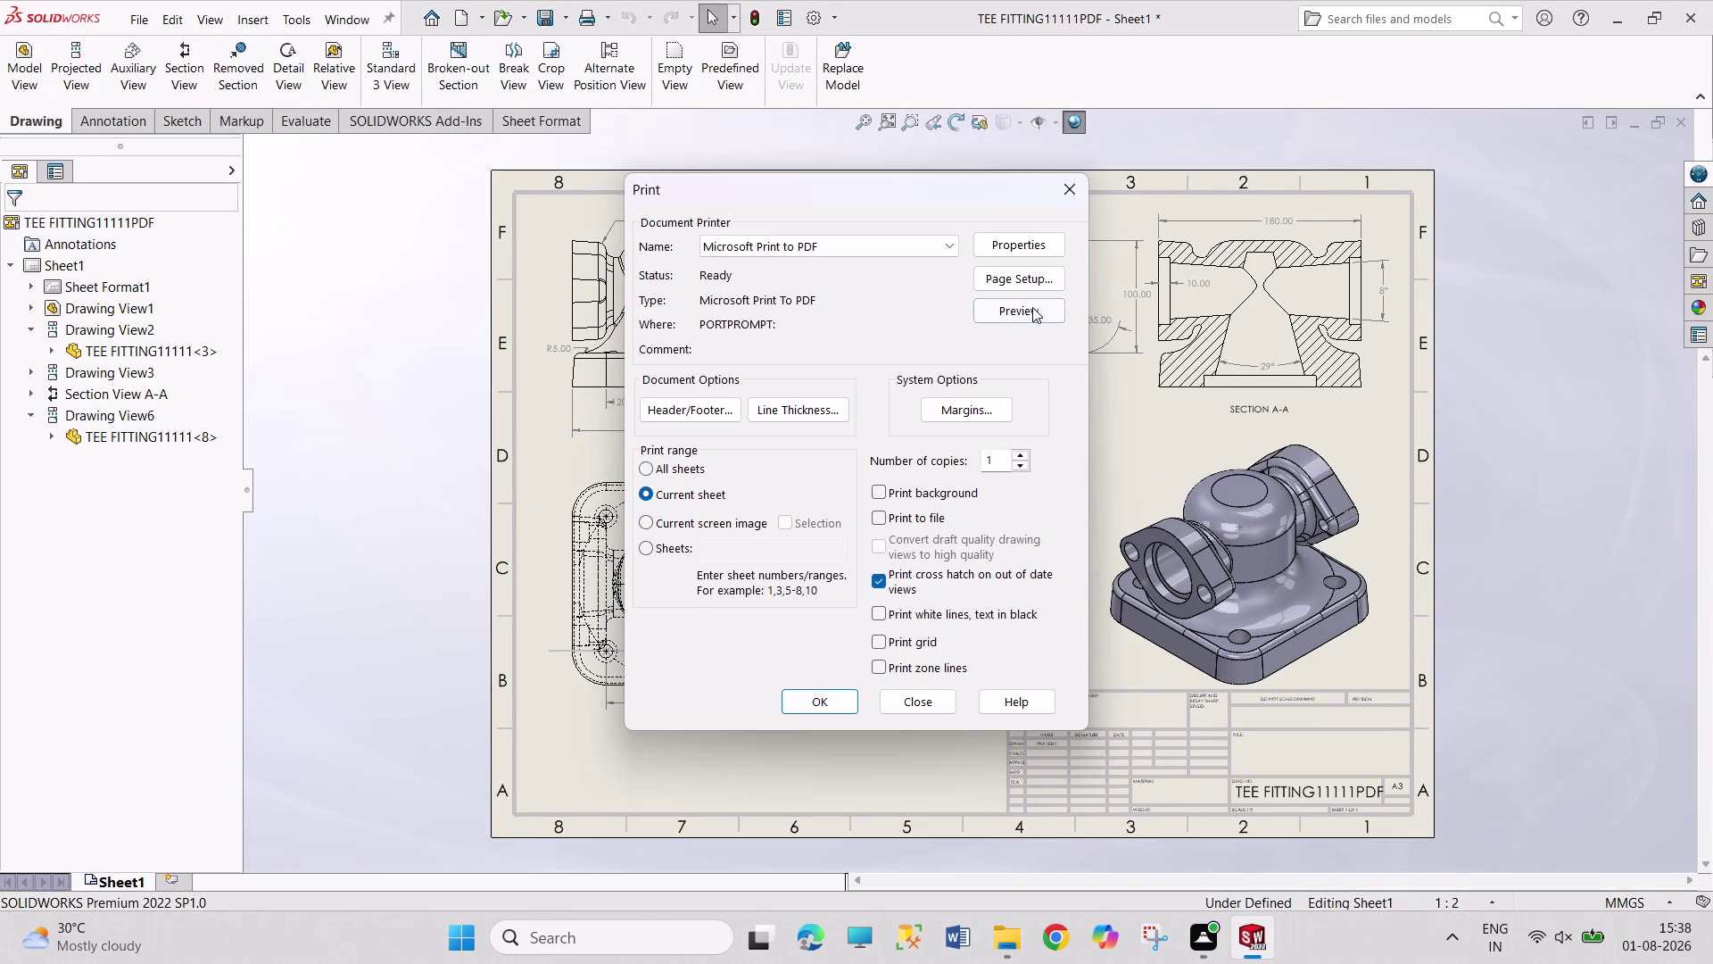
click(1032, 307)
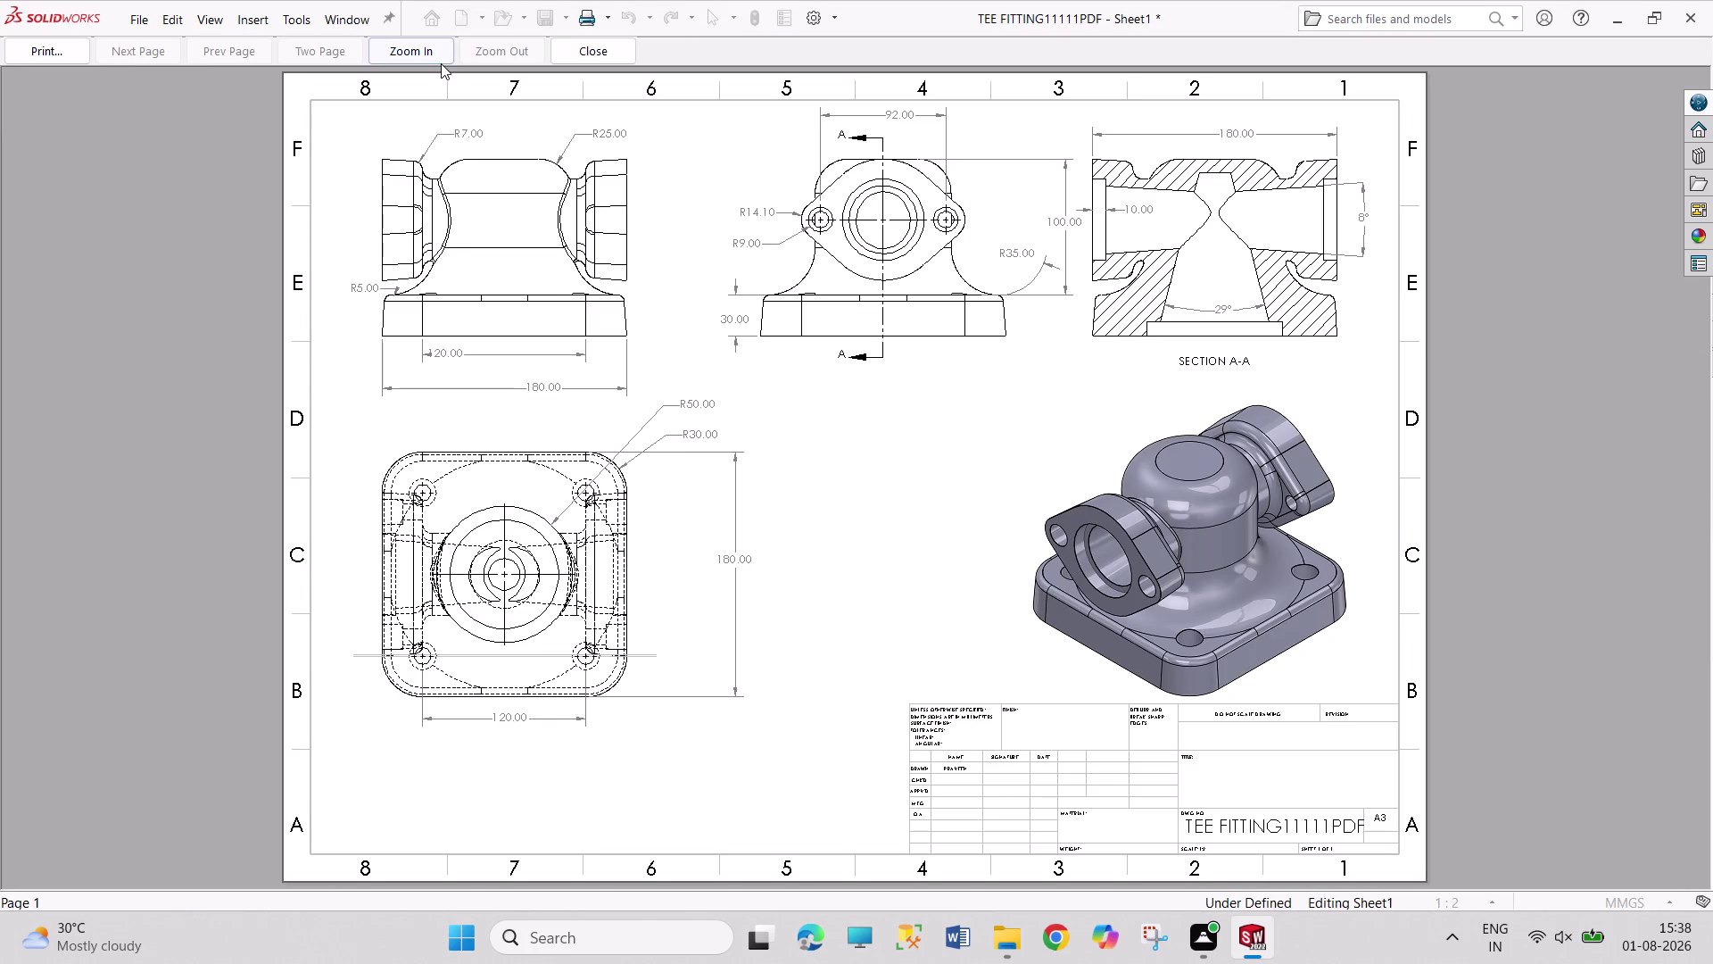
click(68, 54)
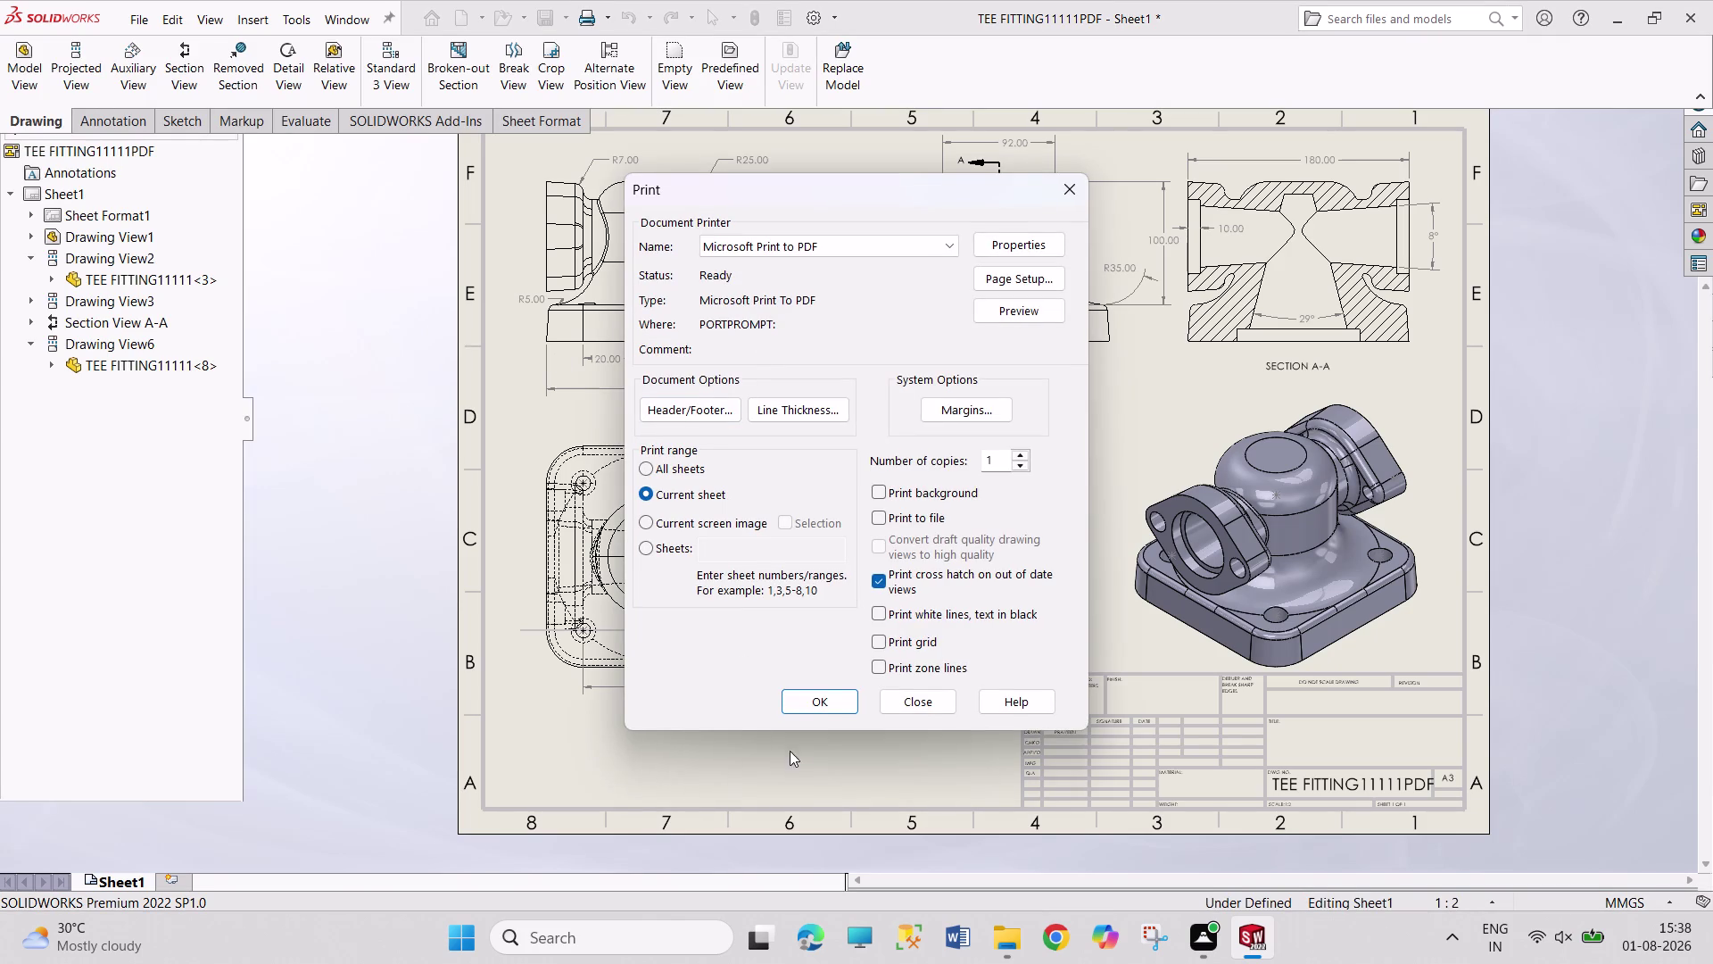
click(822, 707)
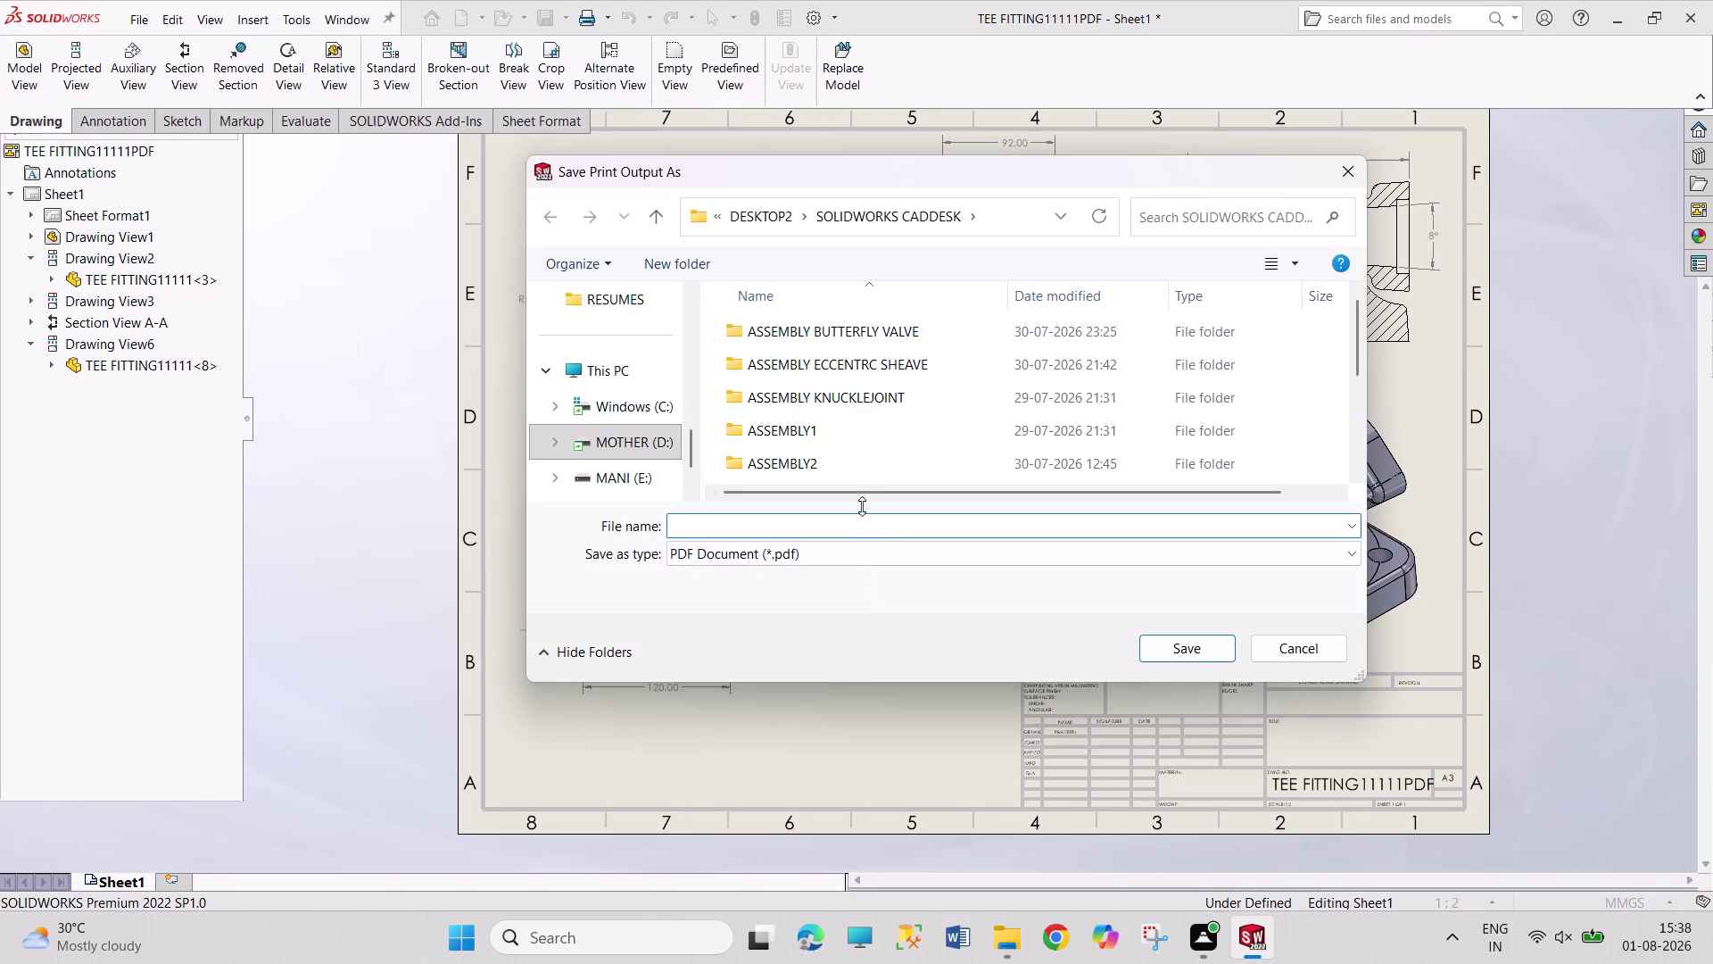
Name the print output 'TEE FITTING PDF' and save it.
text(TEE)
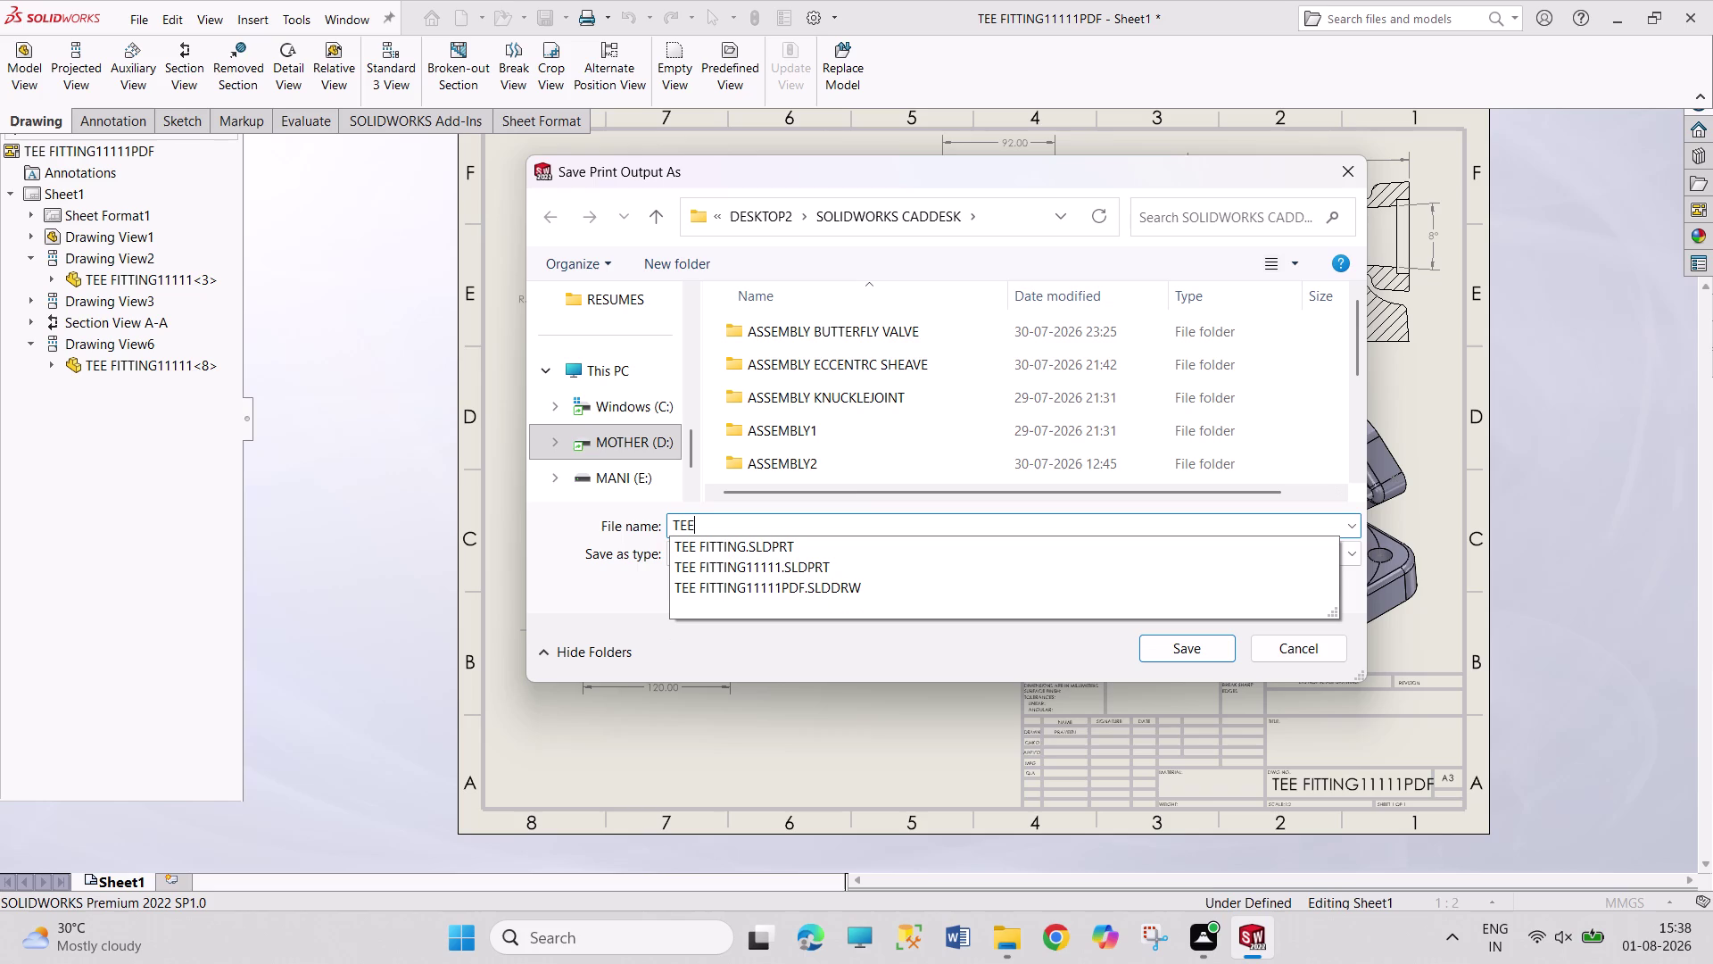
key(space)
text(FITT)
text(ING P)
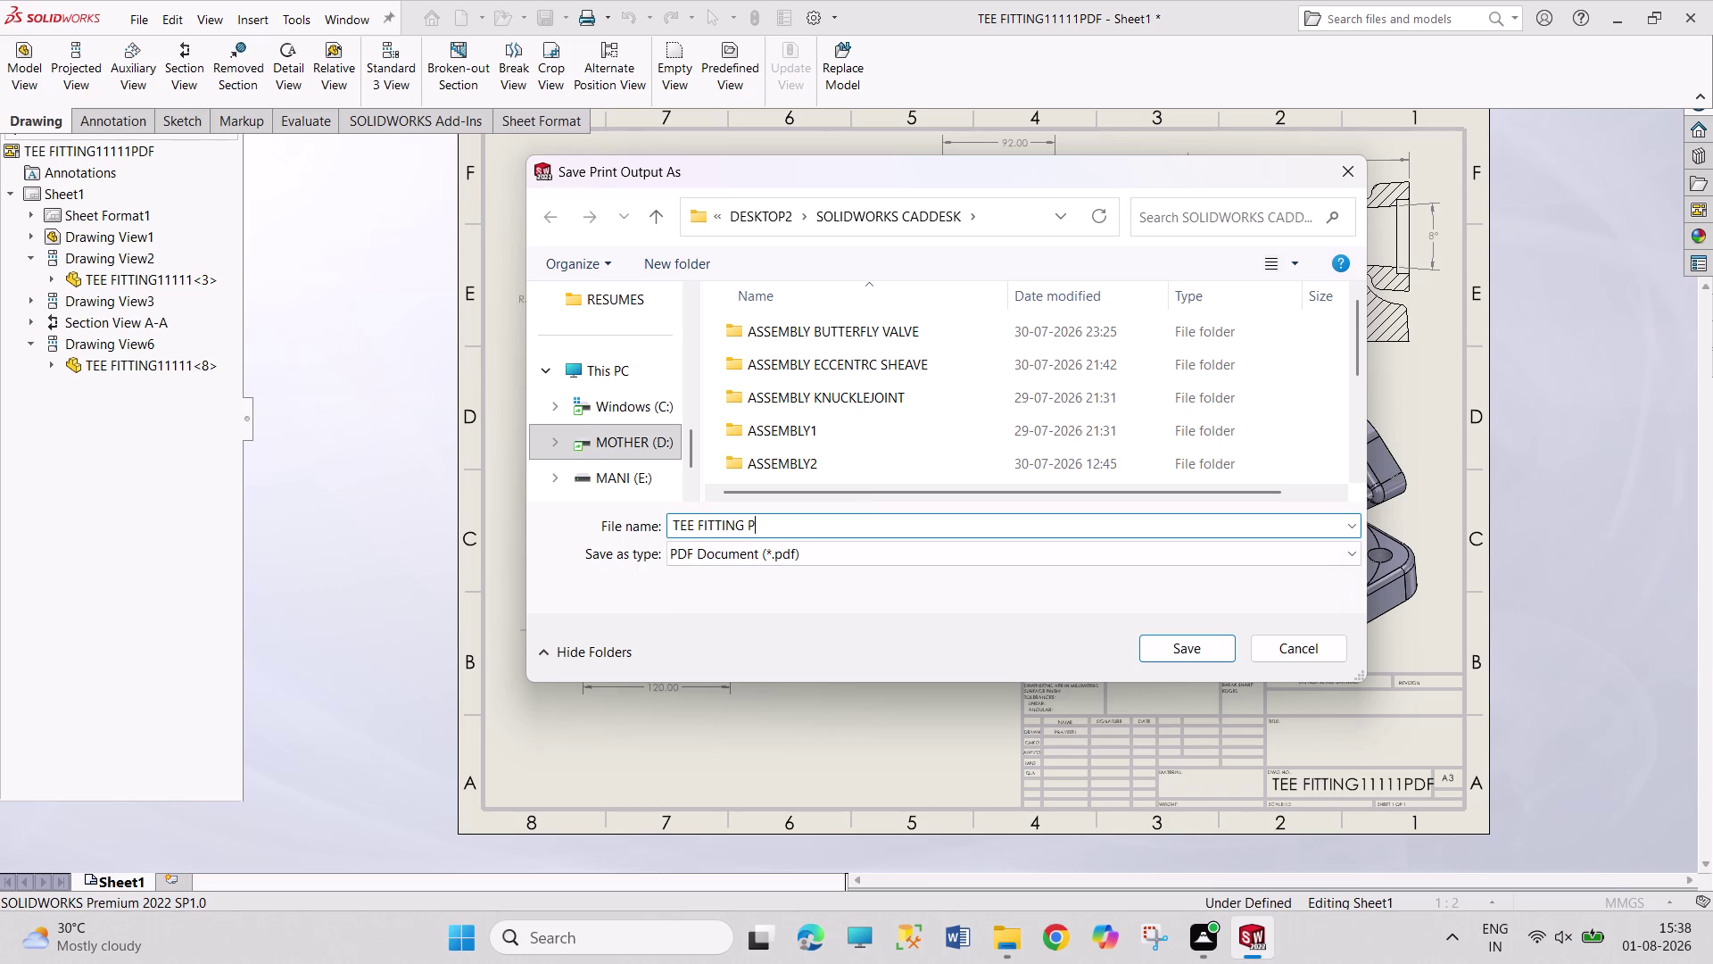
text(DF)
key(Return)
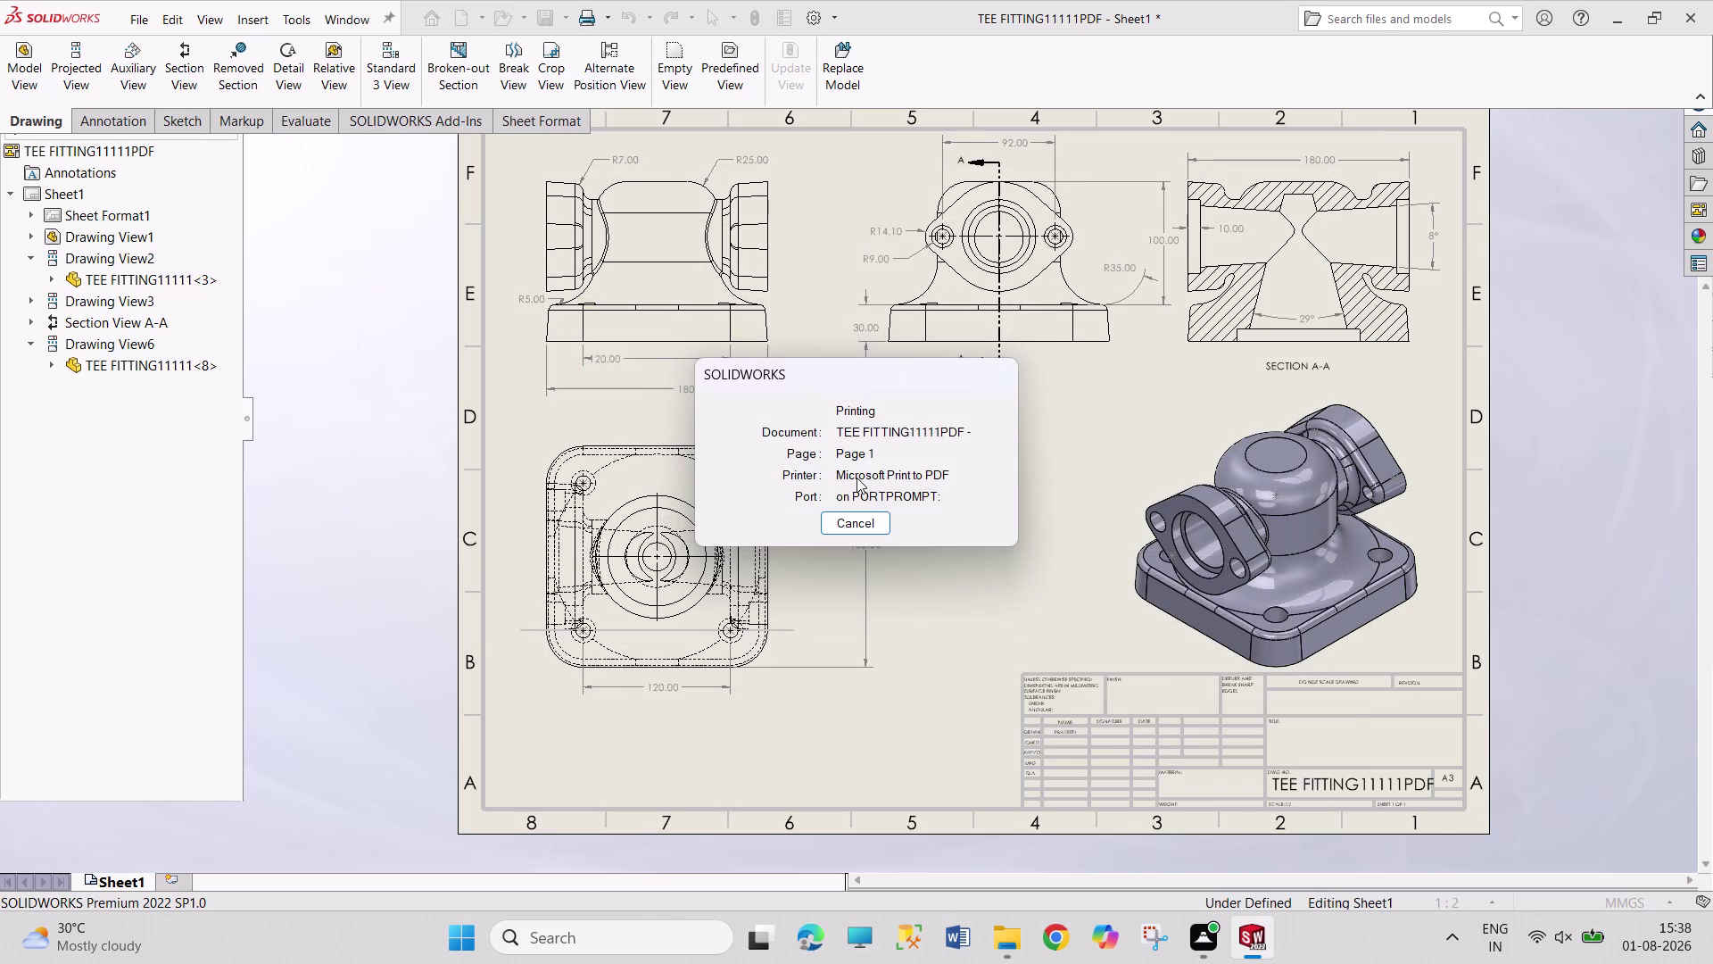